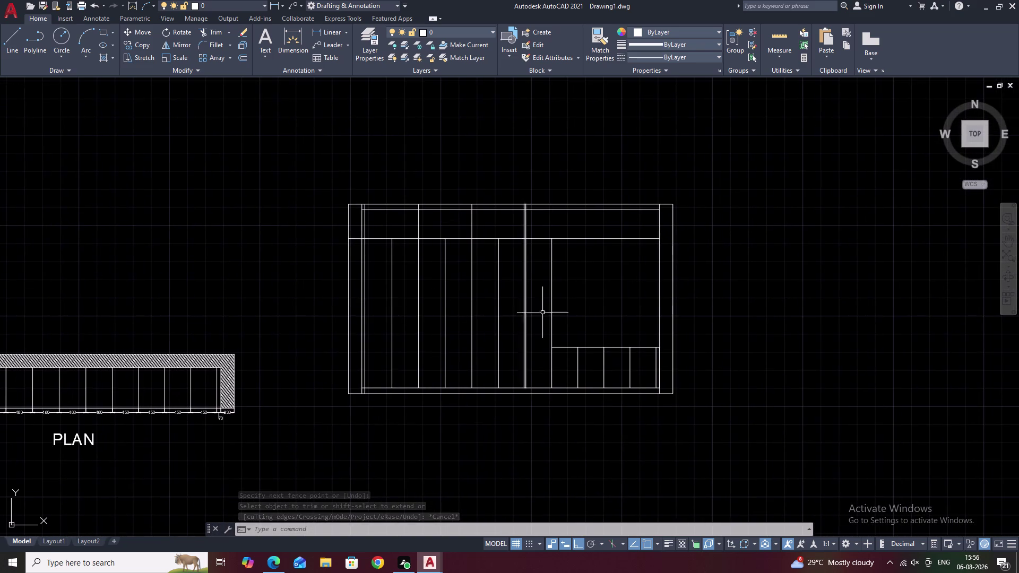
Cancel the trim and a stray line, then pan to the cabinet's bottom-left corner.
key(Escape)
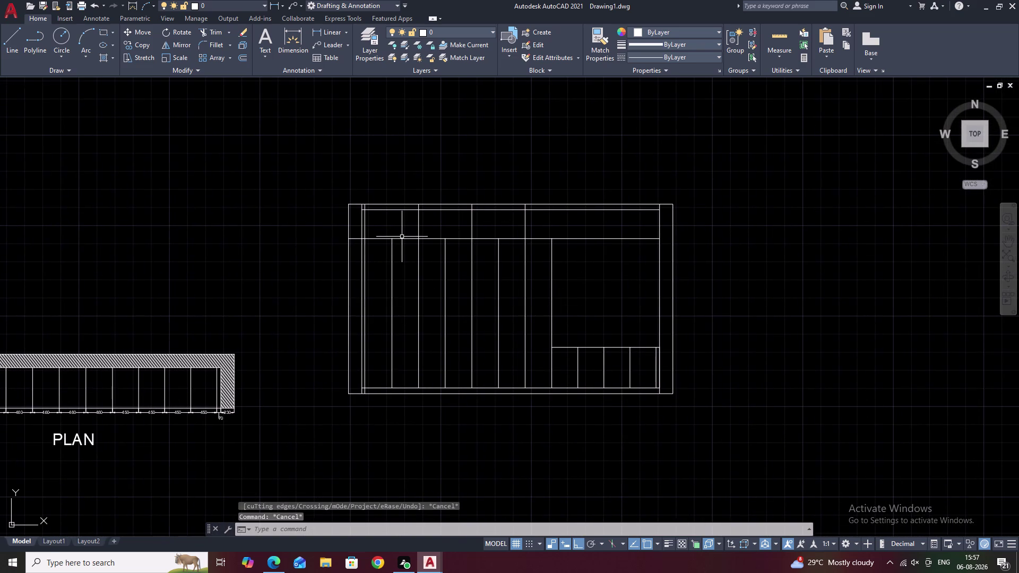
text(L)
key(space)
scroll(up, 3)
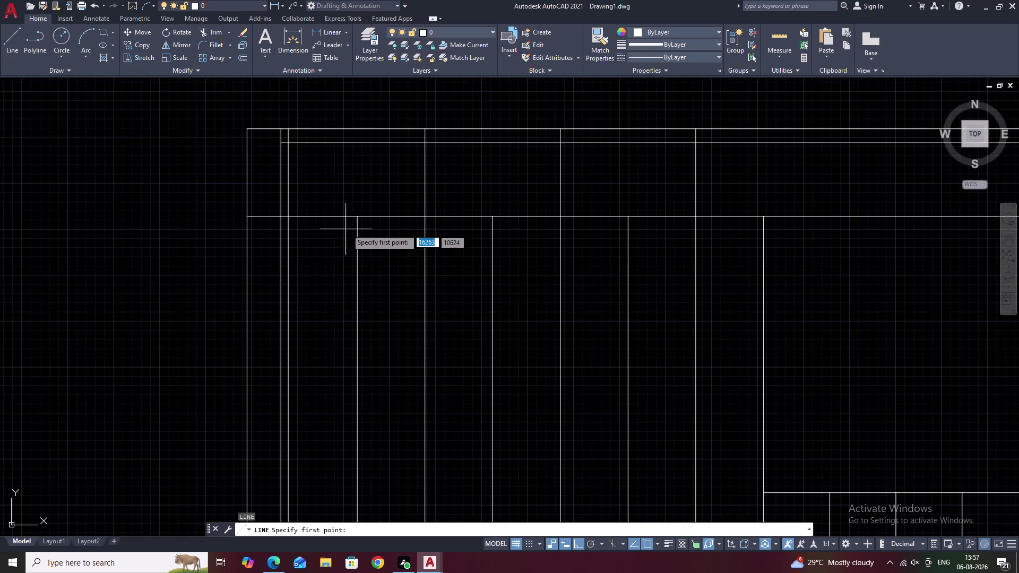
click(356, 220)
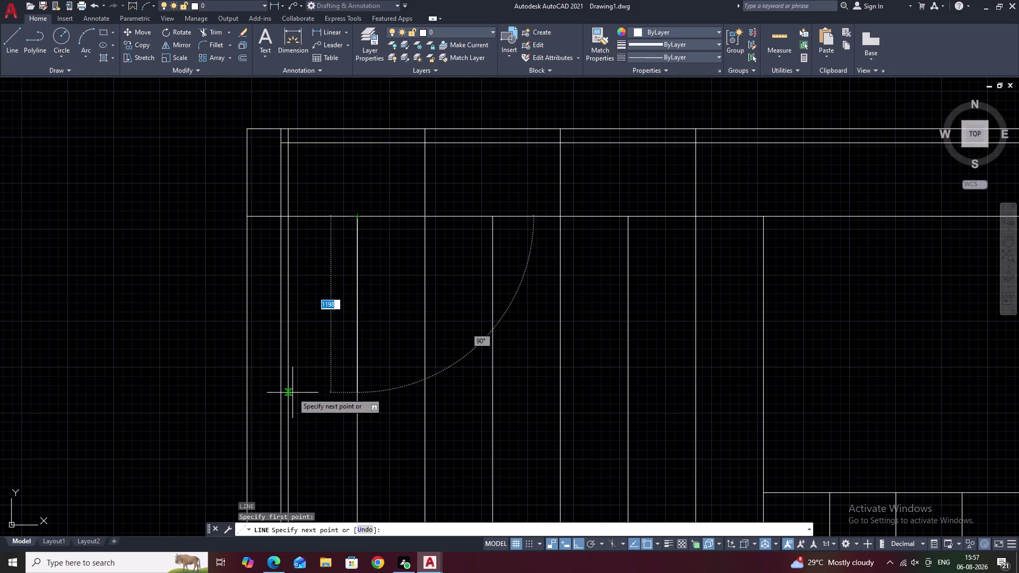
key(Escape)
middle_drag(299, 306, 346, 234)
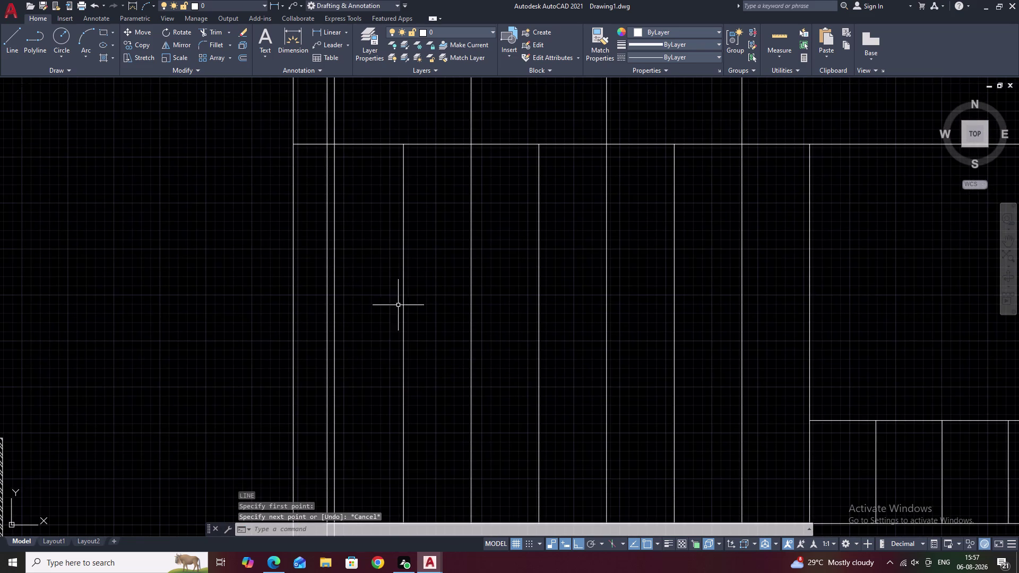
middle_drag(388, 342, 402, 290)
Use BREAKATPOINT (BR) on the first leftmost vertical panel line.
key(n)
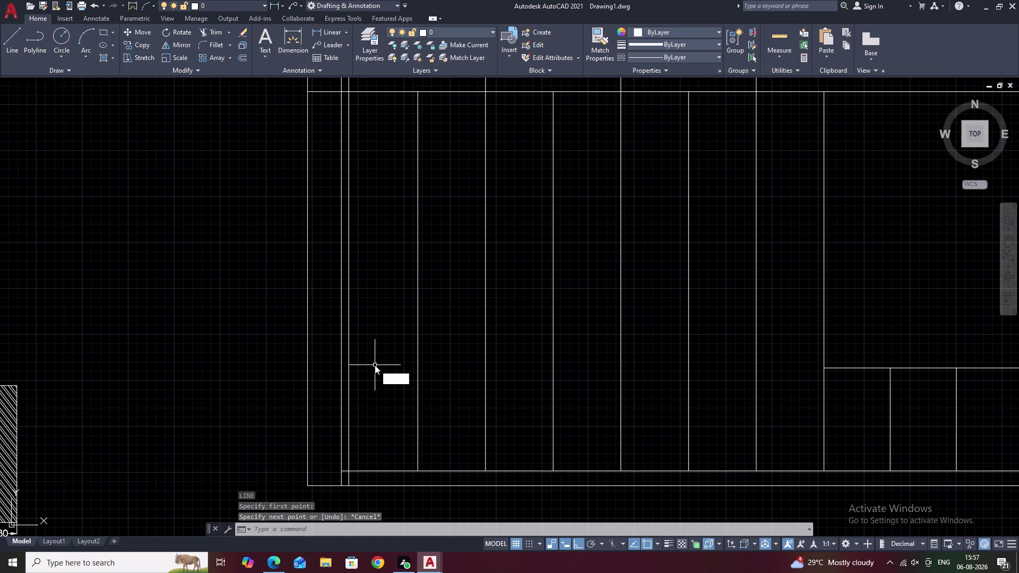
key(BackSpace)
text(B)
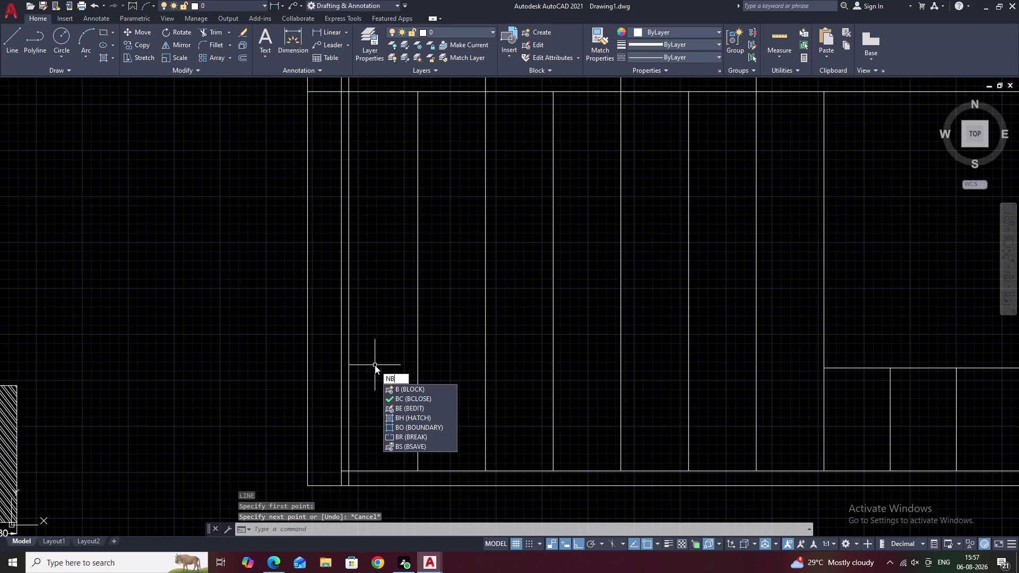
text(R)
key(BackSpace)
key(BackSpace)
key(BackSpace)
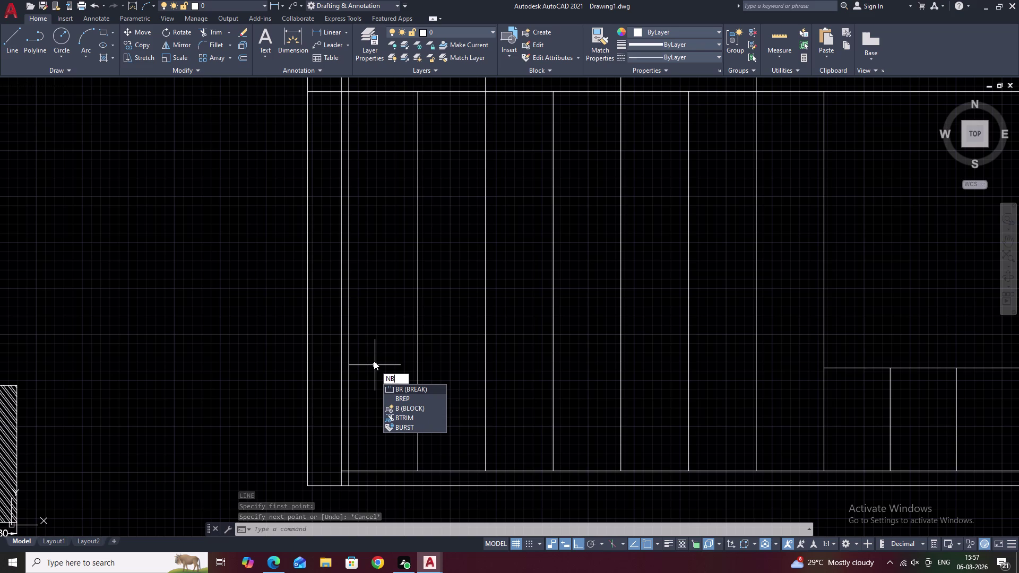
text(BR)
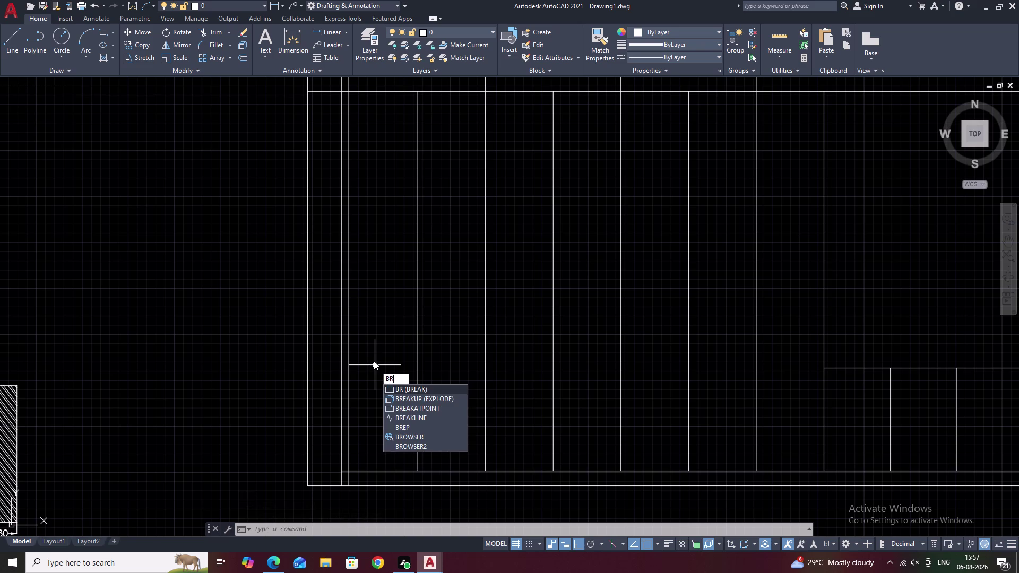
click(401, 407)
click(348, 413)
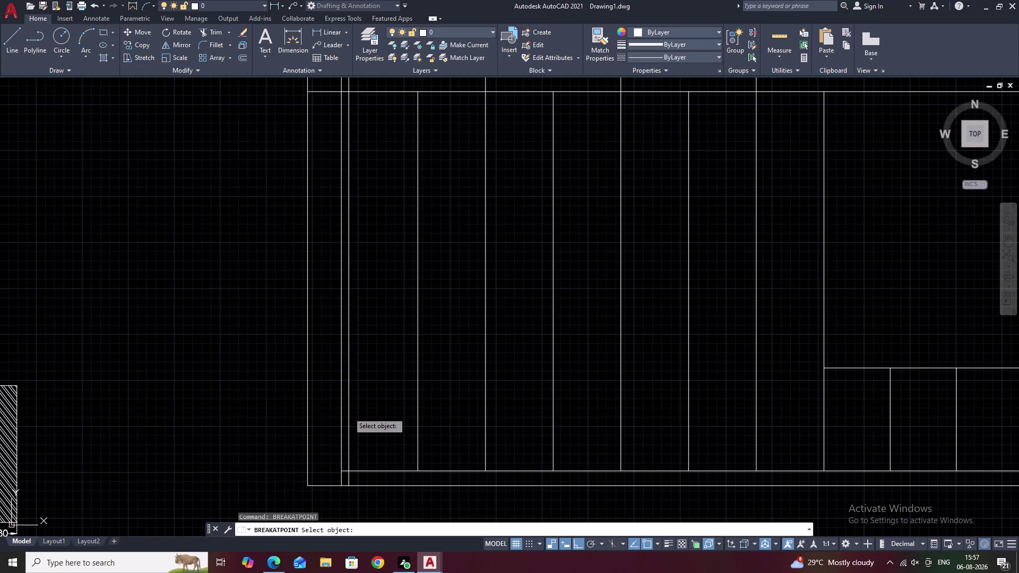
click(348, 92)
key(space)
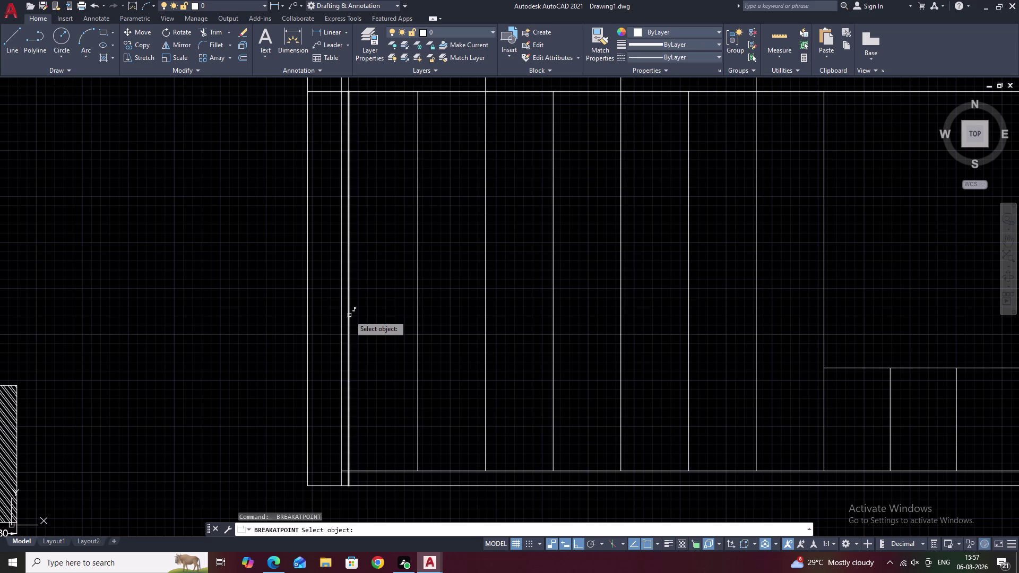
Break the other left vertical line where it meets the bottom rail.
click(349, 317)
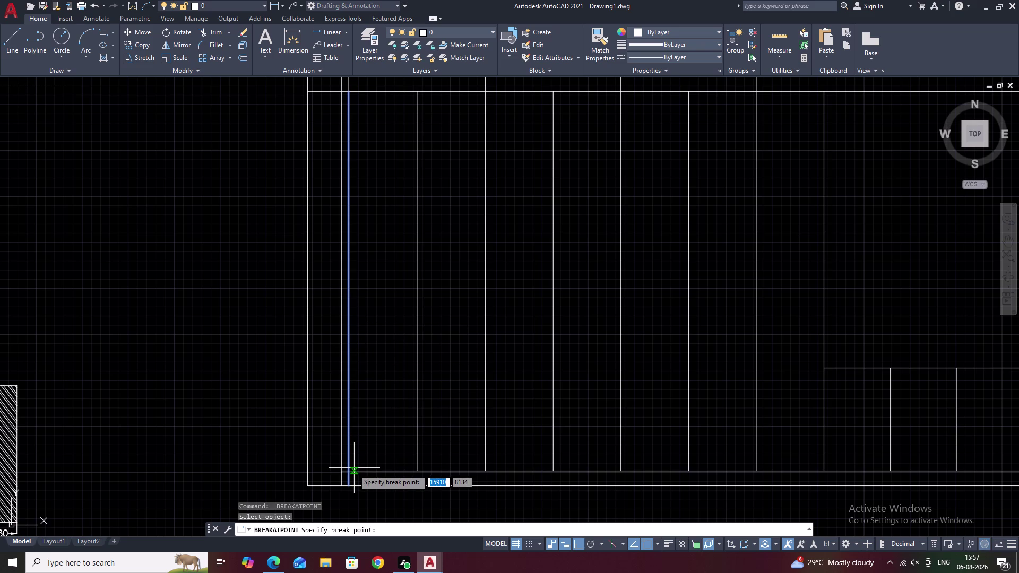
click(351, 470)
key(space)
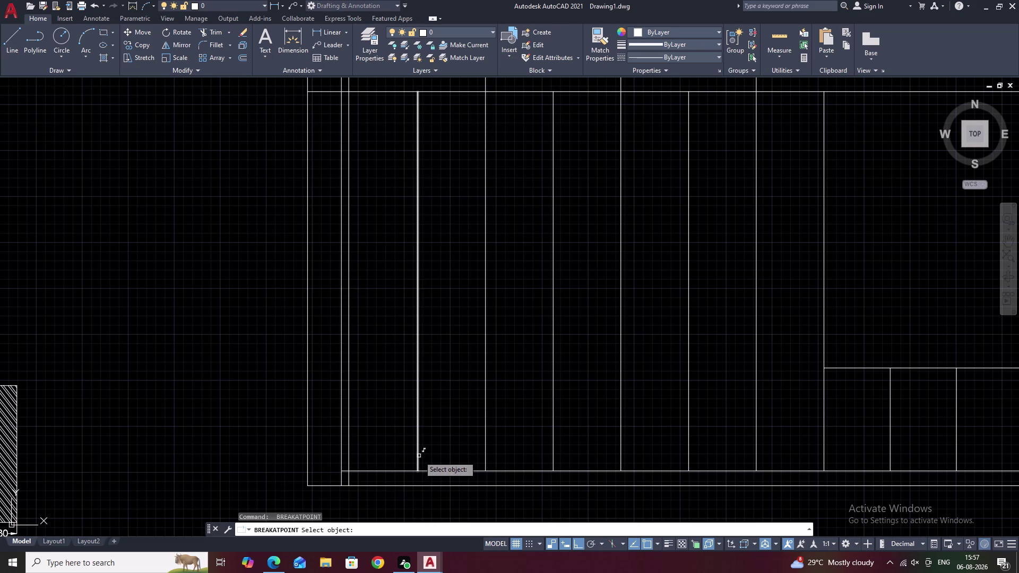
key(Escape)
key(o)
key(space)
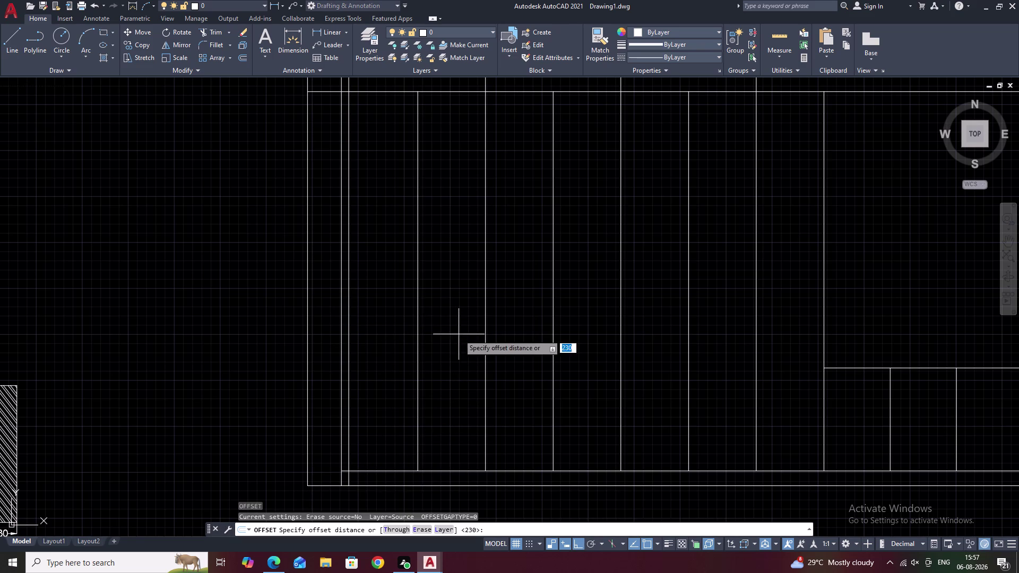
key(Escape)
key(Escape)
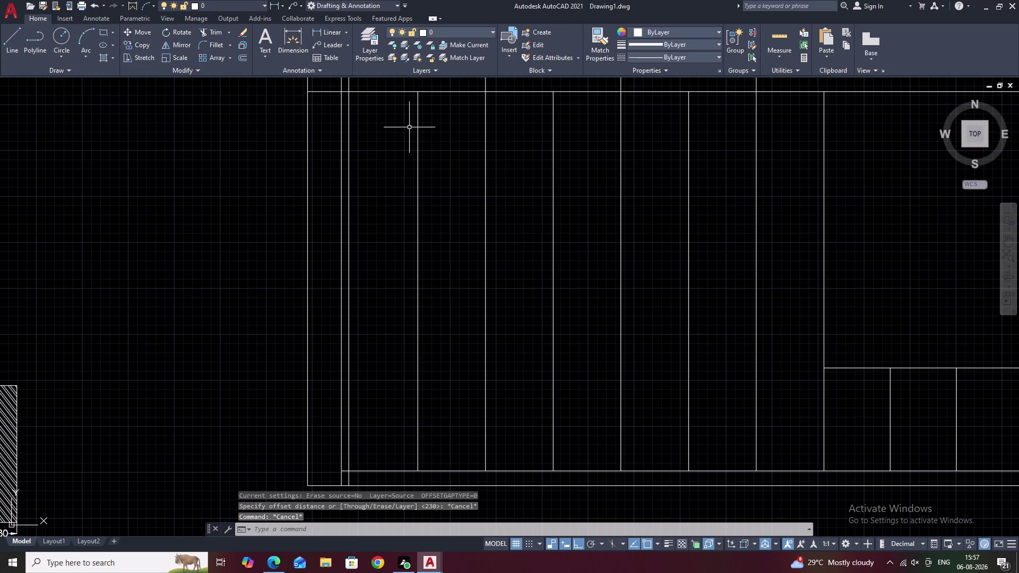
key(l)
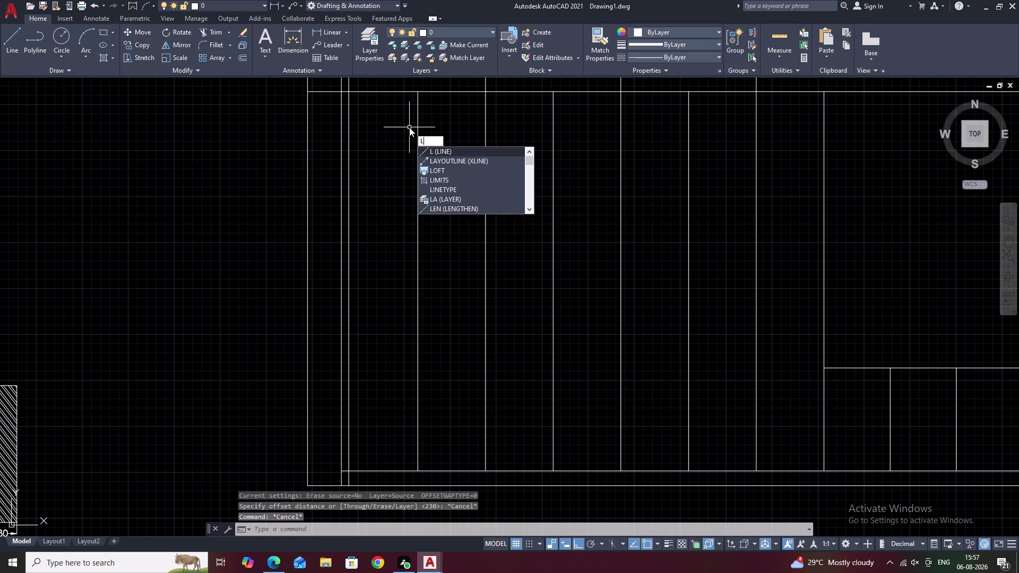
key(space)
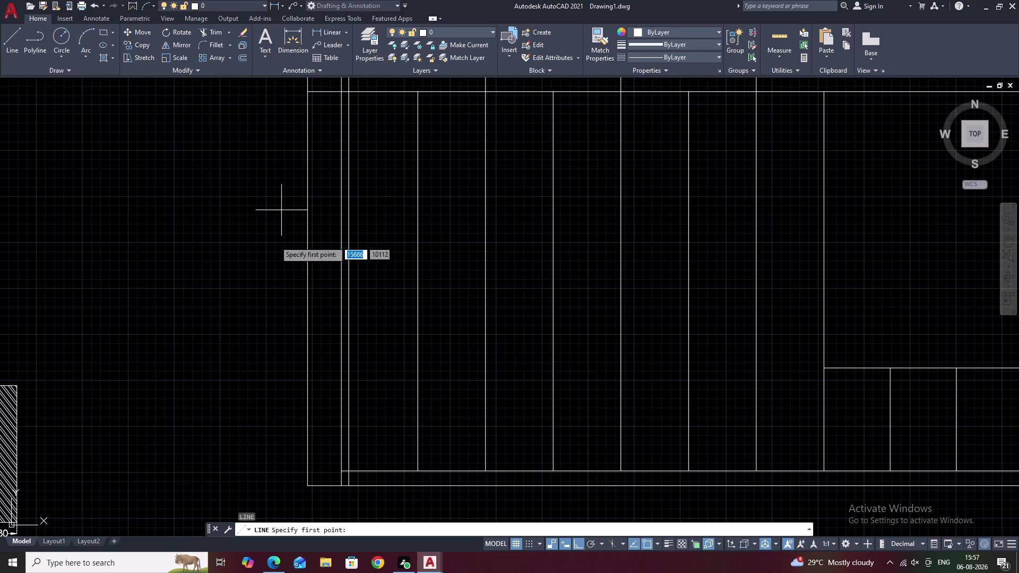
middle_drag(558, 322, 606, 322)
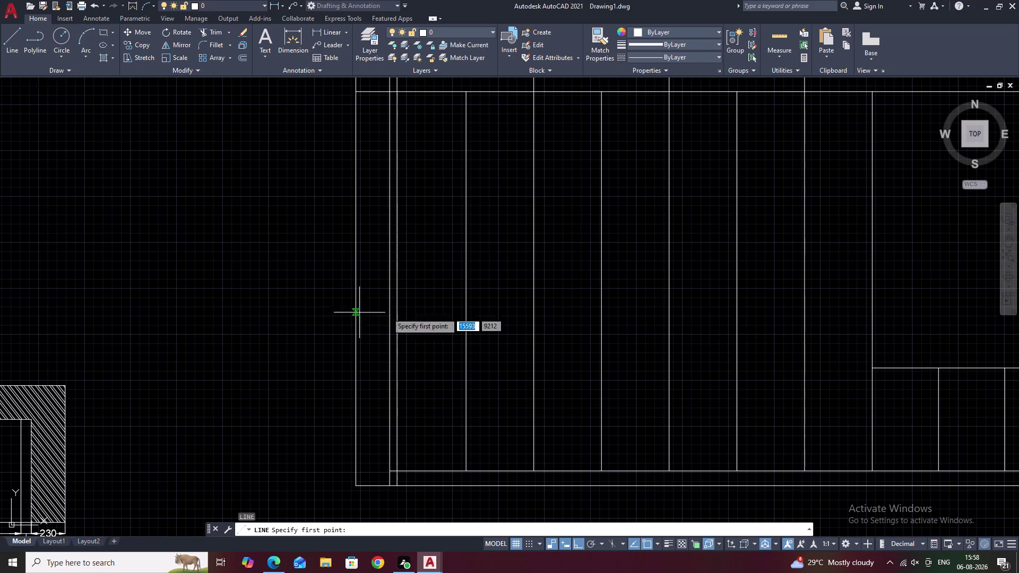
scroll(down, 3)
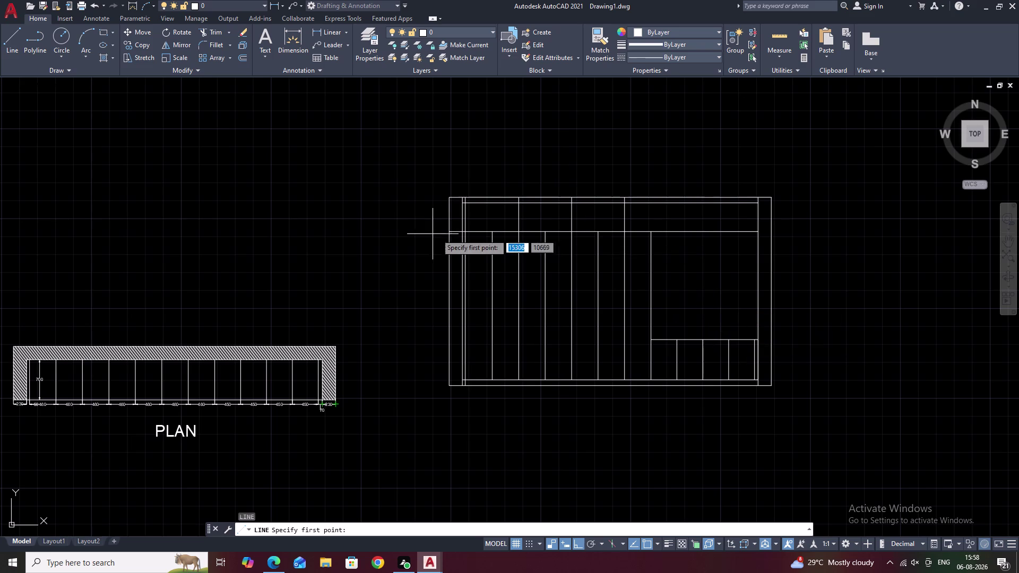
scroll(up, 3)
middle_drag(491, 281, 512, 263)
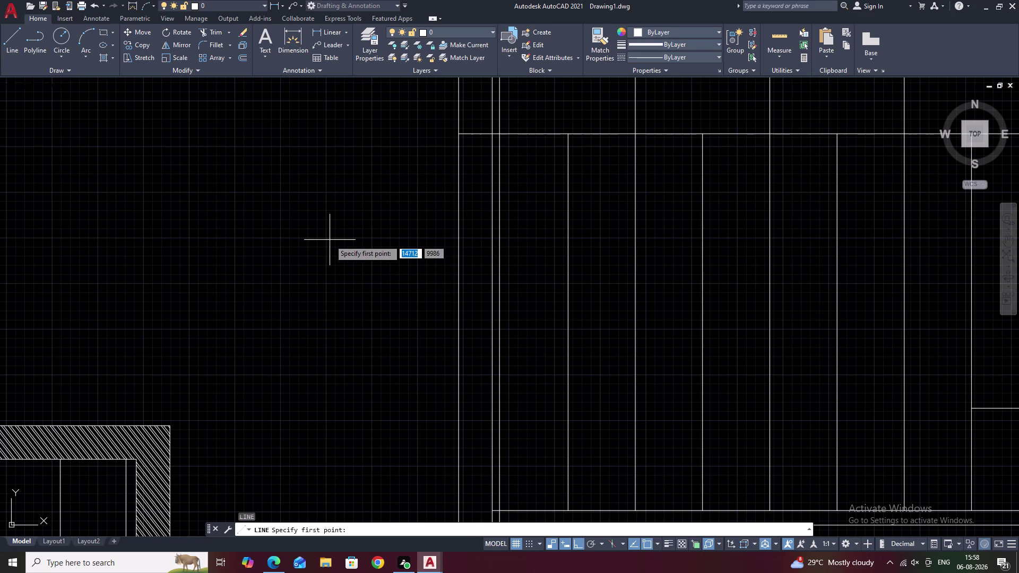
With Ortho off, draw diagonals from the shutter's top corner to the left-edge midpoint to the bottom corner.
text(L)
key(space)
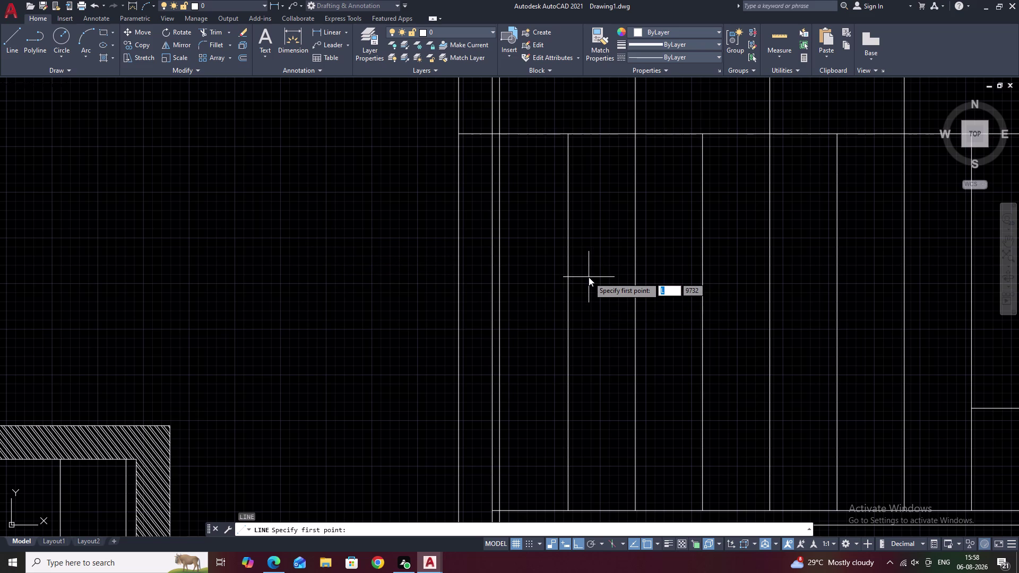
key(Escape)
key(Escape)
text(L)
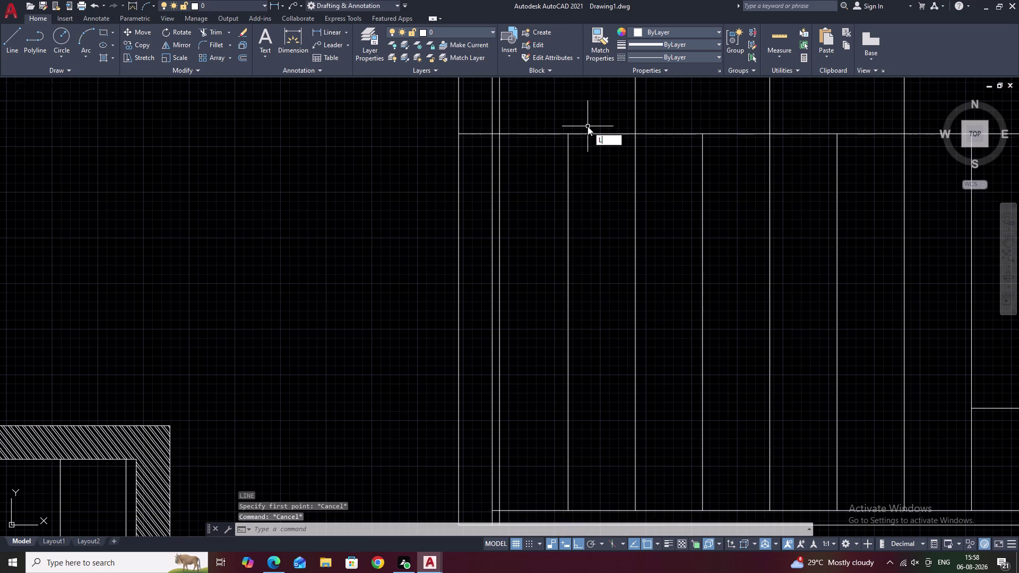
key(space)
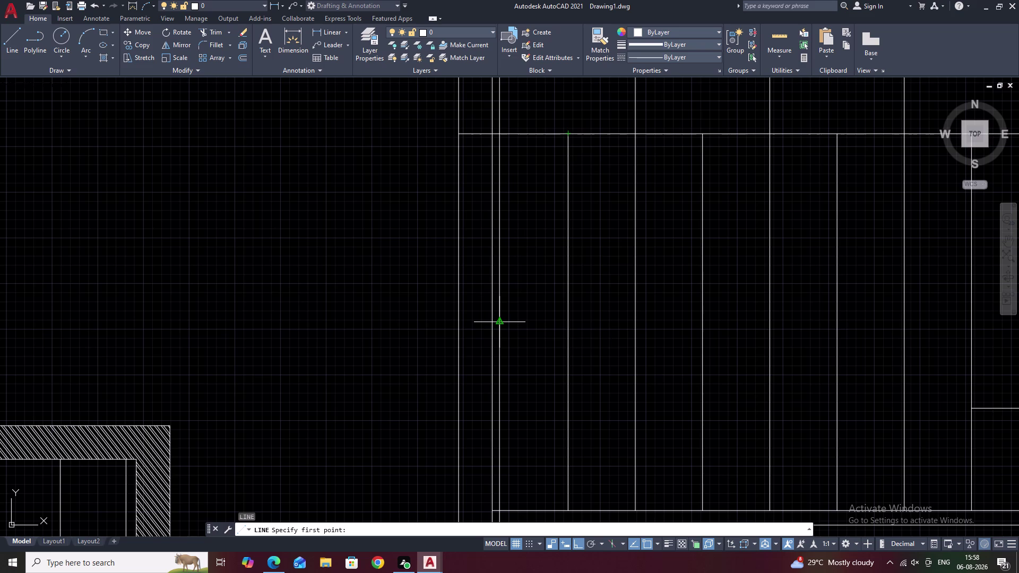
click(570, 131)
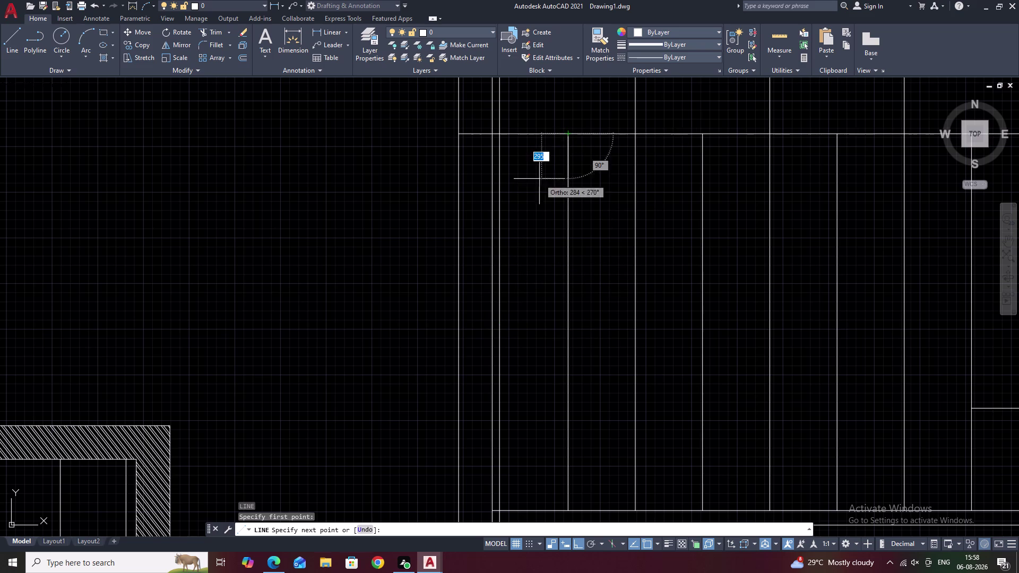
key(F8)
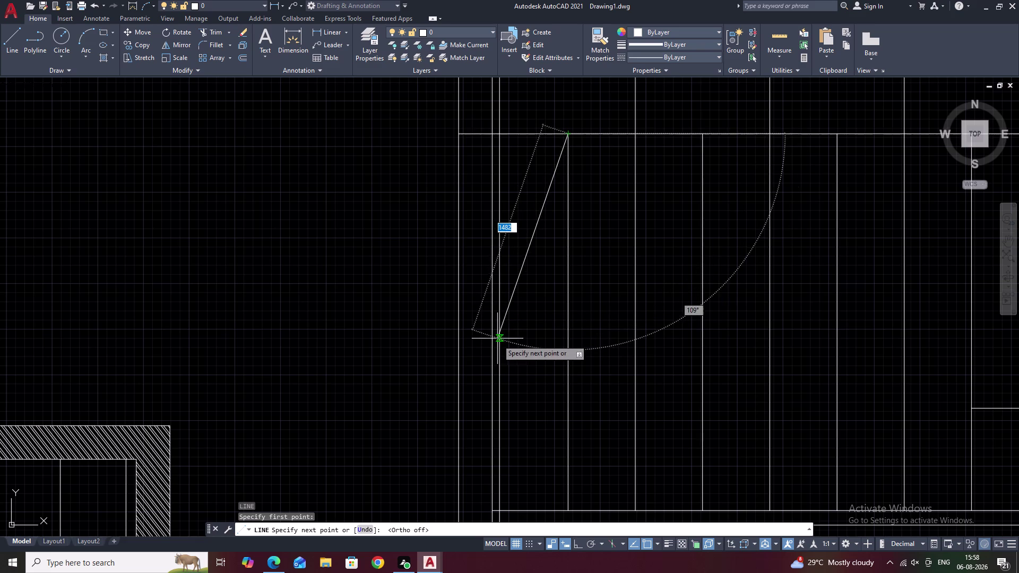
click(497, 321)
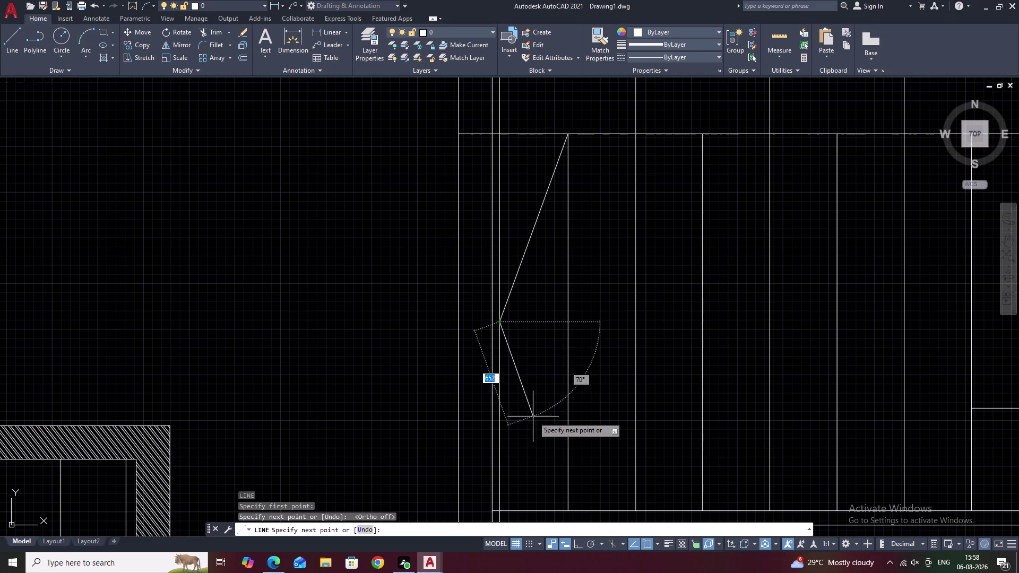
click(566, 513)
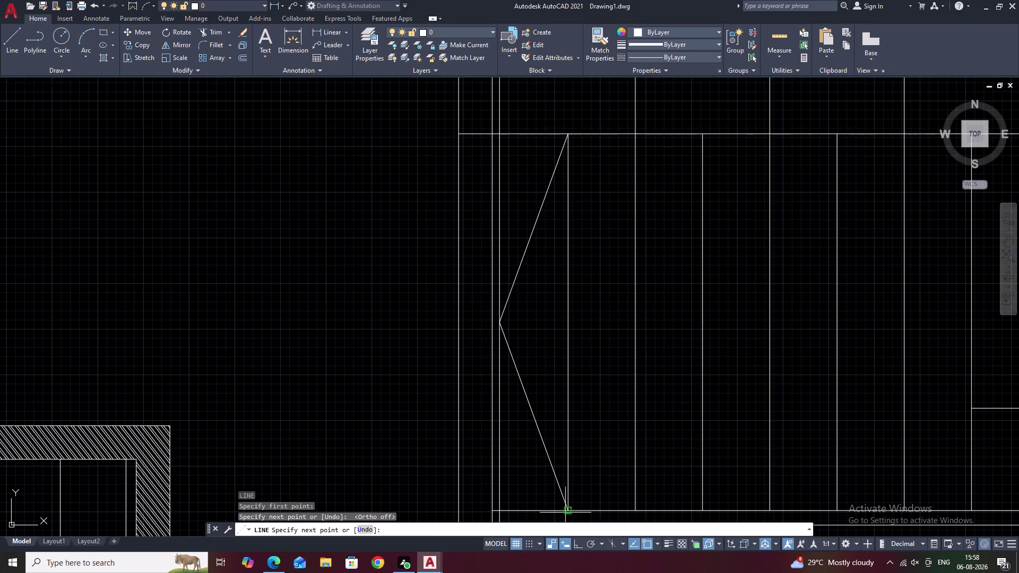
key(grave)
key(grave)
key(Escape)
key(Escape)
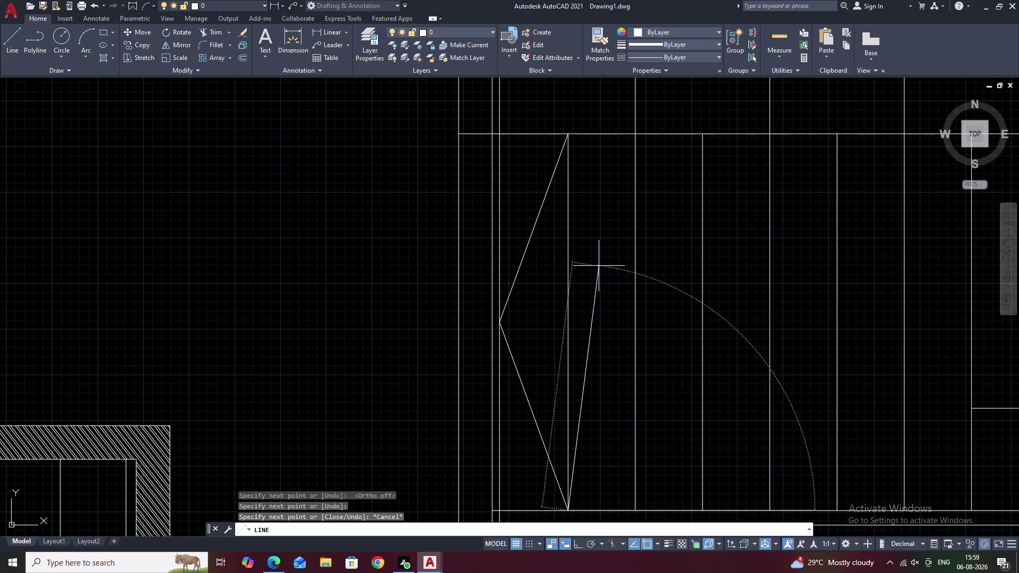
key(Escape)
Mirror the two diagonals about a vertical axis on the shutter edge.
click(520, 376)
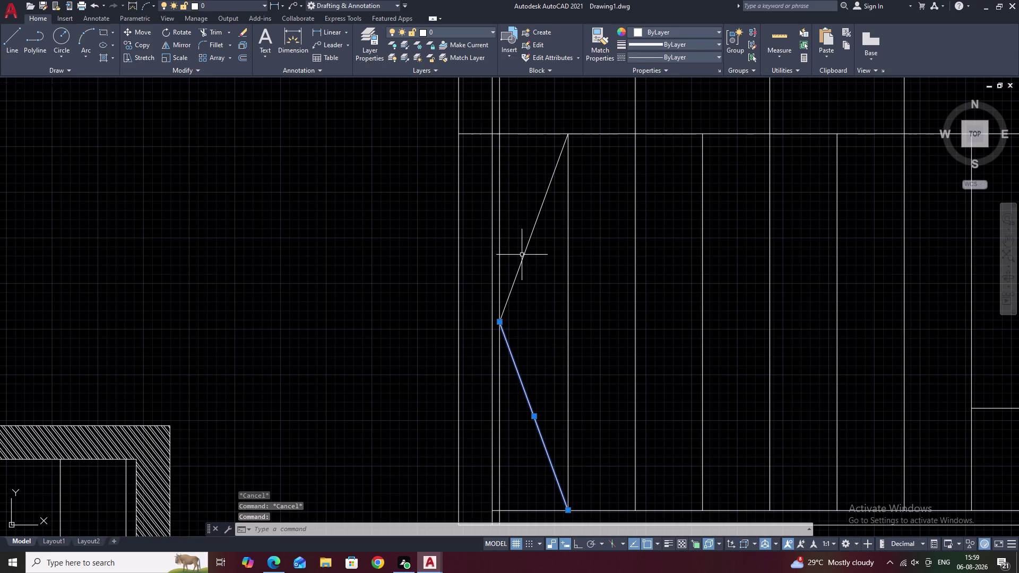
click(523, 254)
text(MI)
key(space)
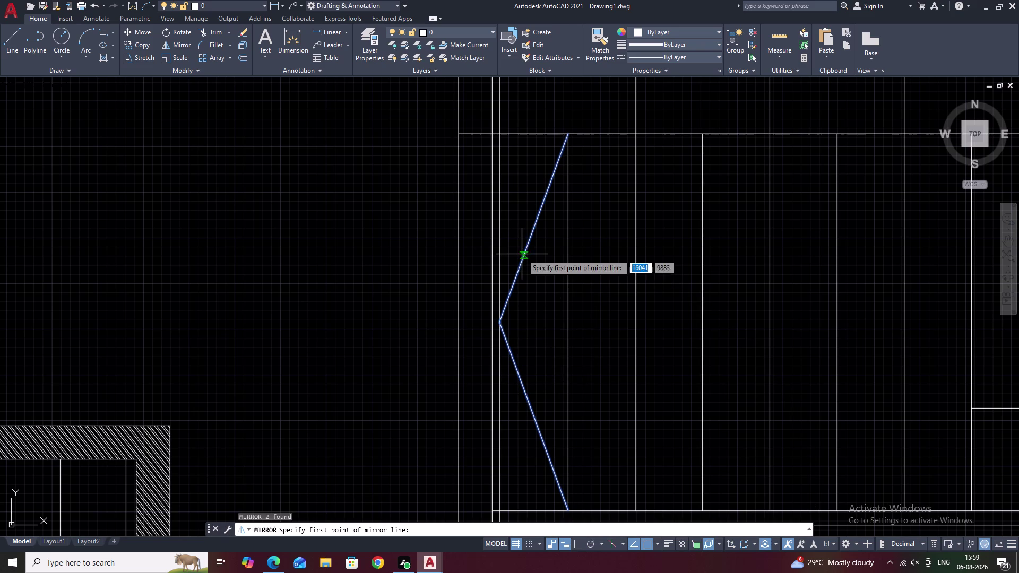
click(566, 324)
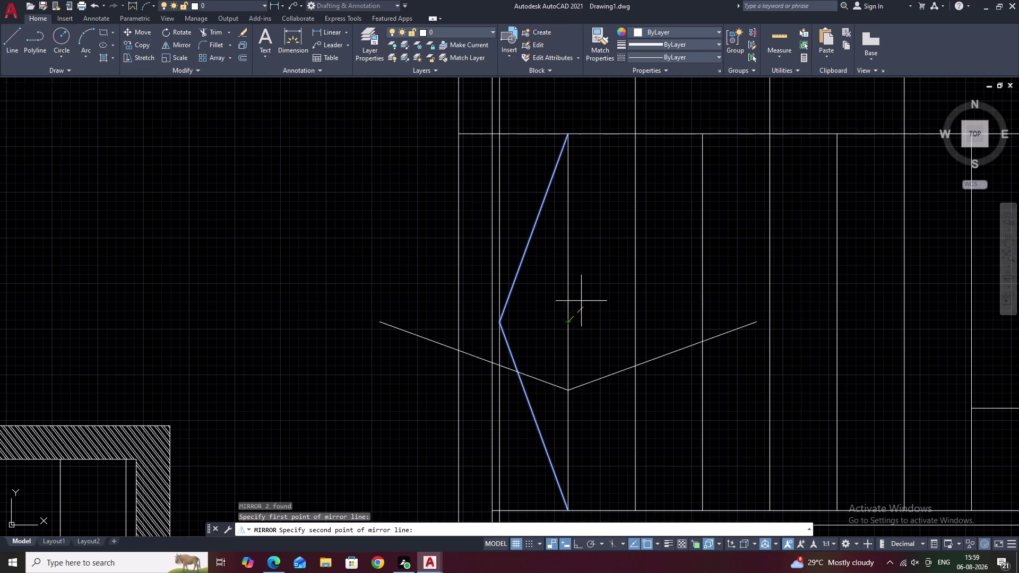
key(F8)
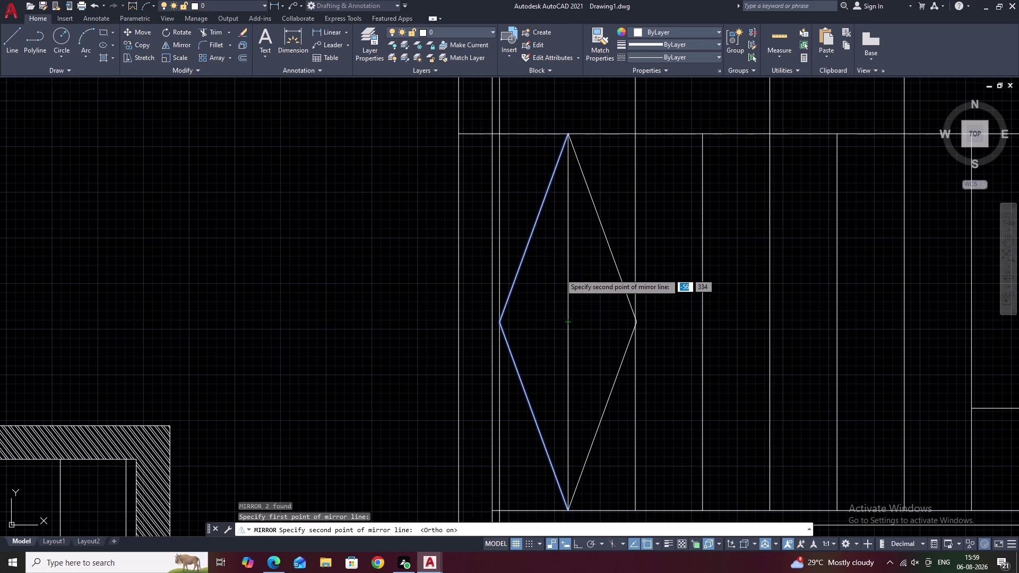
click(569, 239)
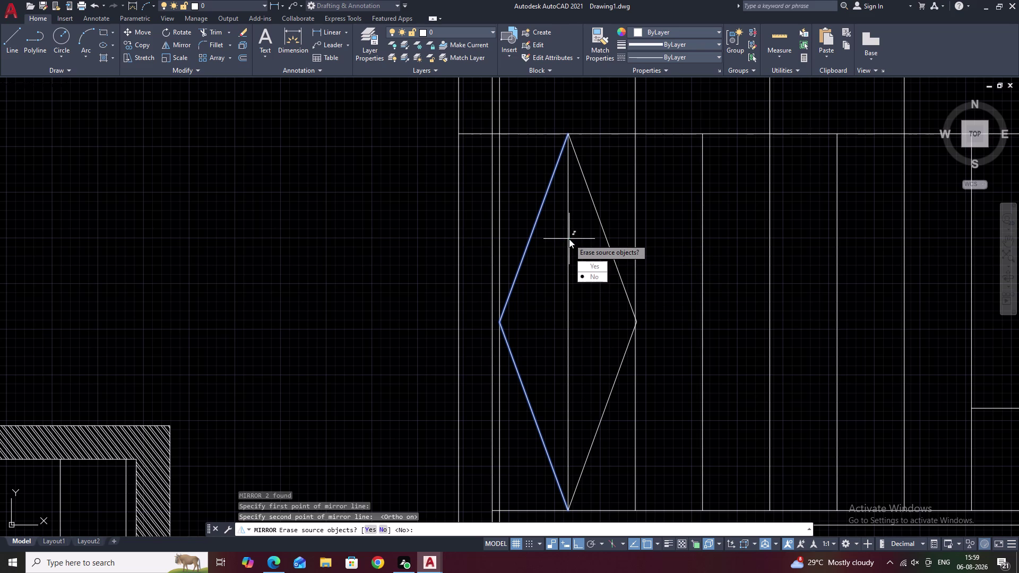
drag(597, 275, 569, 239)
middle_drag(617, 243, 444, 237)
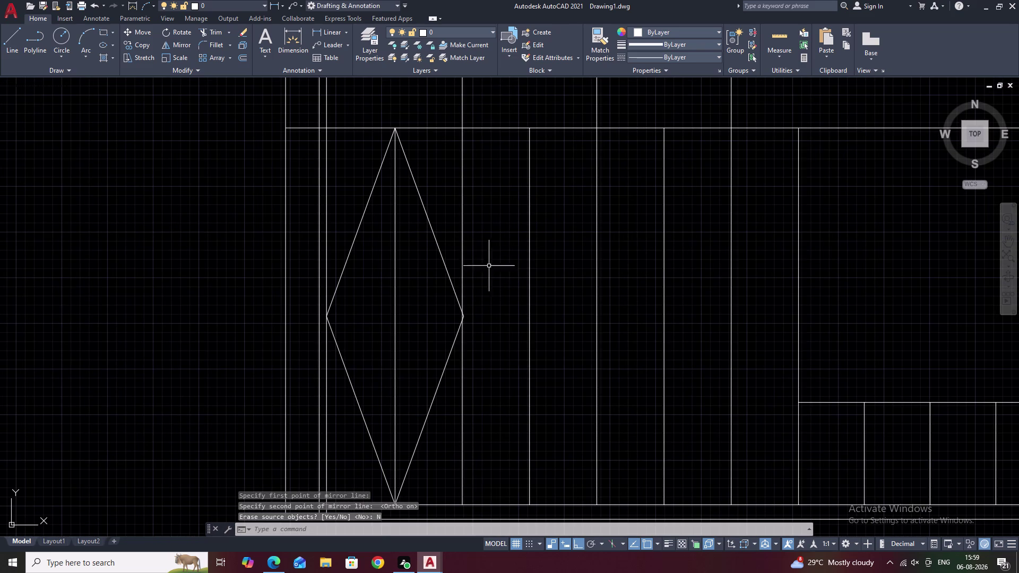
key(Escape)
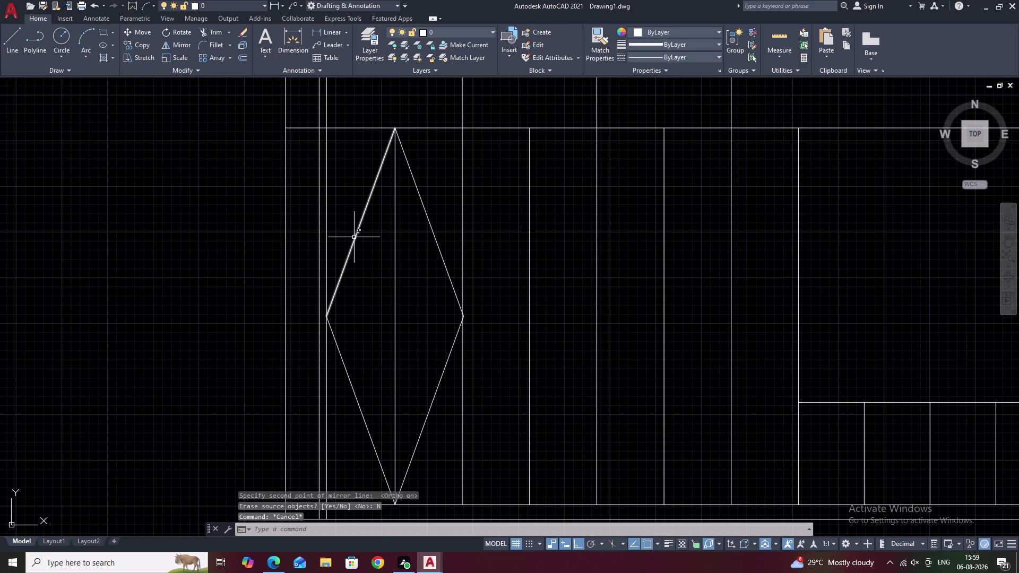
Copy the left half from its bottom tip, then undo the misplaced copy.
click(354, 237)
click(338, 350)
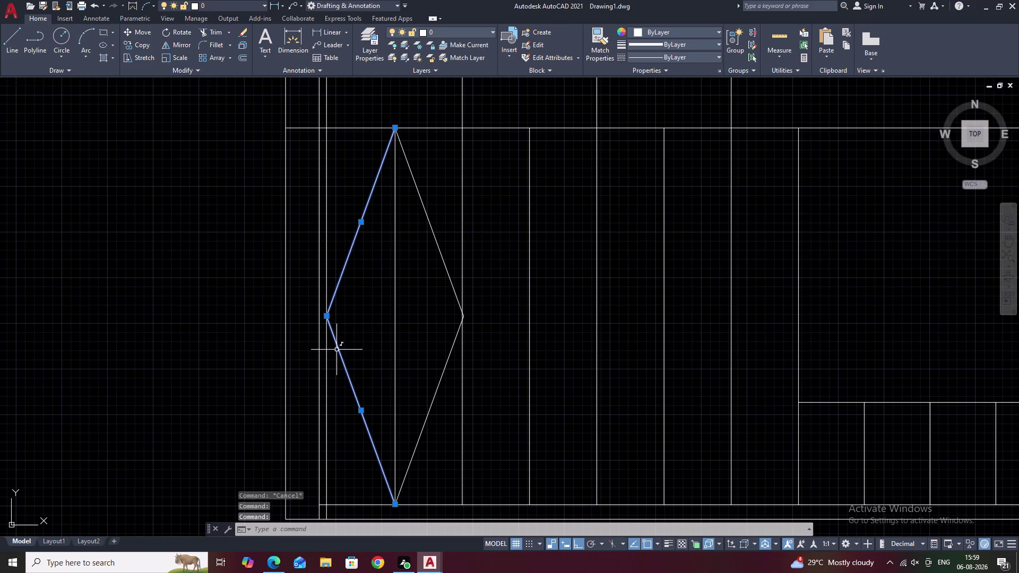
text(CO)
key(space)
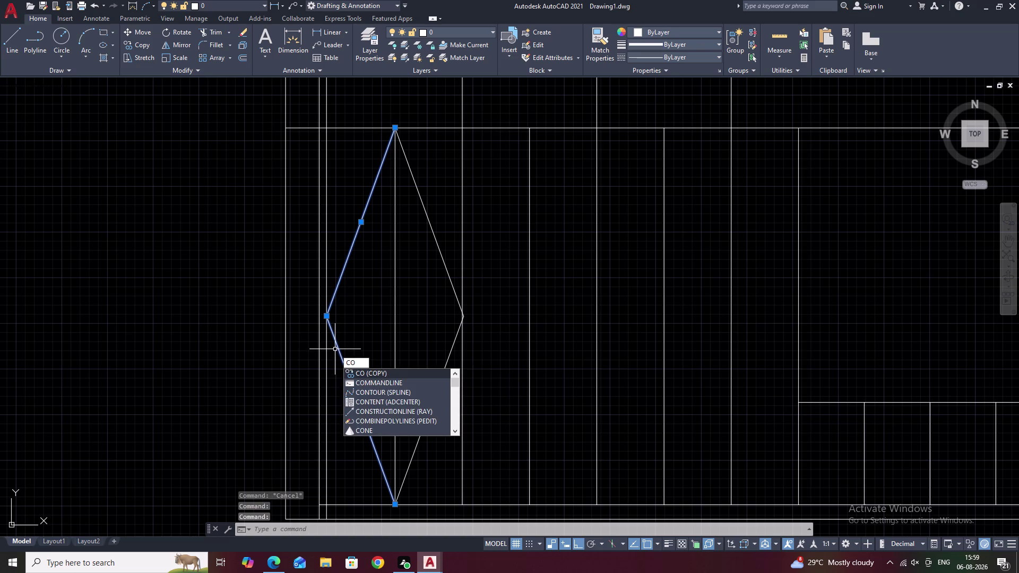
click(393, 502)
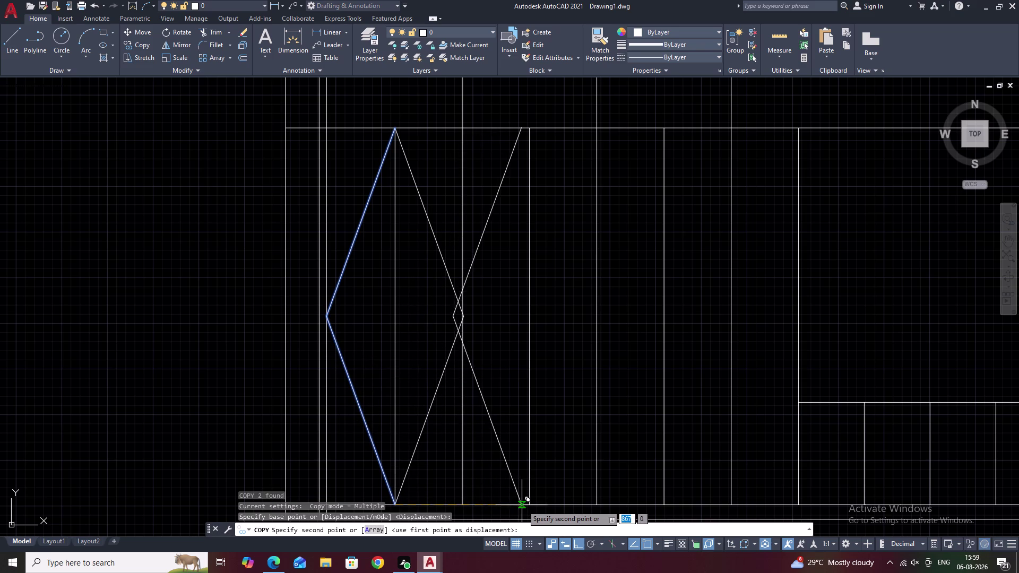
click(527, 506)
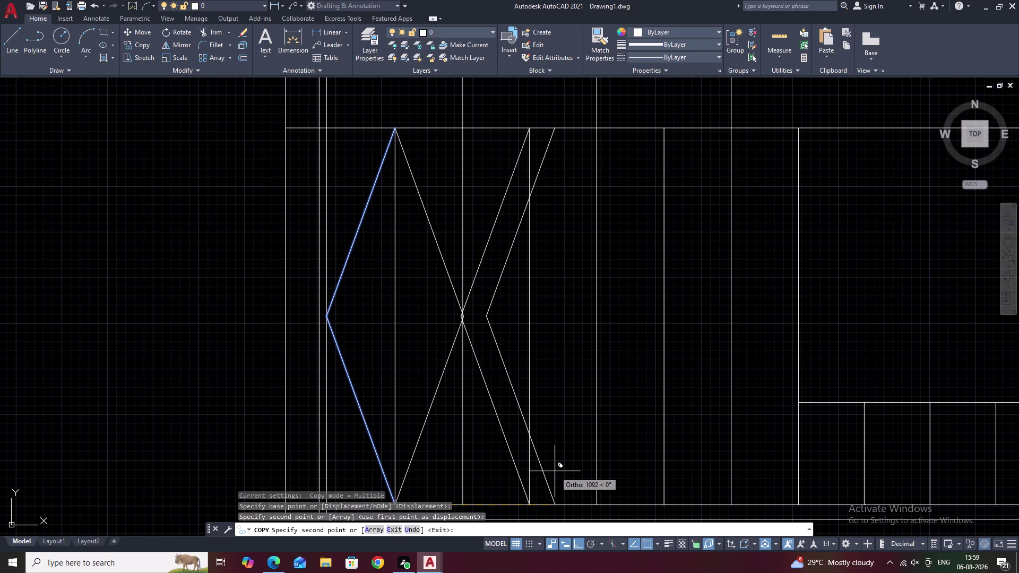
key(ctrl+z)
key(Escape)
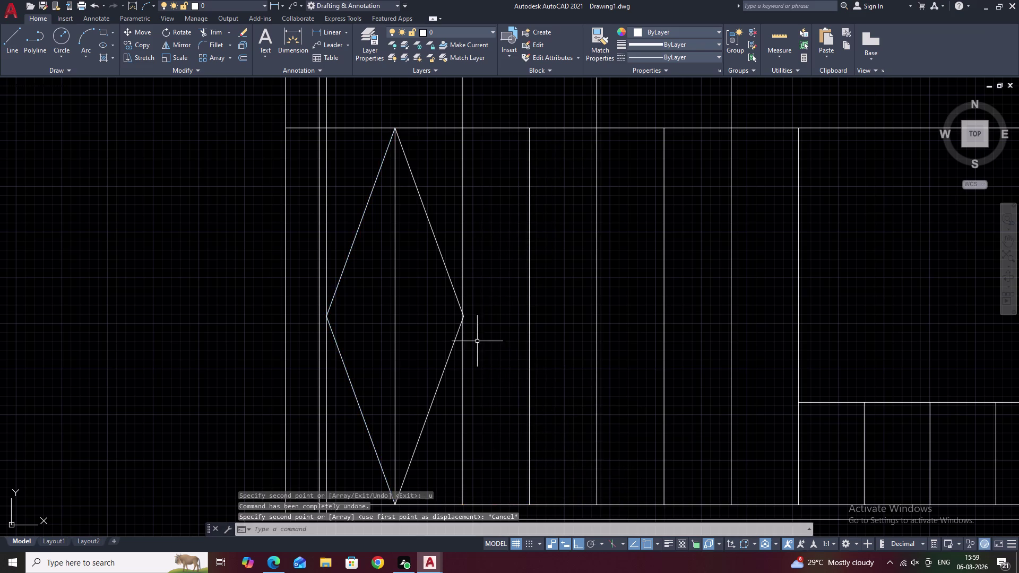
Erase the two mirrored right-half lines.
scroll(up, 3)
click(413, 261)
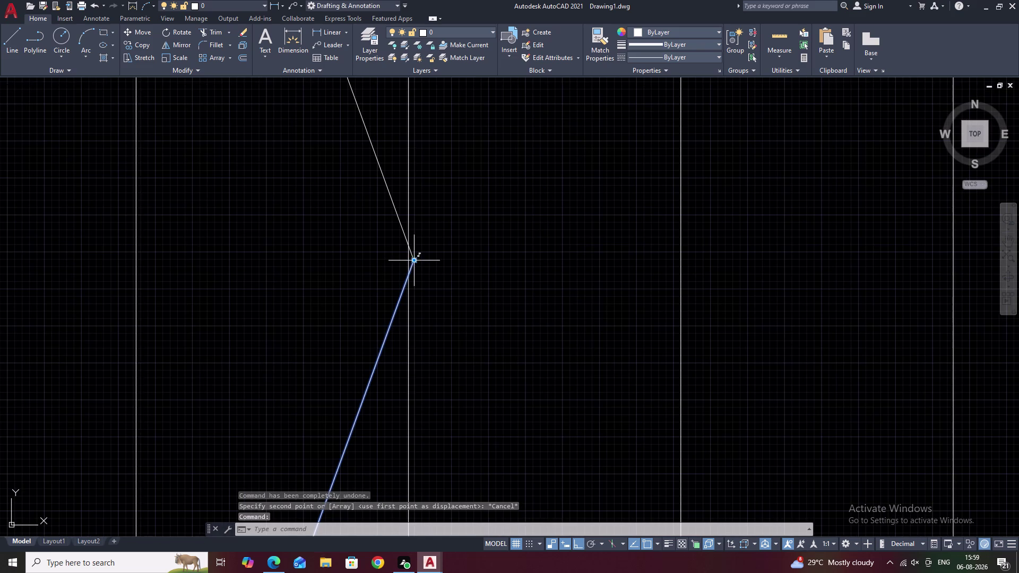
click(414, 256)
text(E)
key(space)
scroll(down, 3)
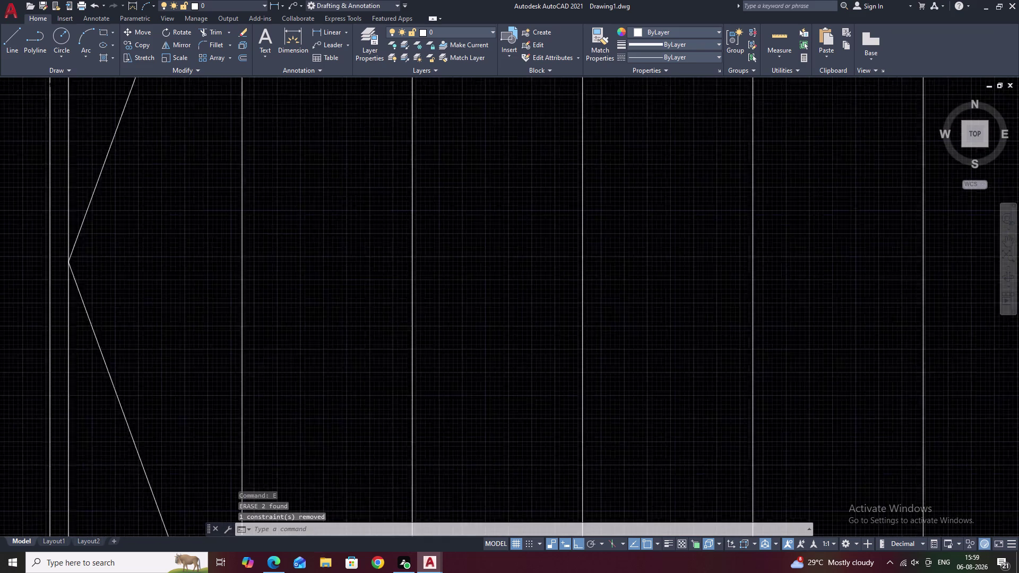
middle_drag(327, 262, 438, 278)
scroll(up, 3)
scroll(down, 3)
middle_drag(445, 283, 449, 275)
key(Escape)
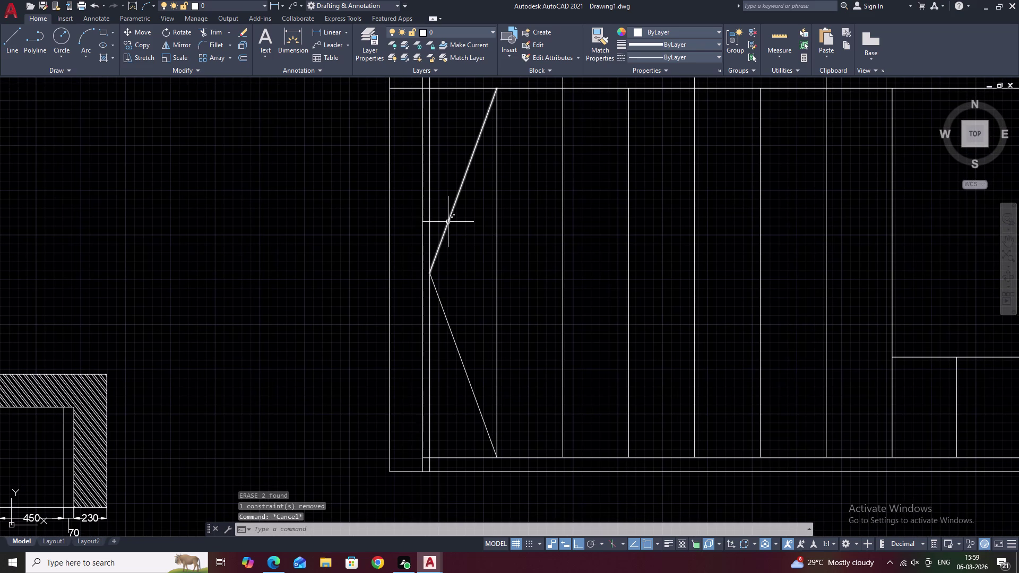
Join the upper and lower left lines into a single polyline.
click(448, 223)
right_click(448, 223)
key(Escape)
click(441, 306)
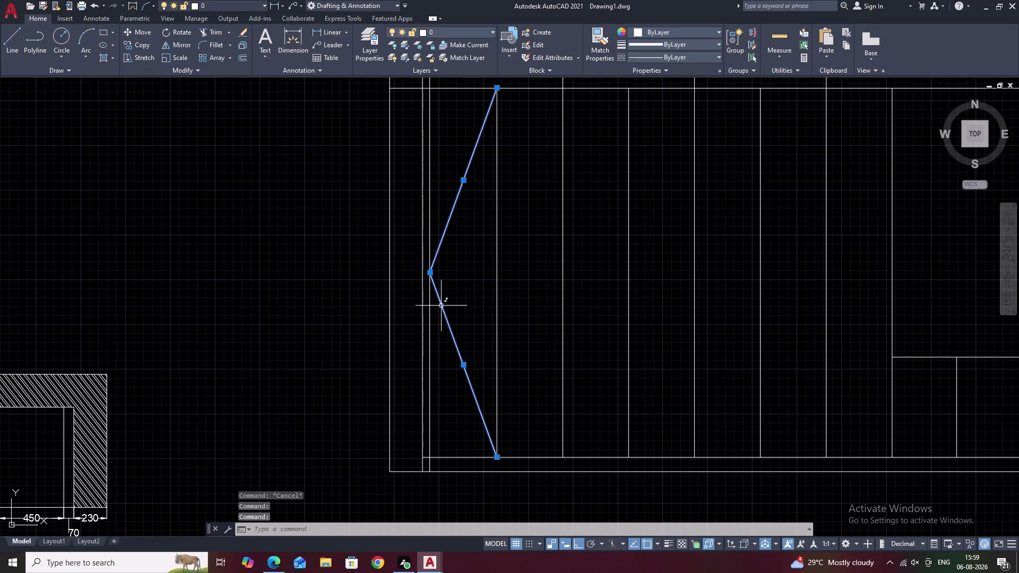
text(J)
key(space)
click(442, 307)
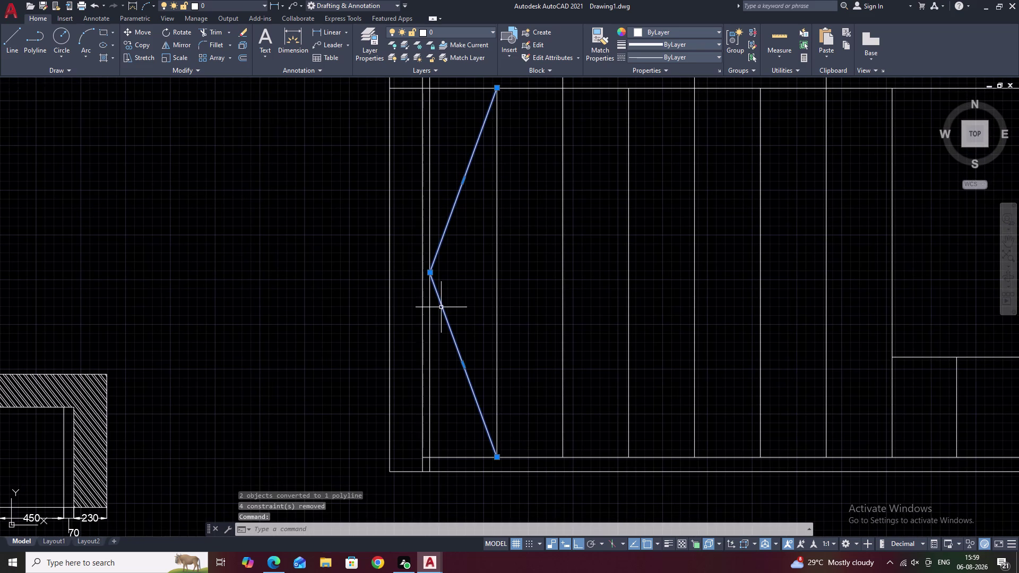
key(n)
key(BackSpace)
Mirror the joined polyline about its top and bottom tips, keeping the original.
text(M)
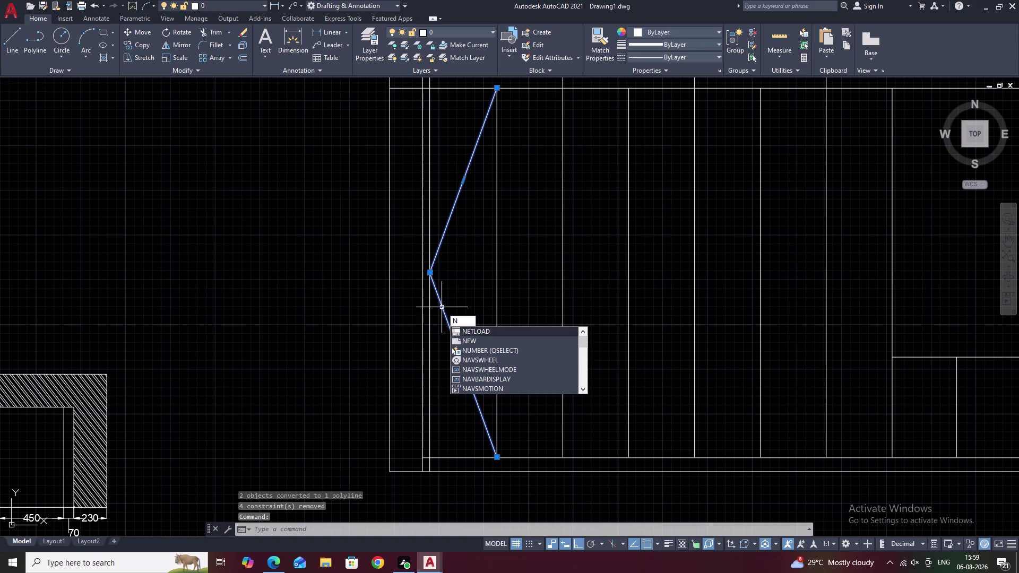
text(I)
key(space)
click(498, 458)
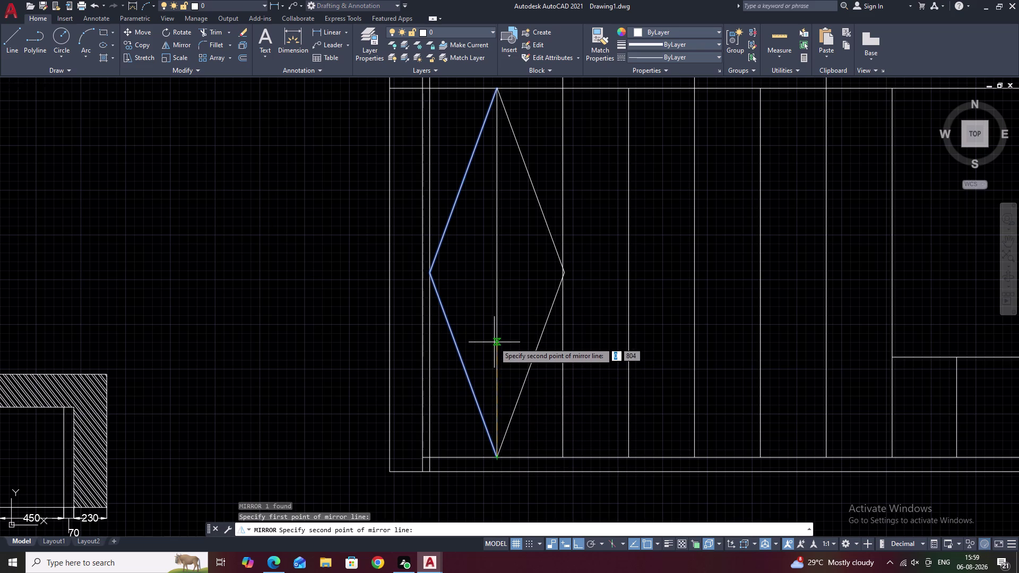
click(493, 319)
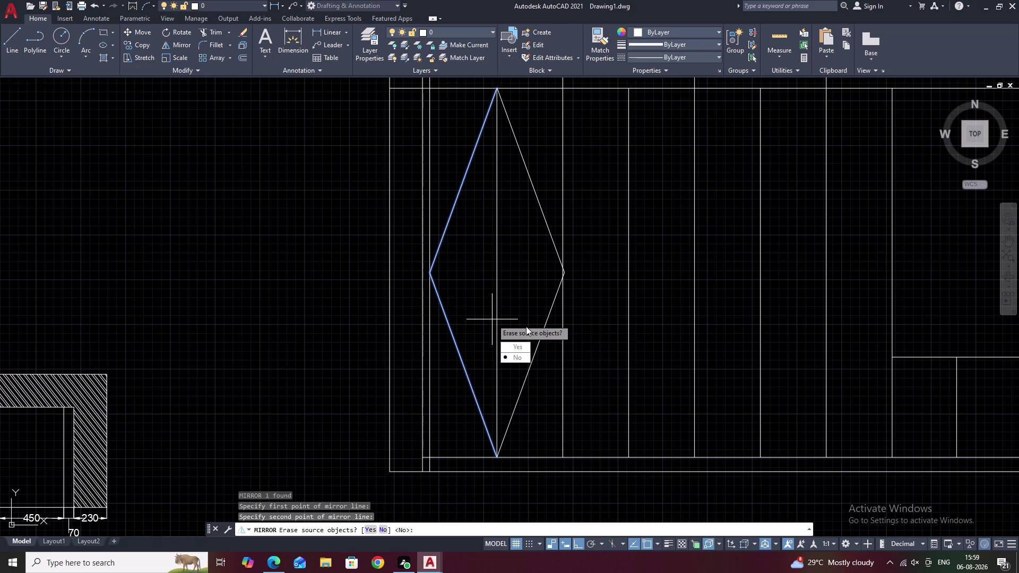
click(508, 299)
Zoom in on the diamond and select its right half.
scroll(down, 3)
middle_drag(509, 299, 460, 318)
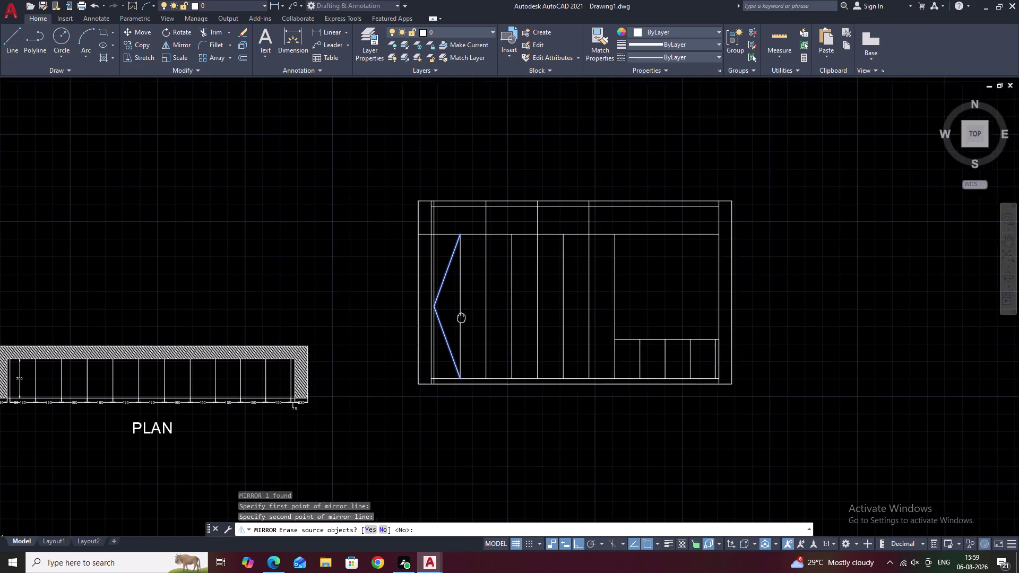
middle_drag(459, 319, 457, 319)
right_click(462, 309)
double_click(463, 309)
click(481, 315)
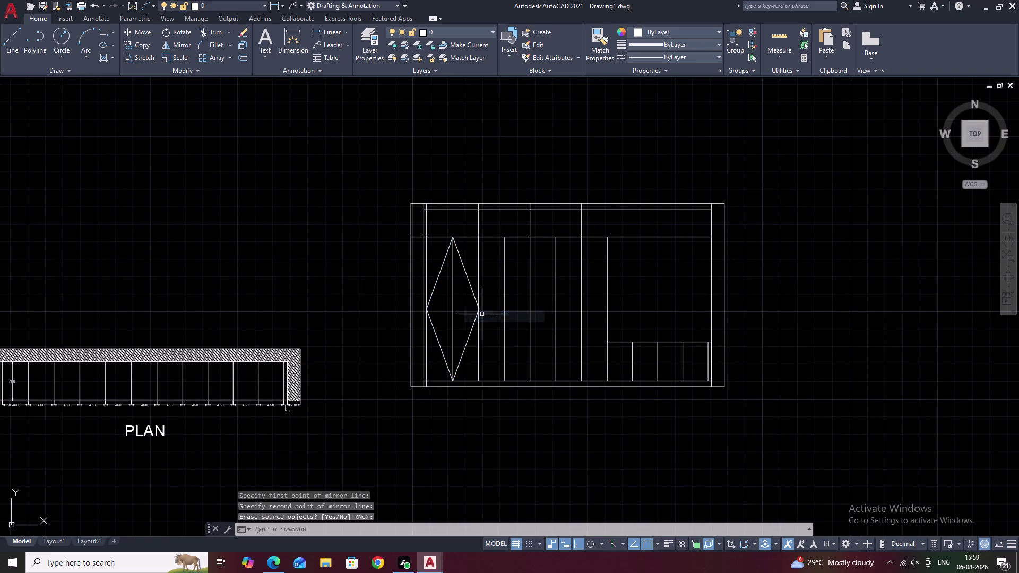
middle_drag(487, 314, 452, 324)
scroll(up, 3)
scroll(up, 3)
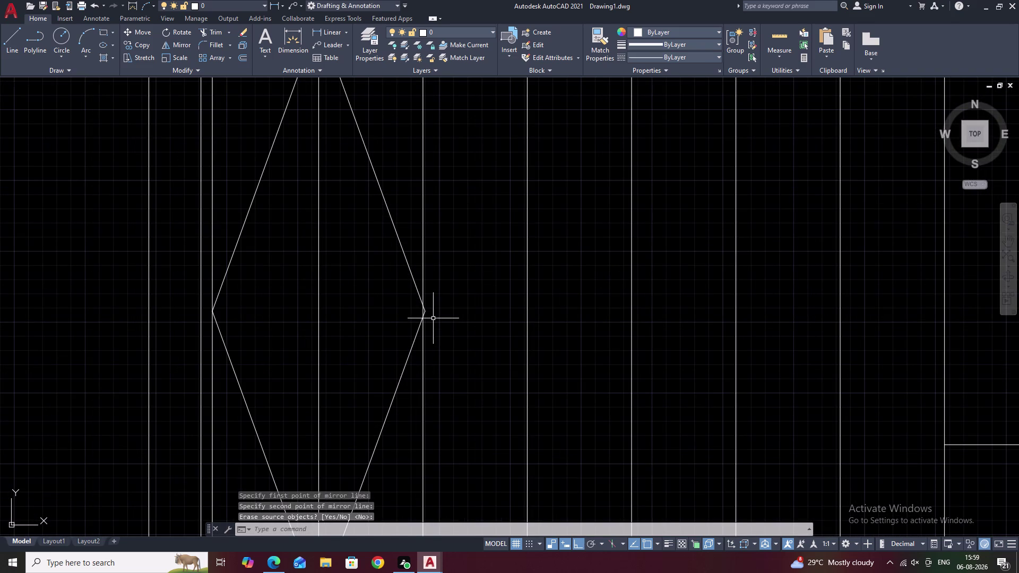
scroll(up, 3)
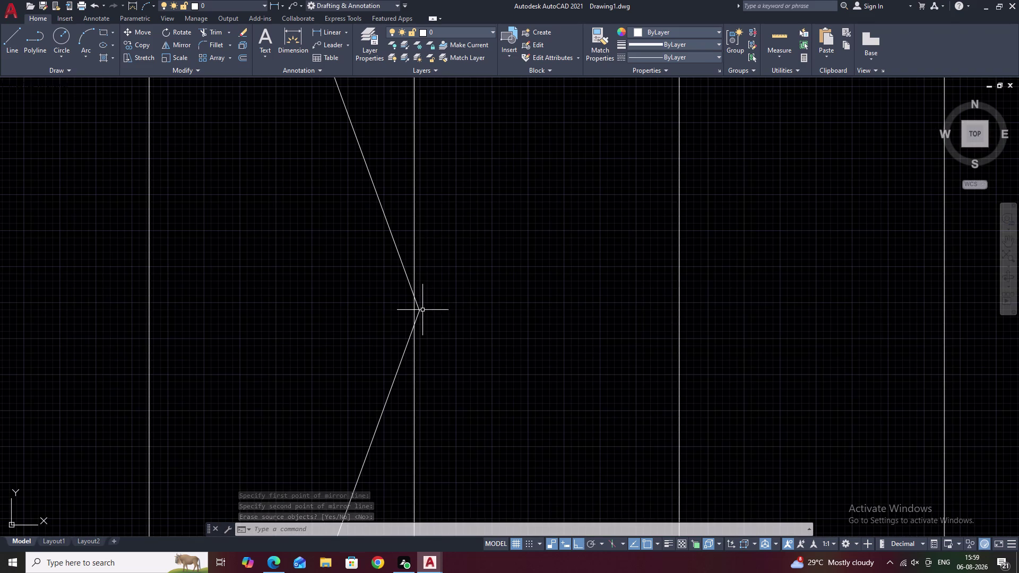
click(419, 312)
Close the diamond's right half with the PEDIT Close option.
click(420, 313)
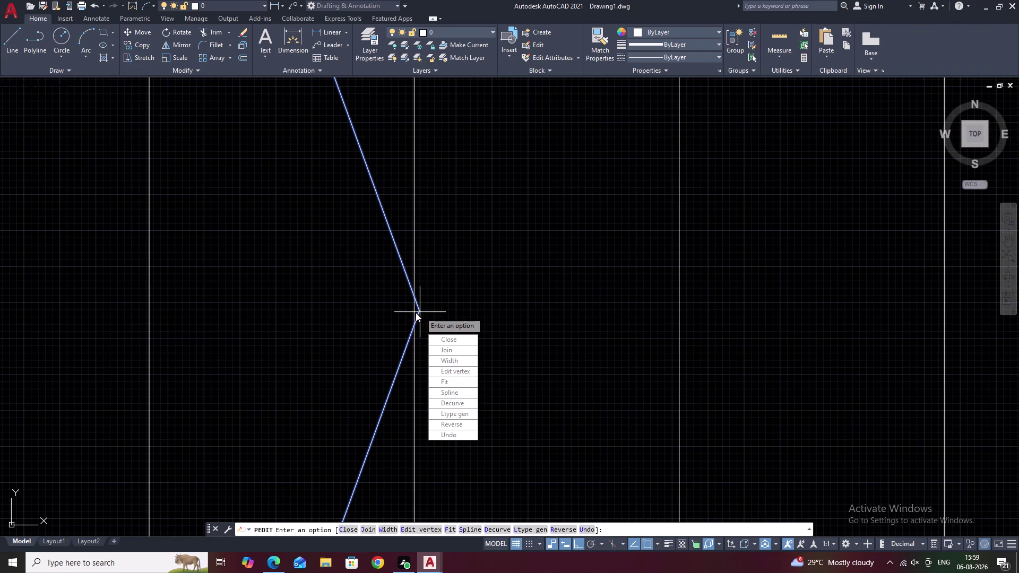
drag(438, 339, 416, 312)
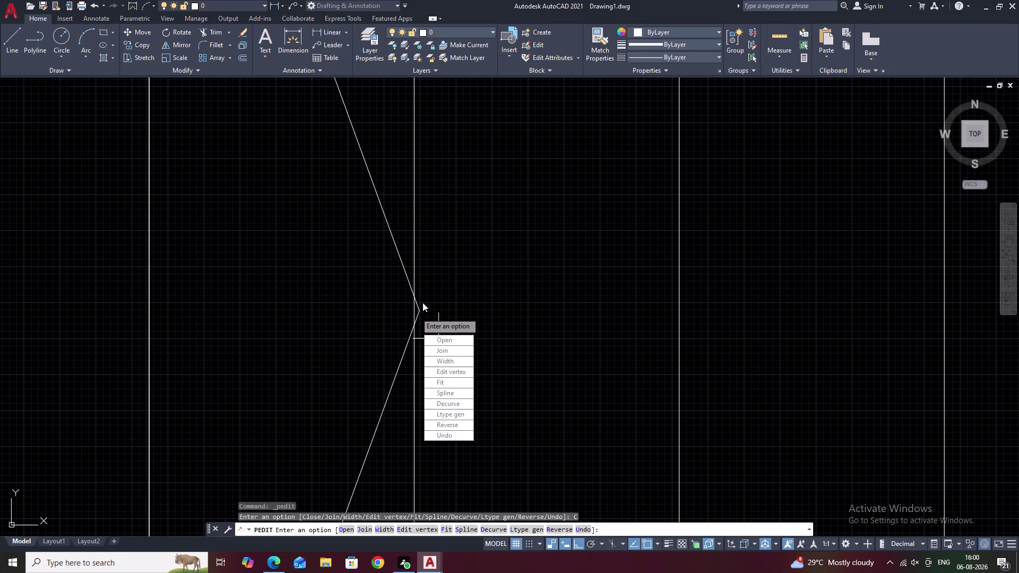
click(419, 306)
key(Escape)
Reselect the right half, grab its tip vertex, then cancel the stretch.
click(419, 309)
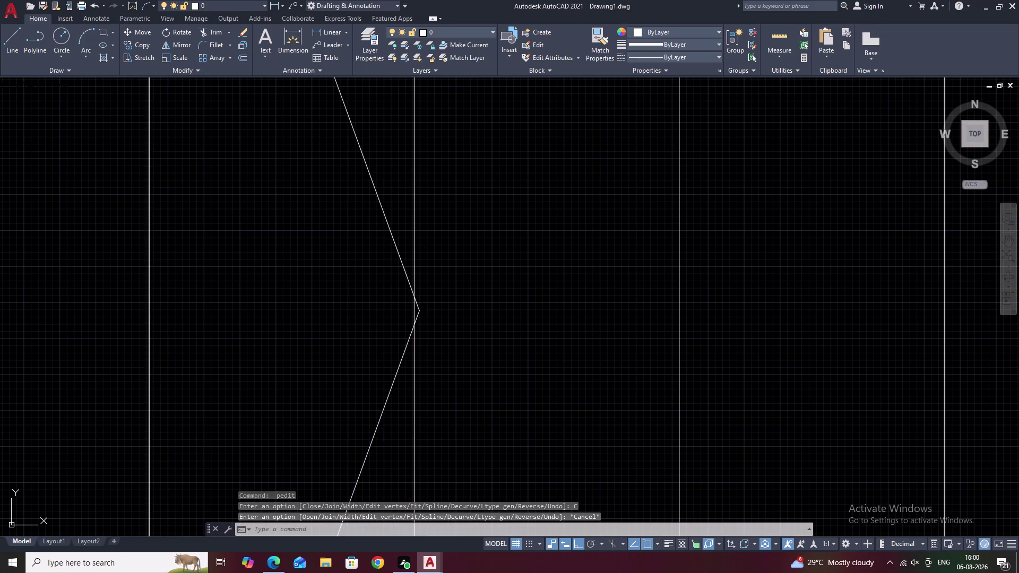
drag(418, 309, 413, 311)
click(413, 310)
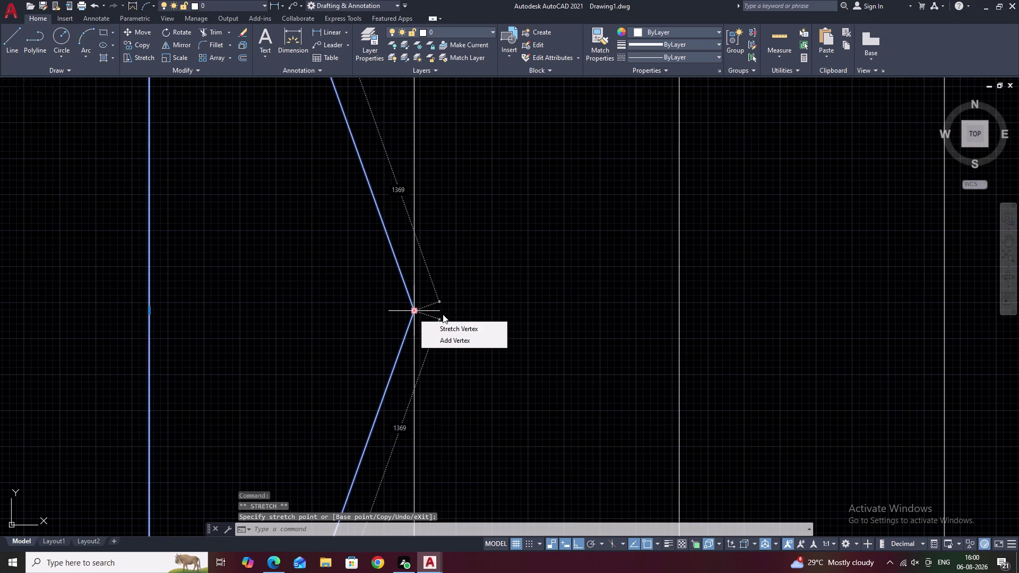
scroll(down, 3)
key(Escape)
scroll(down, 3)
scroll(down, 3)
middle_drag(467, 315, 434, 334)
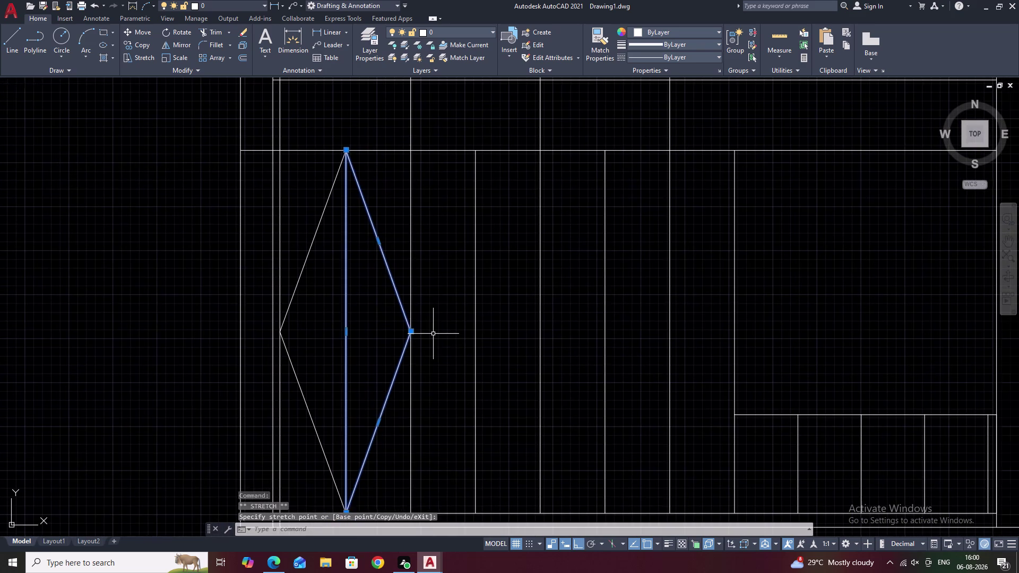
key(Escape)
text(L)
key(space)
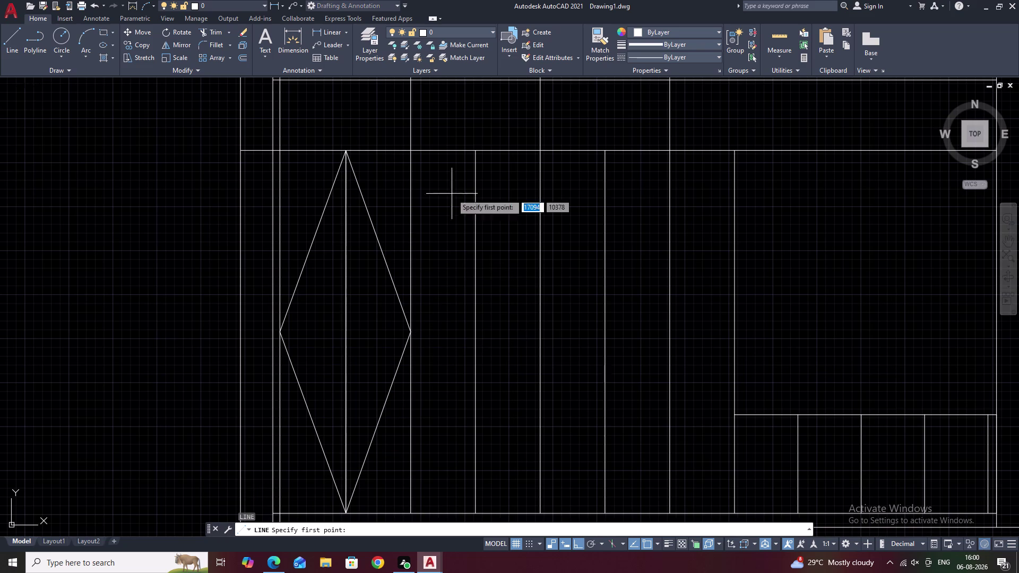
Draw a diagonal from the diamond's right tip down to the next panel's bottom.
click(478, 152)
click(408, 331)
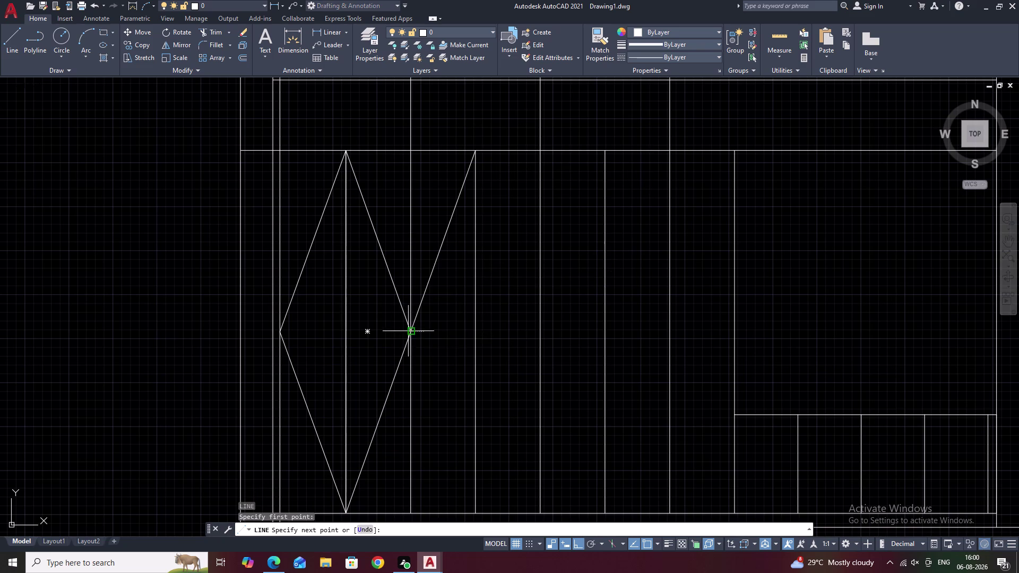
middle_drag(462, 457, 451, 340)
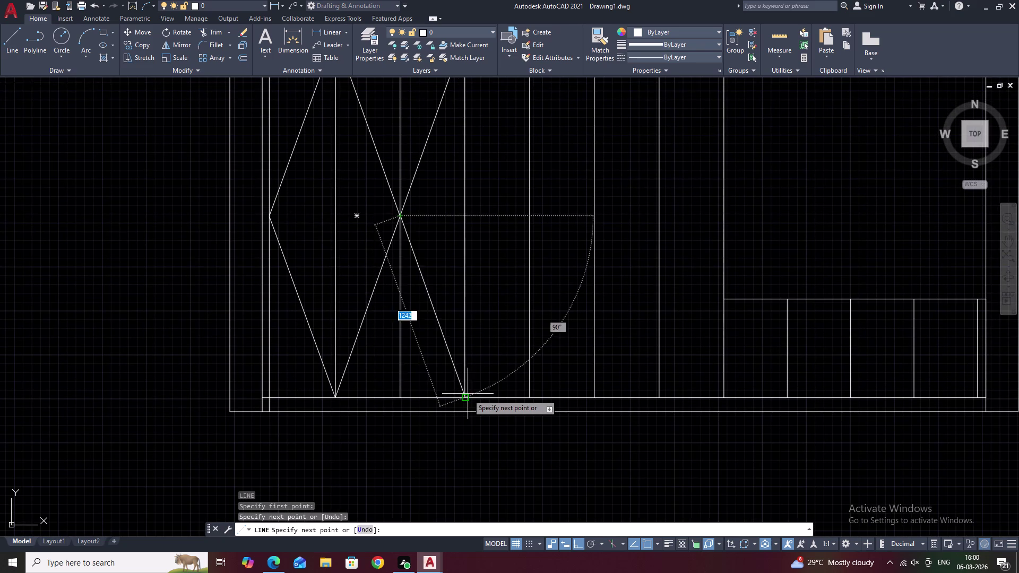
click(468, 400)
right_click(468, 400)
key(Escape)
key(Escape)
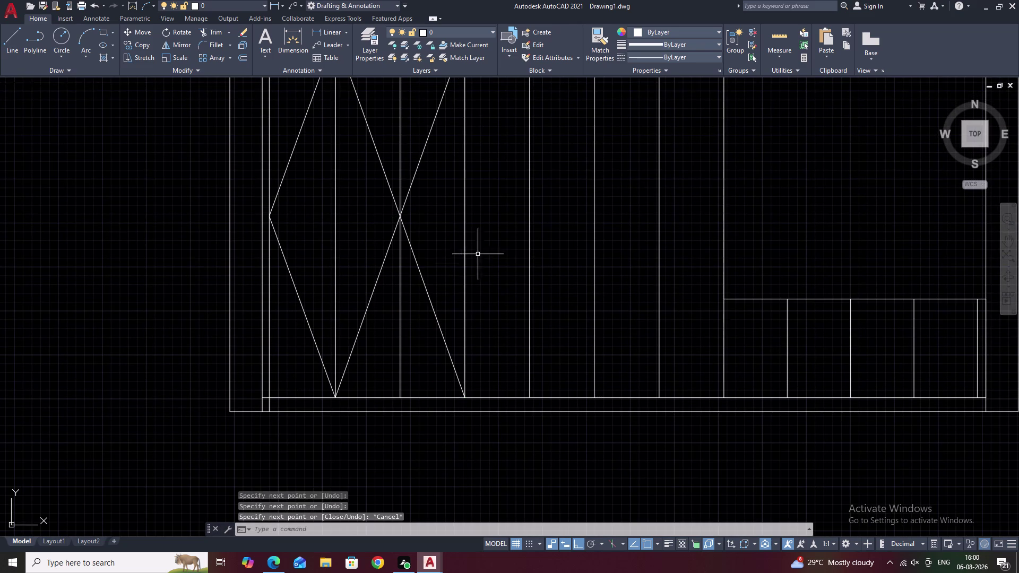
Join the new diagonal and the adjoining lines into one polyline.
click(433, 298)
click(428, 302)
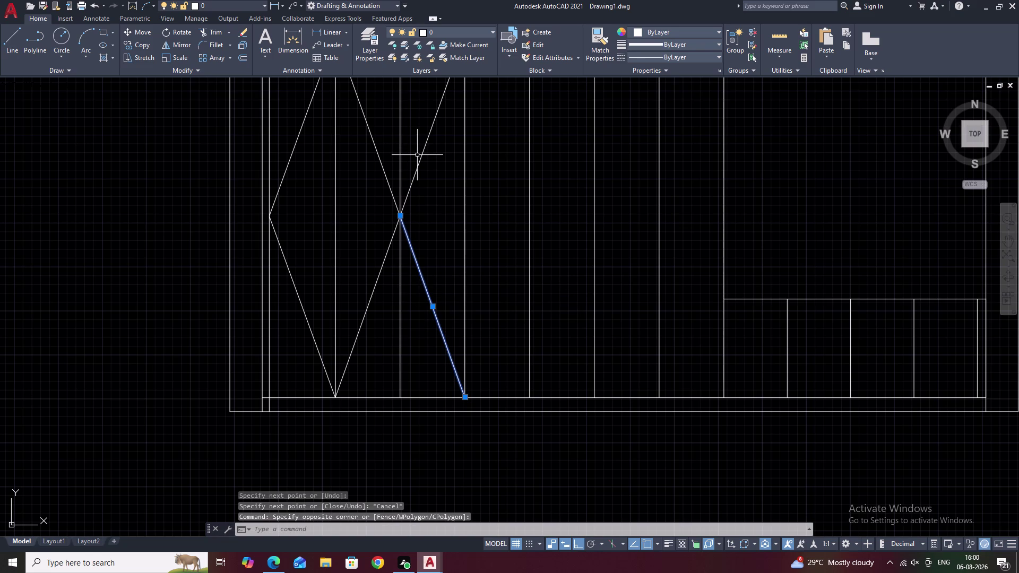
click(422, 158)
text(J)
key(space)
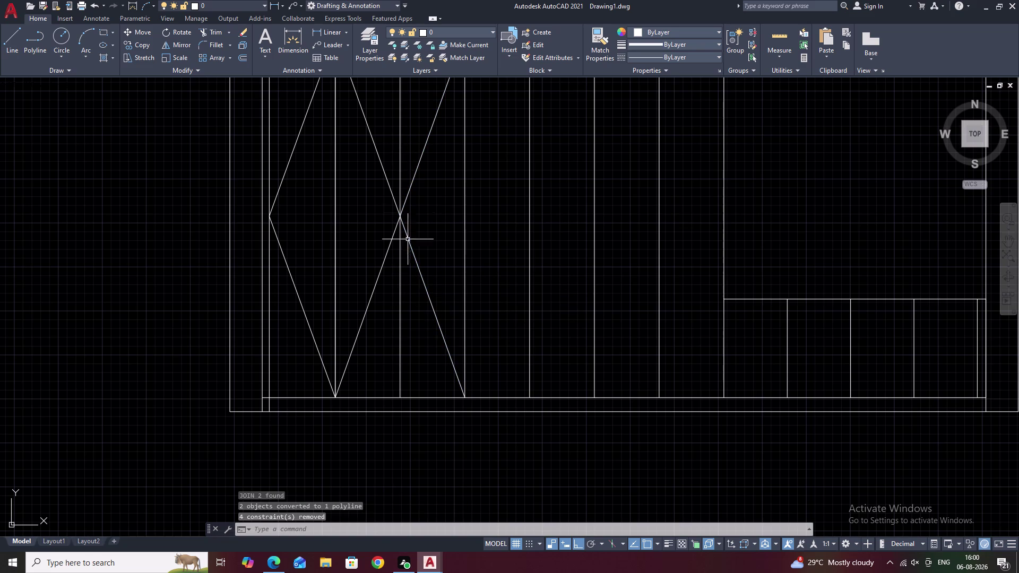
Window-select the bent polyline, cancel an accidental move, and begin mirroring it.
click(416, 267)
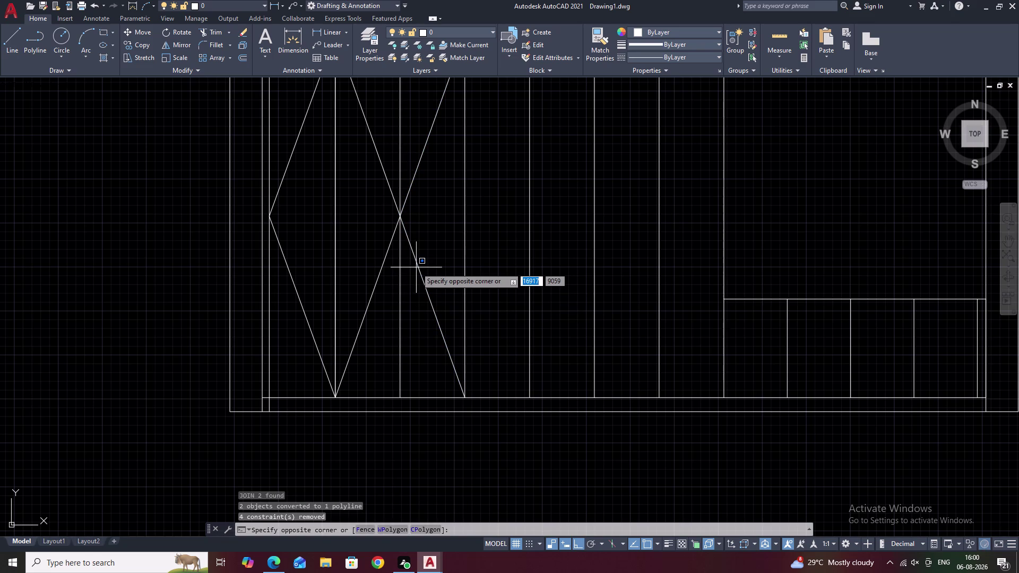
click(417, 268)
click(417, 267)
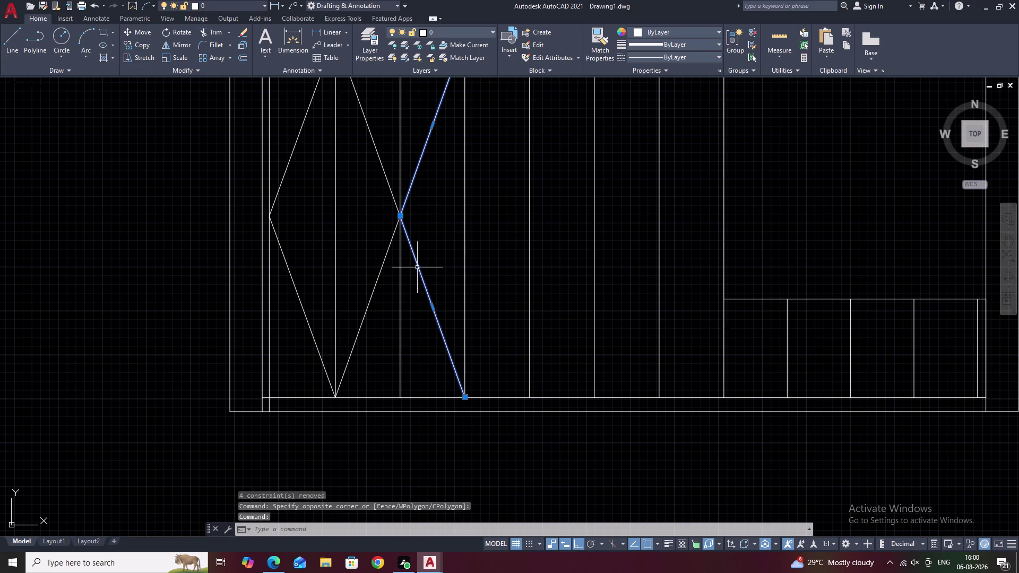
text(M)
key(space)
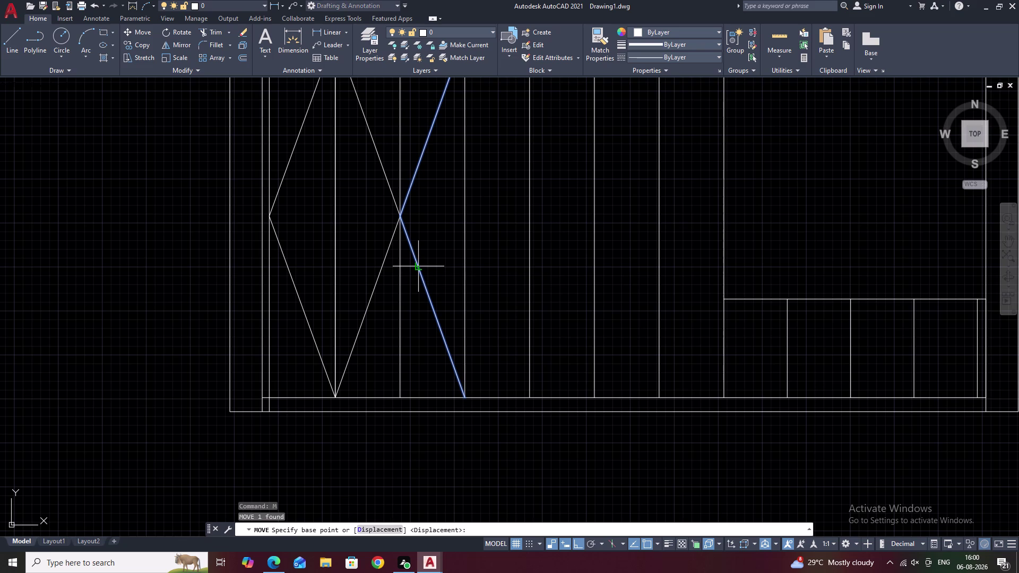
text(MI)
key(space)
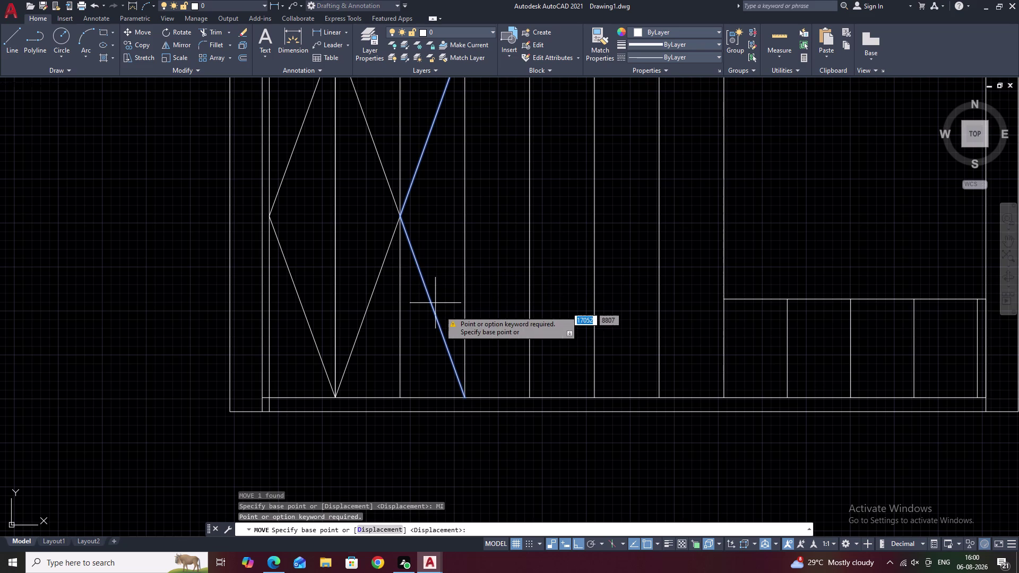
click(464, 395)
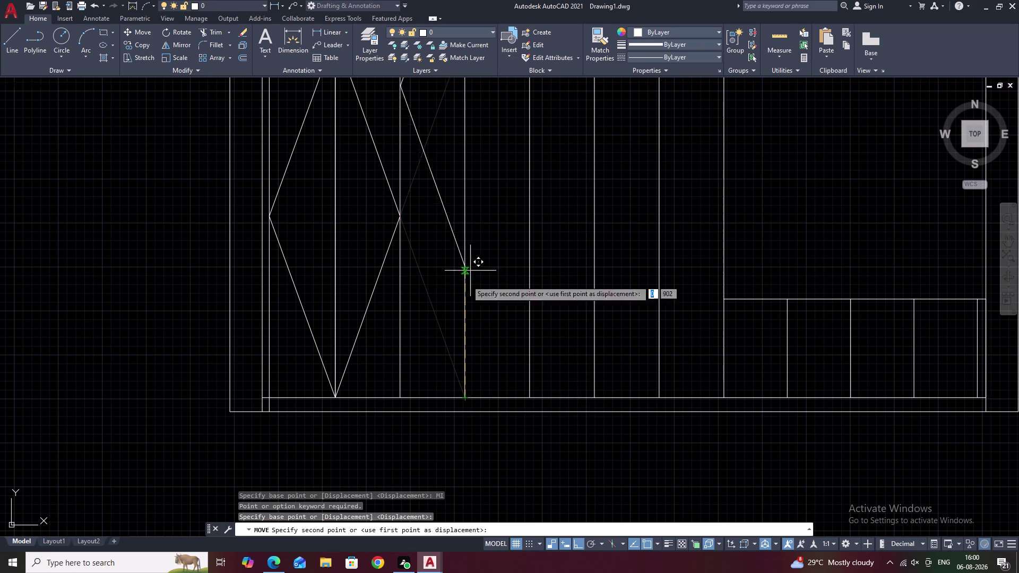
key(Escape)
click(447, 344)
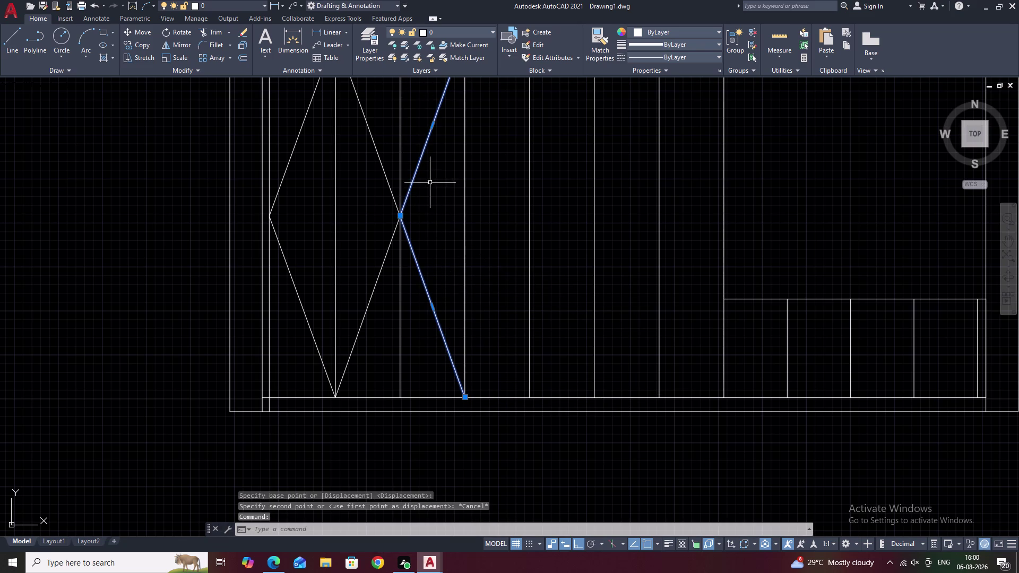
text(MI)
key(space)
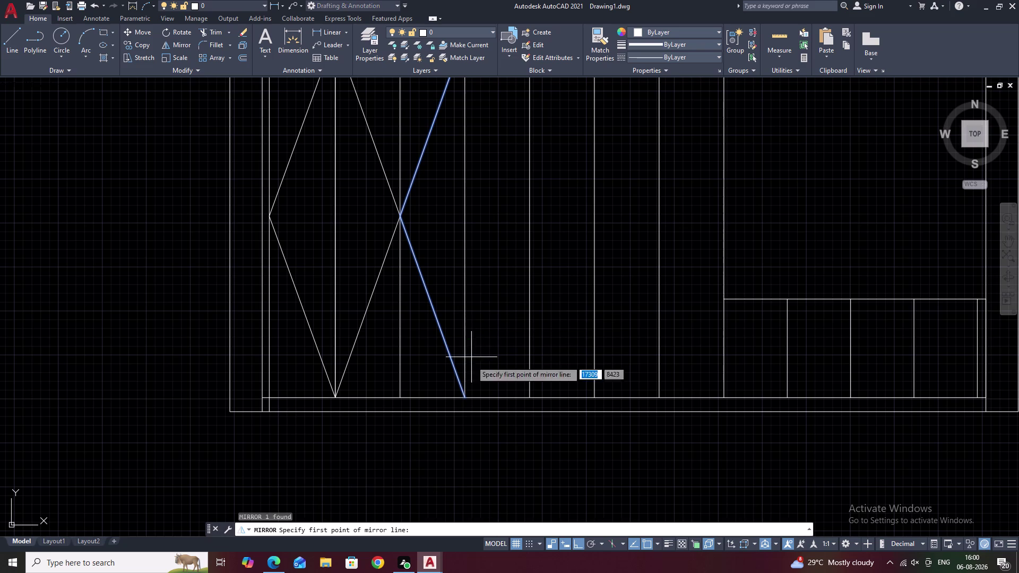
Mirror the bent line about the vertical divide, keeping the original, to finish the second diamond.
click(466, 395)
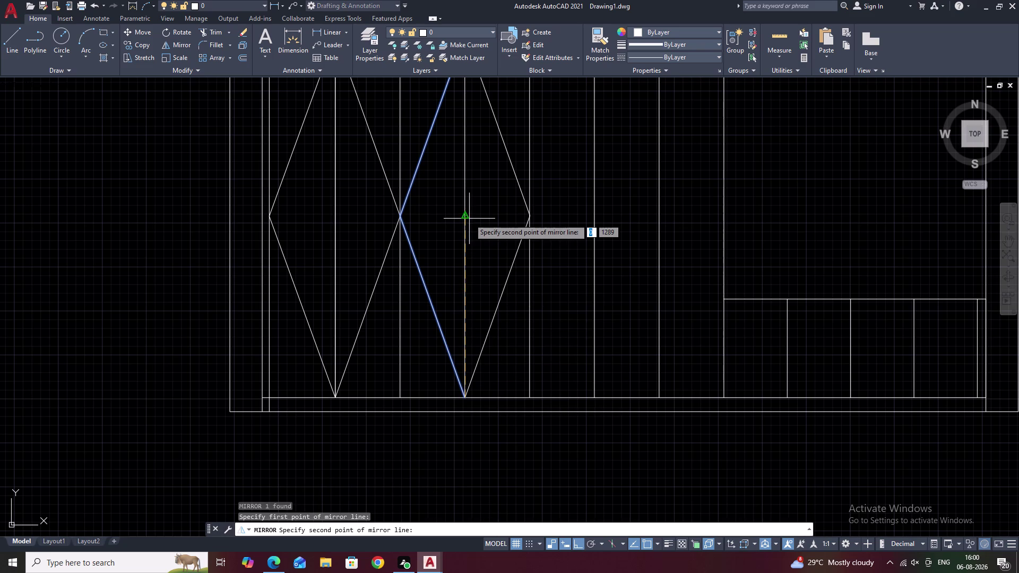
click(469, 219)
drag(491, 257, 469, 218)
middle_drag(510, 230, 366, 260)
key(Escape)
scroll(down, 3)
middle_drag(421, 266, 378, 300)
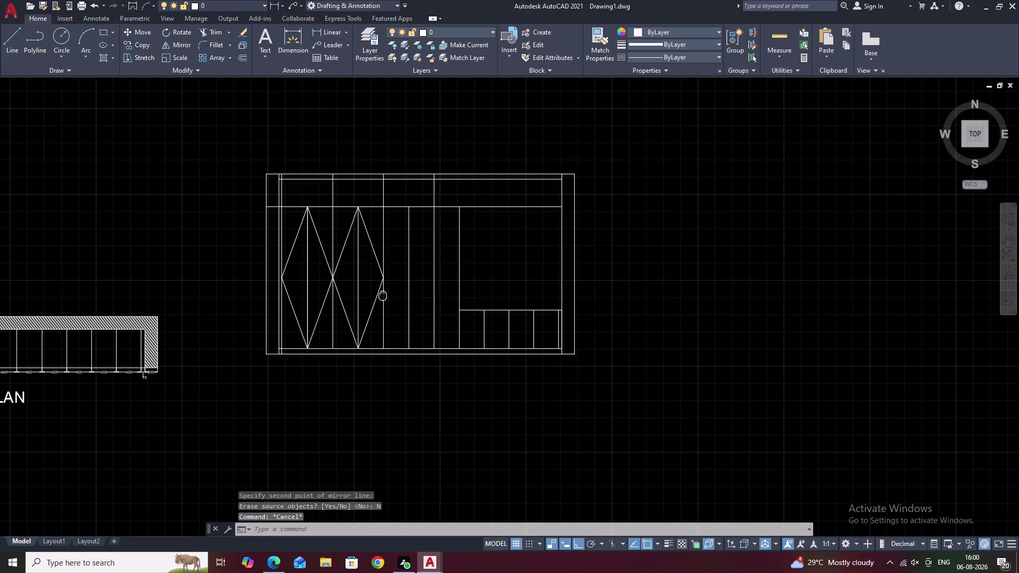
scroll(up, 3)
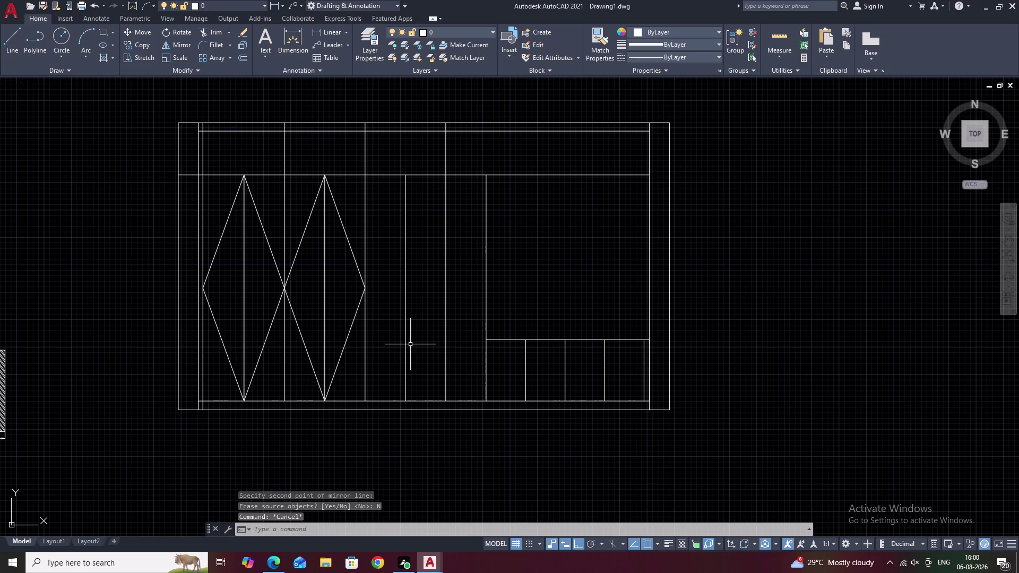
Abandon an offset and turn orthogonal mode off.
text(O)
key(space)
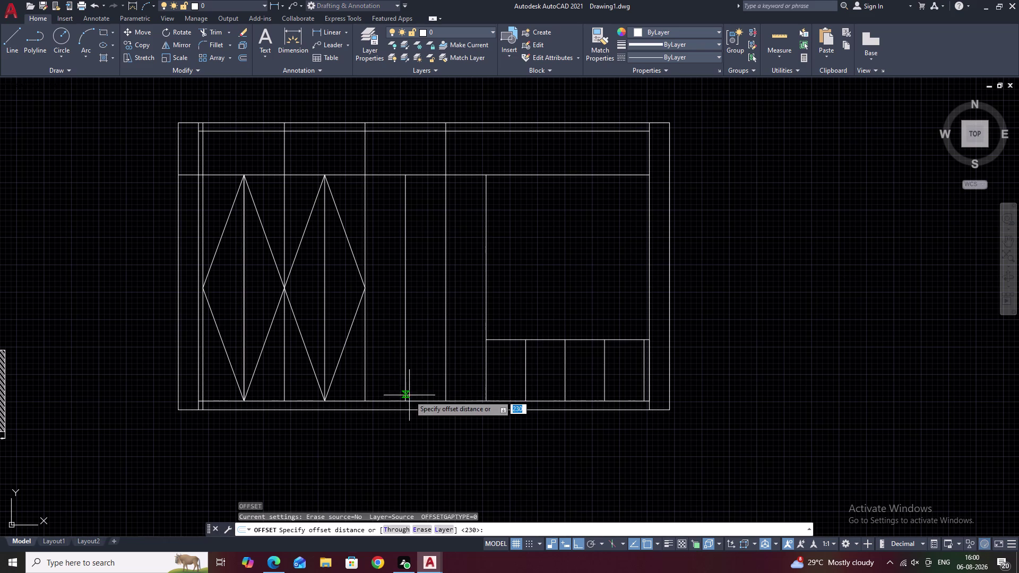
click(405, 401)
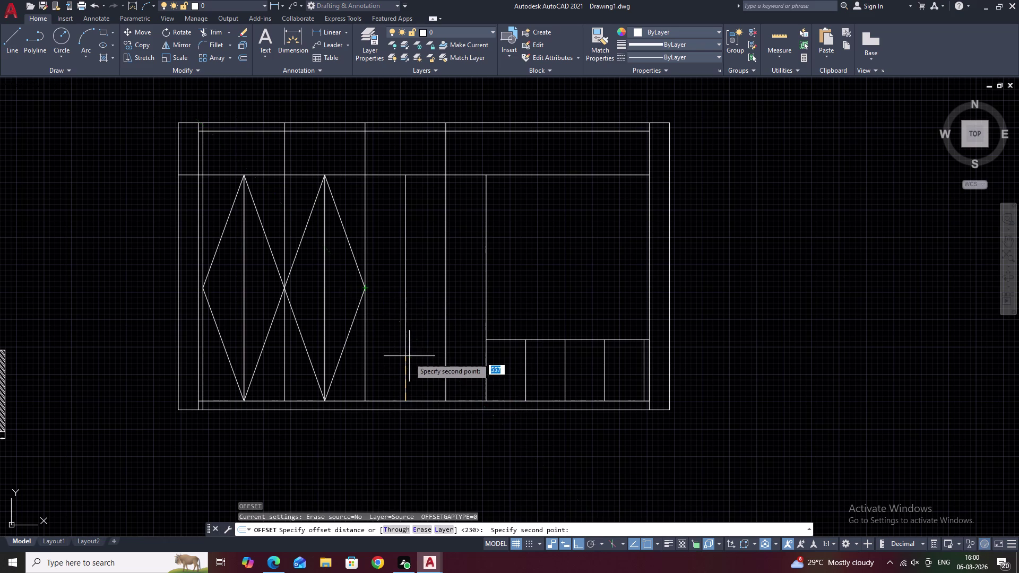
key(F8)
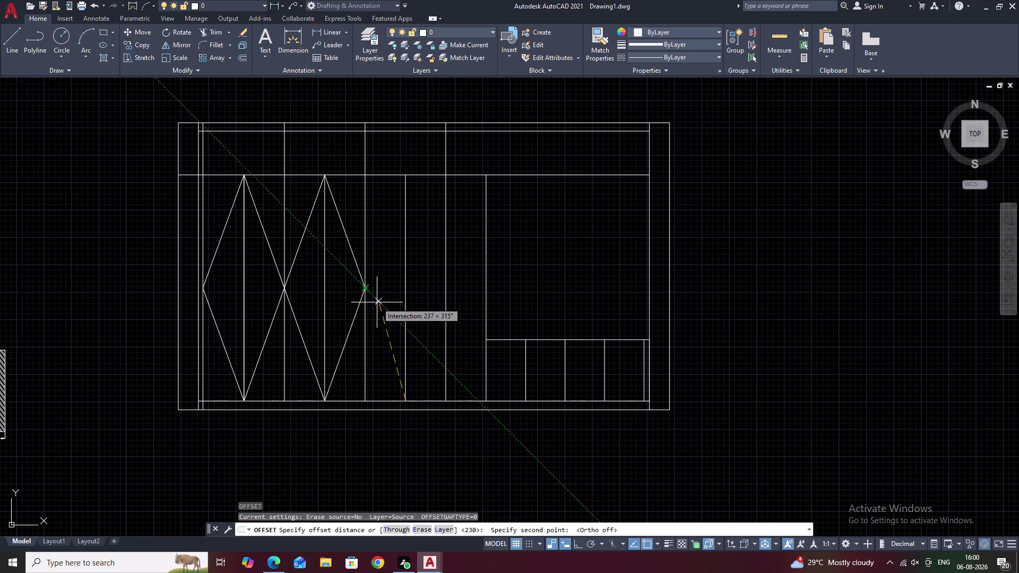
key(Escape)
Draw a bent line from the third panel's bottom corner to the diamond's right point and top corner.
text(L)
key(space)
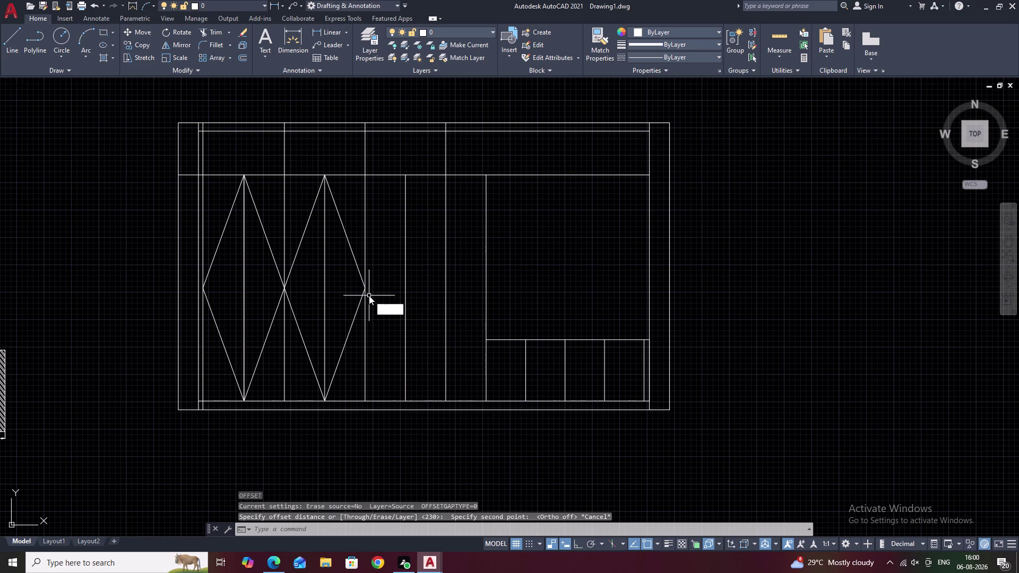
click(406, 401)
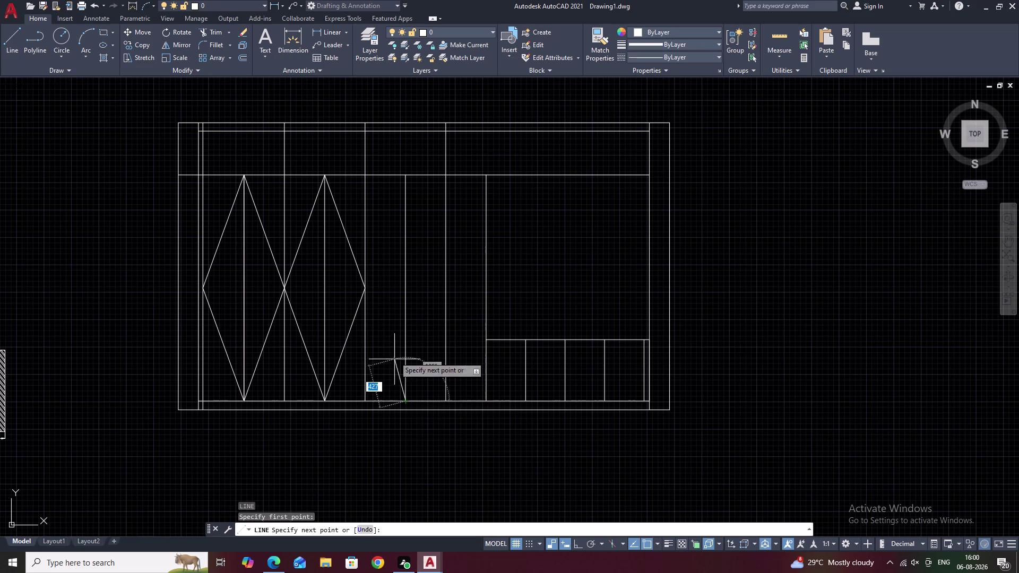
click(367, 289)
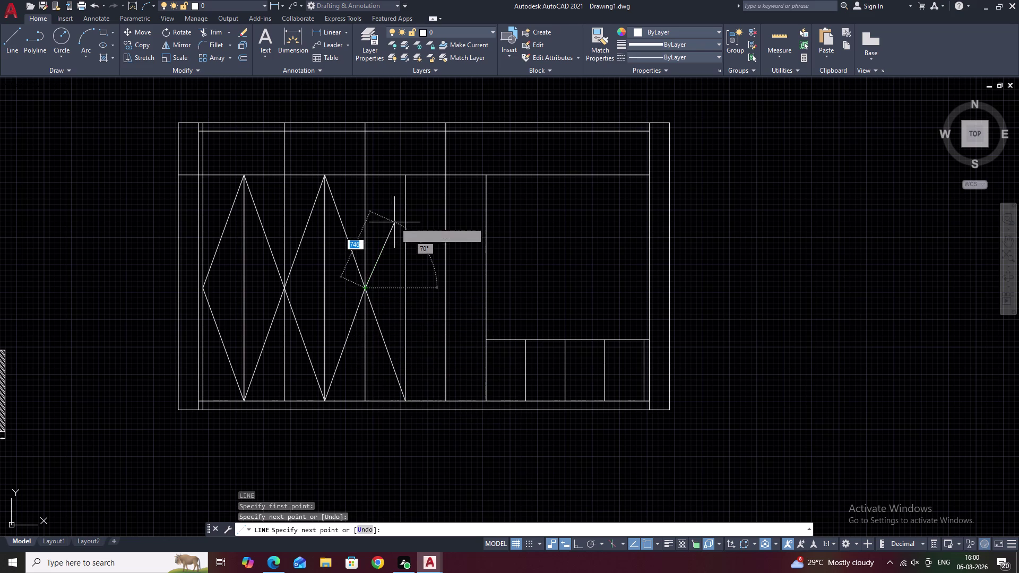
click(405, 178)
key(Escape)
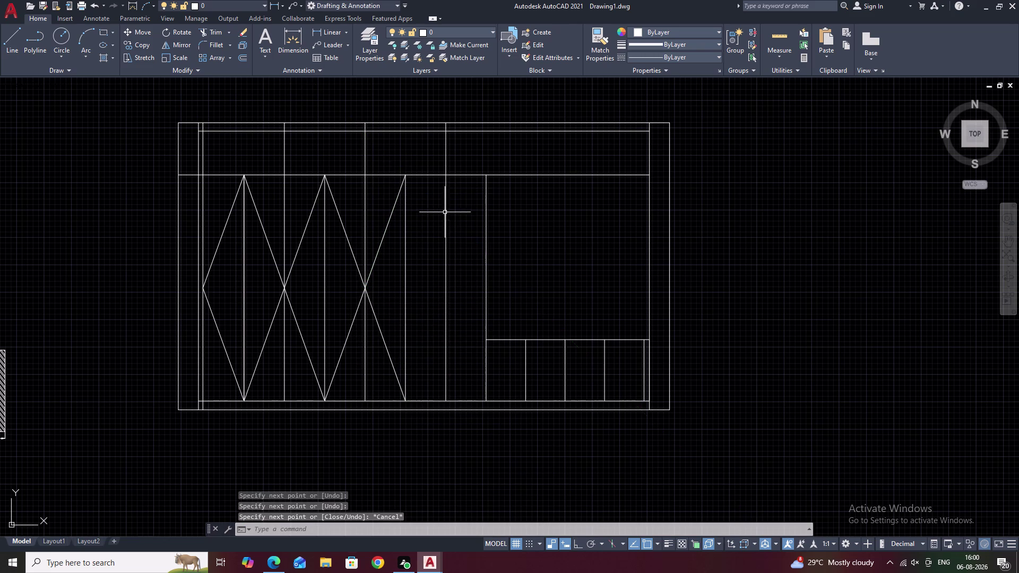
Join the two diagonal lines into one V-shaped polyline.
click(378, 330)
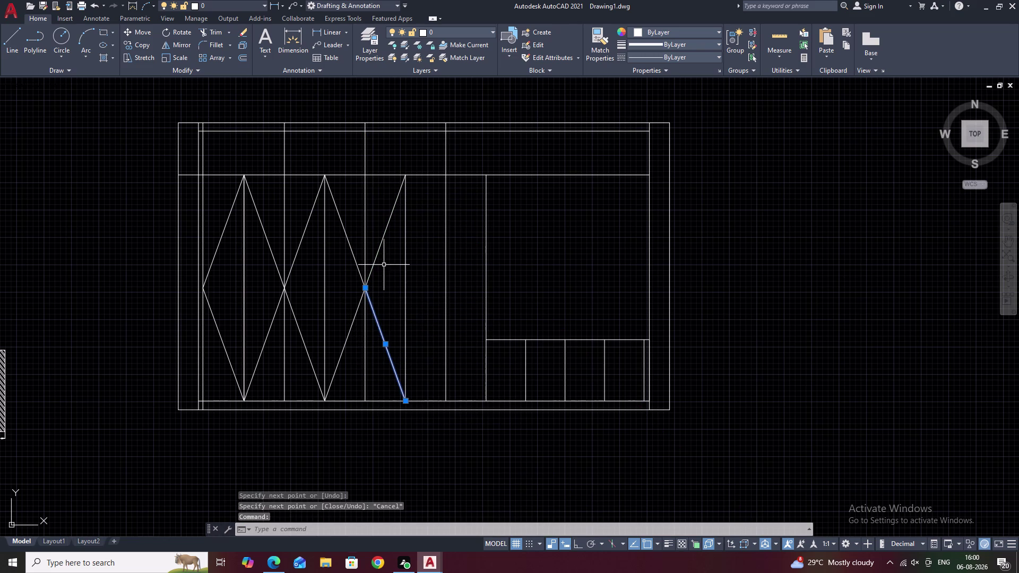
click(380, 244)
text(J)
key(space)
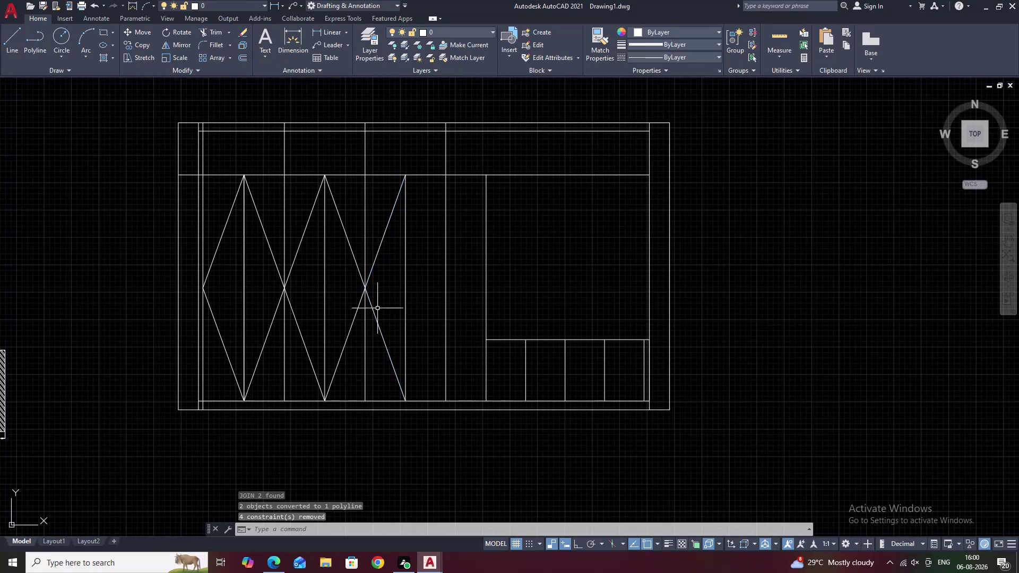
click(377, 323)
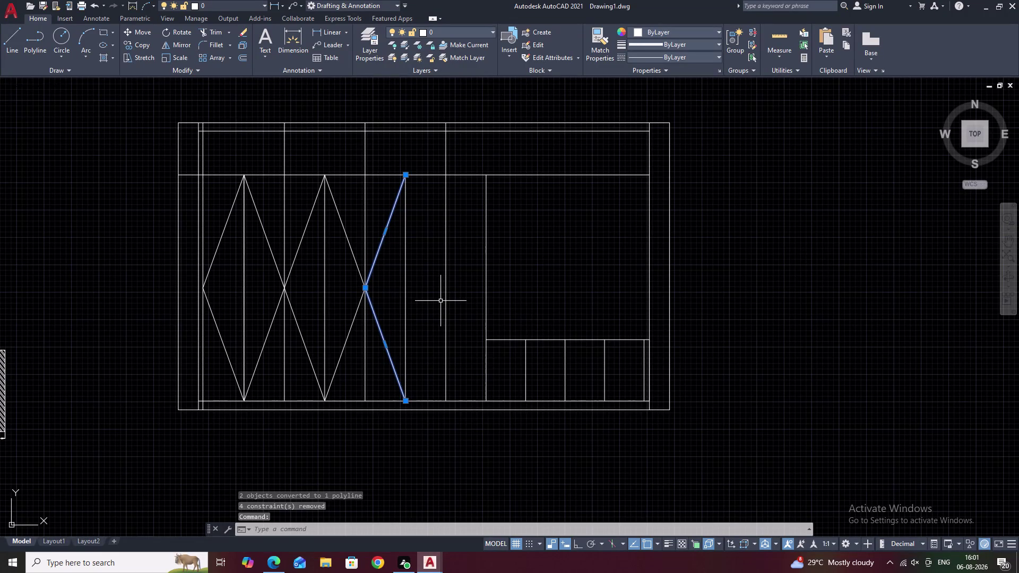
Abandon a copy, then reselect the V-shaped polyline and start mirroring it.
text(CO)
key(space)
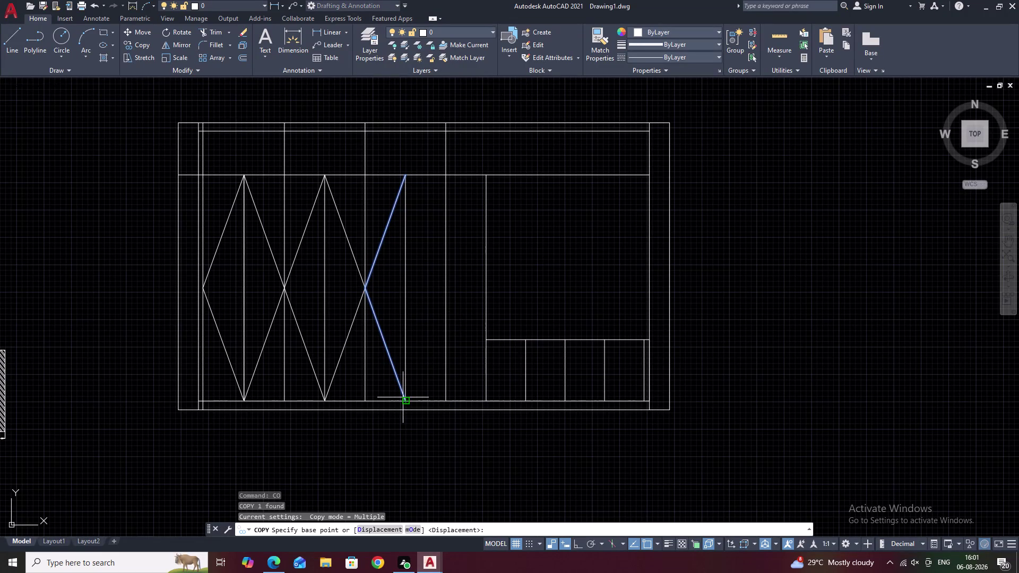
key(Escape)
click(376, 329)
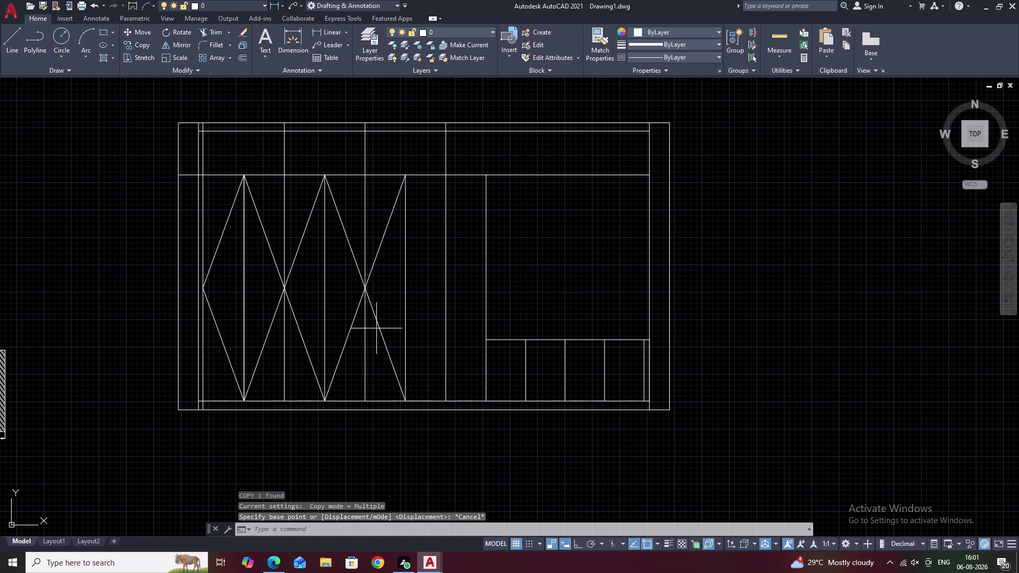
click(380, 234)
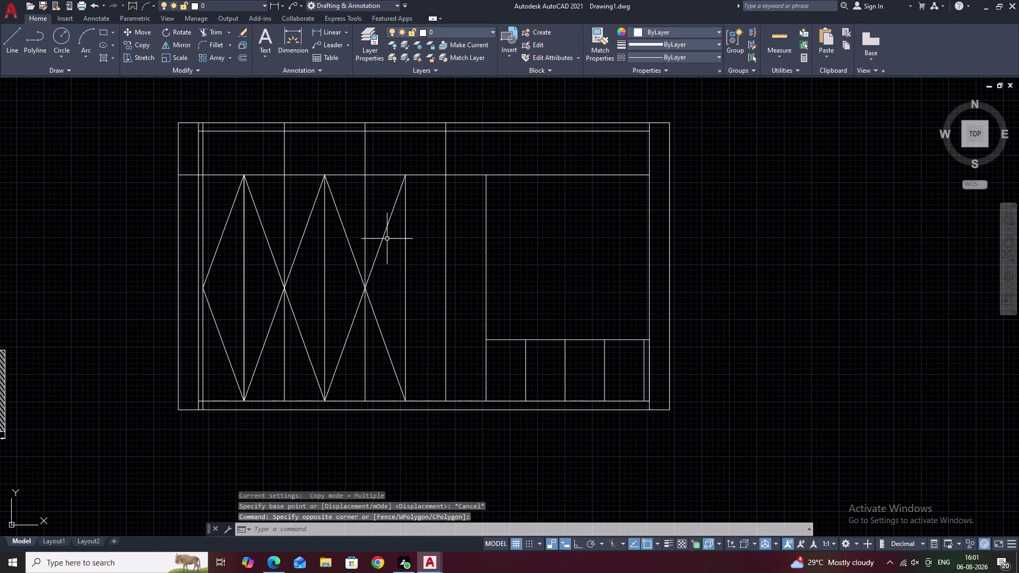
click(384, 238)
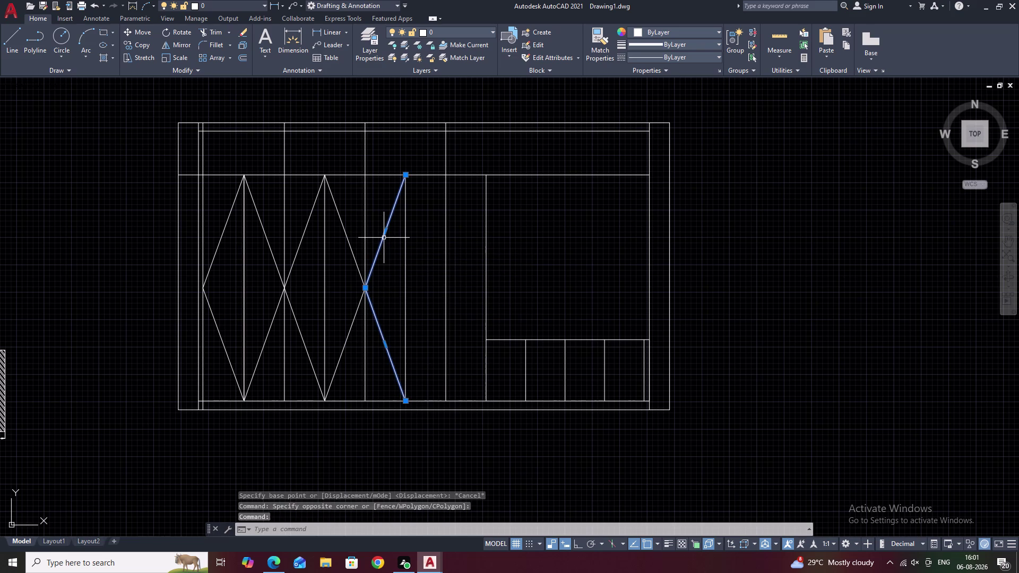
text(MI)
key(space)
Mirror the V polyline about the vertical divide, keeping the source, to complete the third diamond.
click(405, 399)
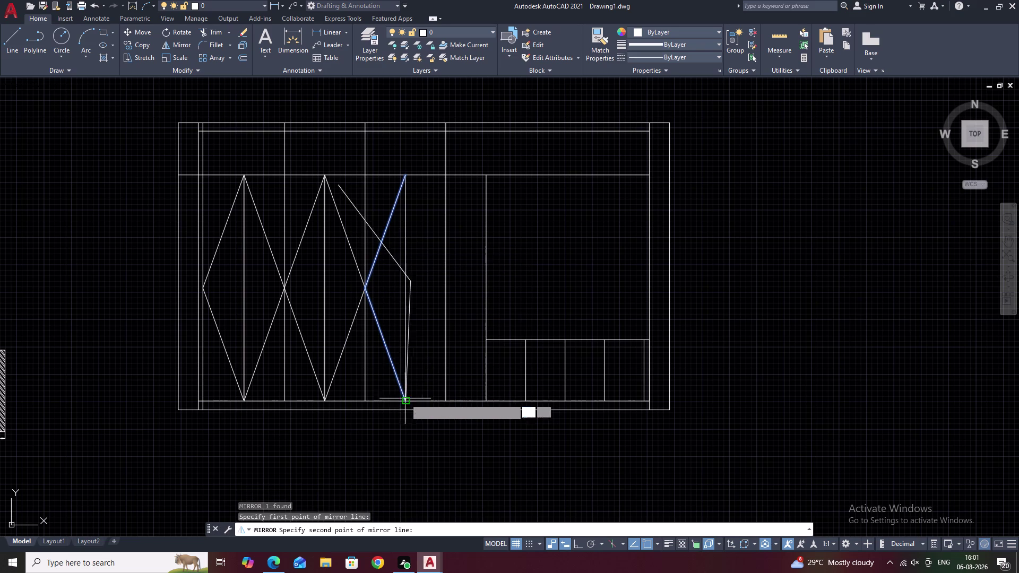
click(405, 274)
drag(423, 311, 406, 274)
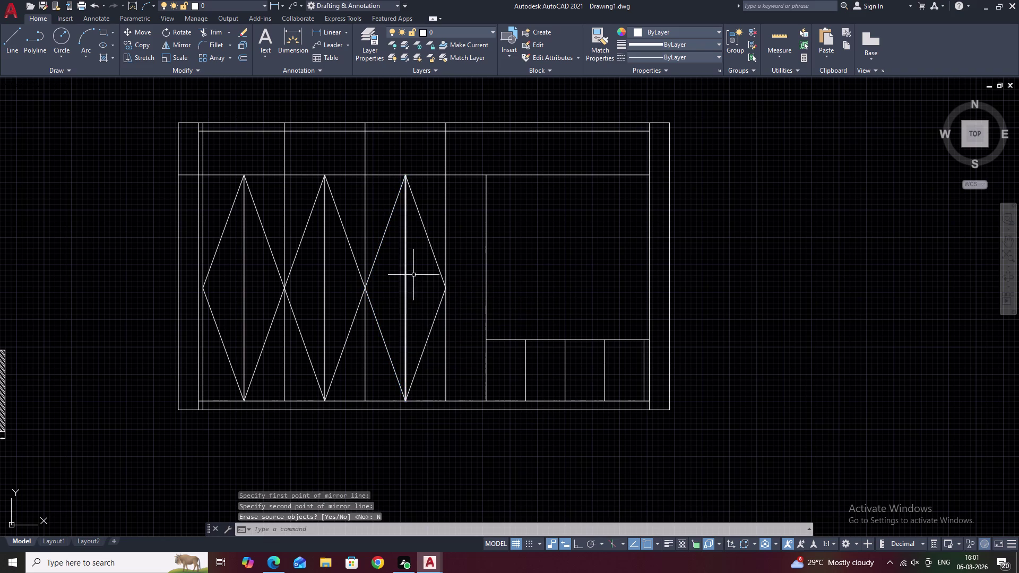
click(437, 312)
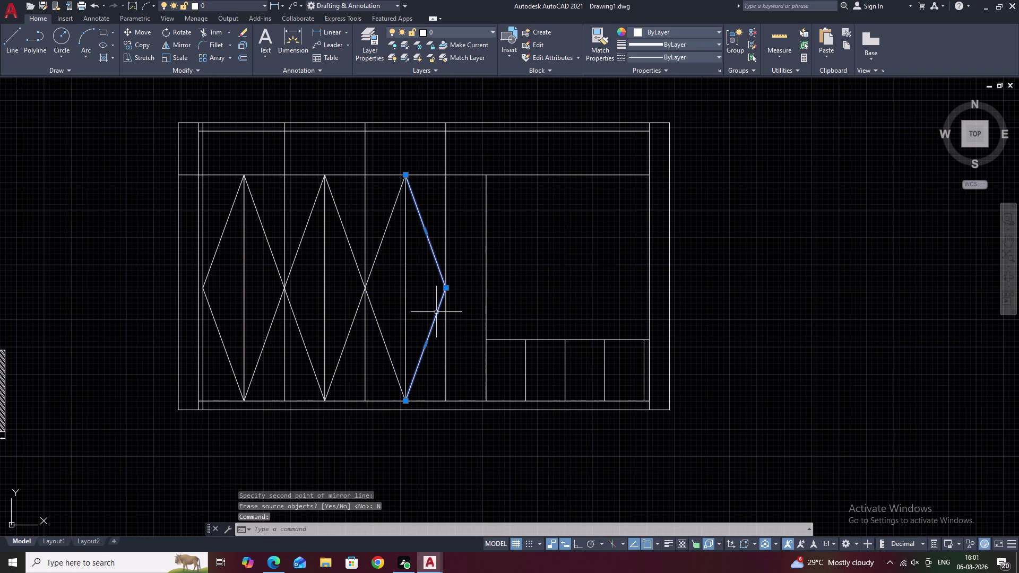
text(M)
key(space)
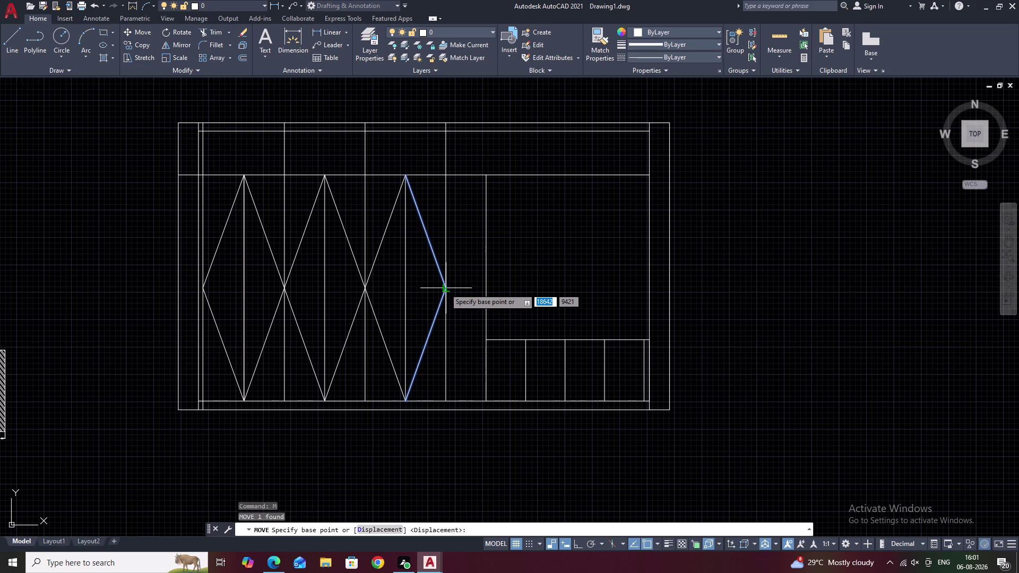
key(Escape)
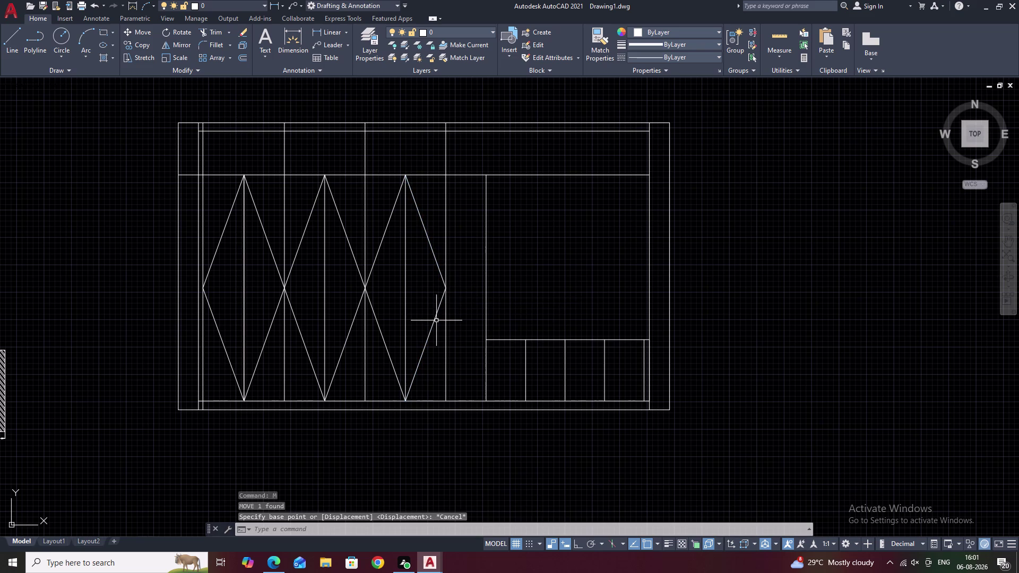
Copy the diamond's right half from its right point to the next divide in the fourth shutter.
click(434, 323)
text(CO)
key(space)
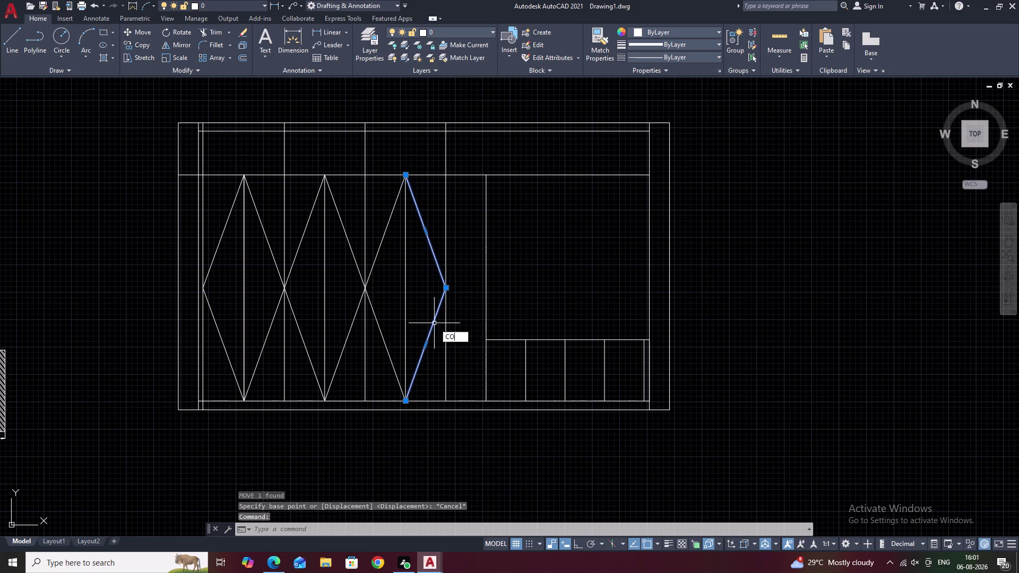
click(445, 286)
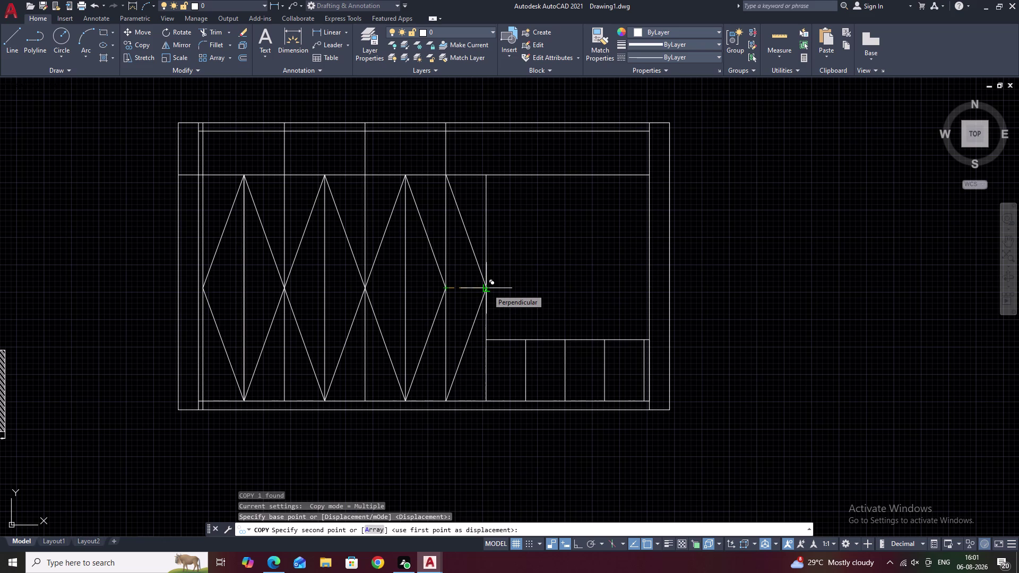
click(487, 289)
key(Escape)
scroll(down, 3)
middle_drag(539, 285, 505, 314)
middle_drag(500, 310, 574, 300)
scroll(up, 3)
scroll(down, 3)
middle_drag(570, 300, 581, 334)
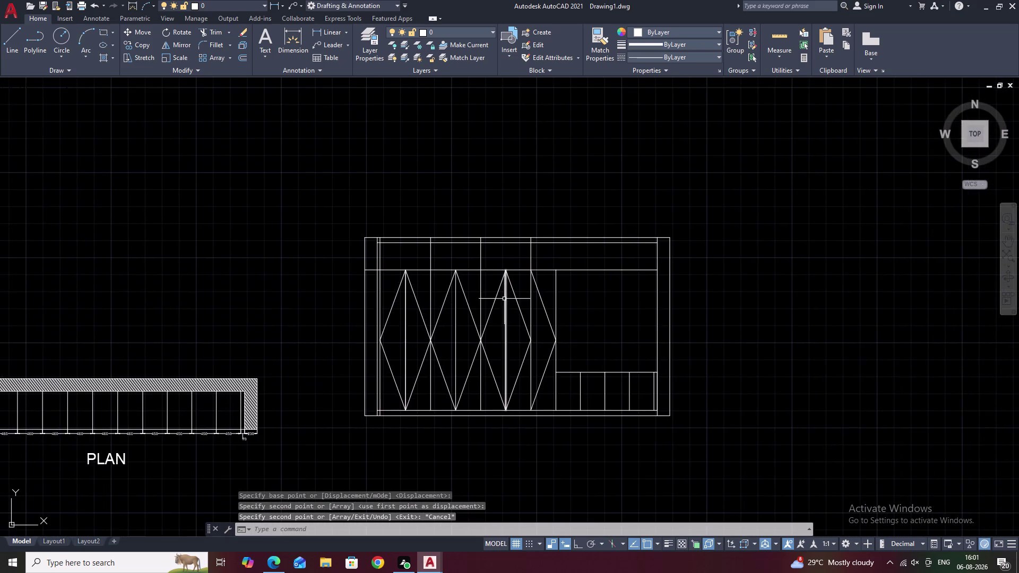
Pan over the upper panels and clear a mistyped line command.
middle_drag(494, 294, 529, 322)
key(Escape)
scroll(up, 3)
middle_drag(600, 305, 477, 310)
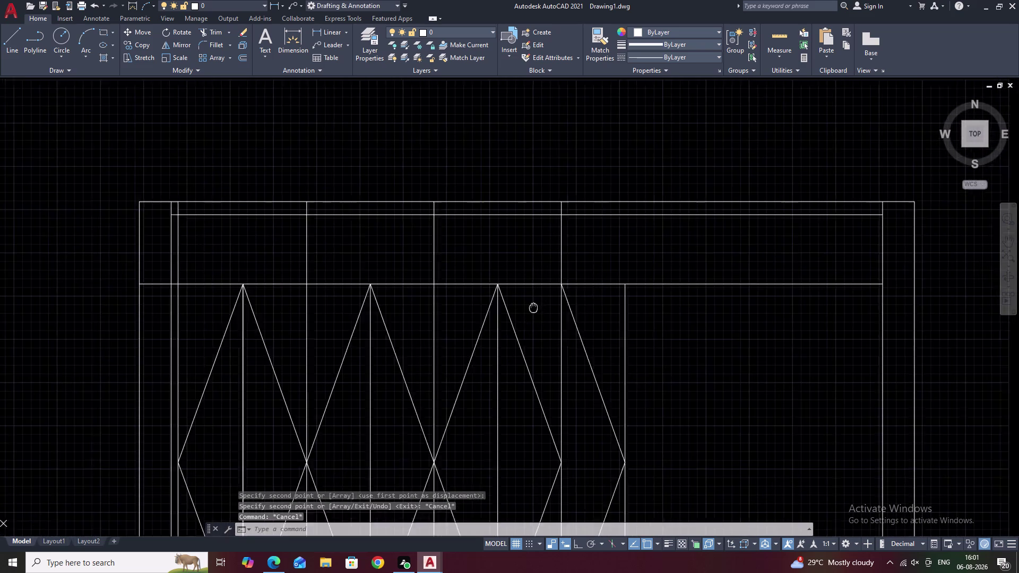
middle_drag(476, 310, 467, 309)
text(L)
key(space)
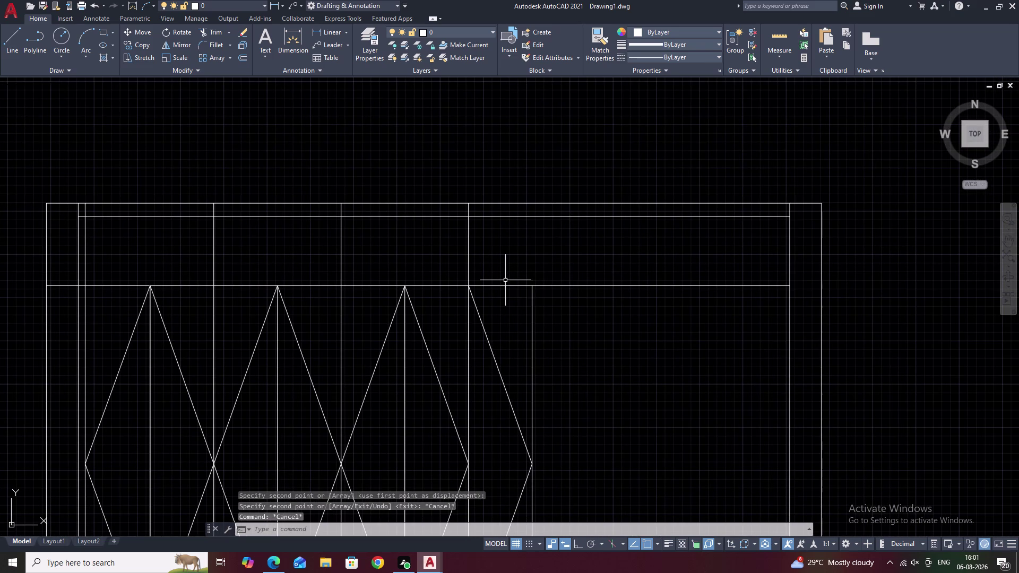
key(m)
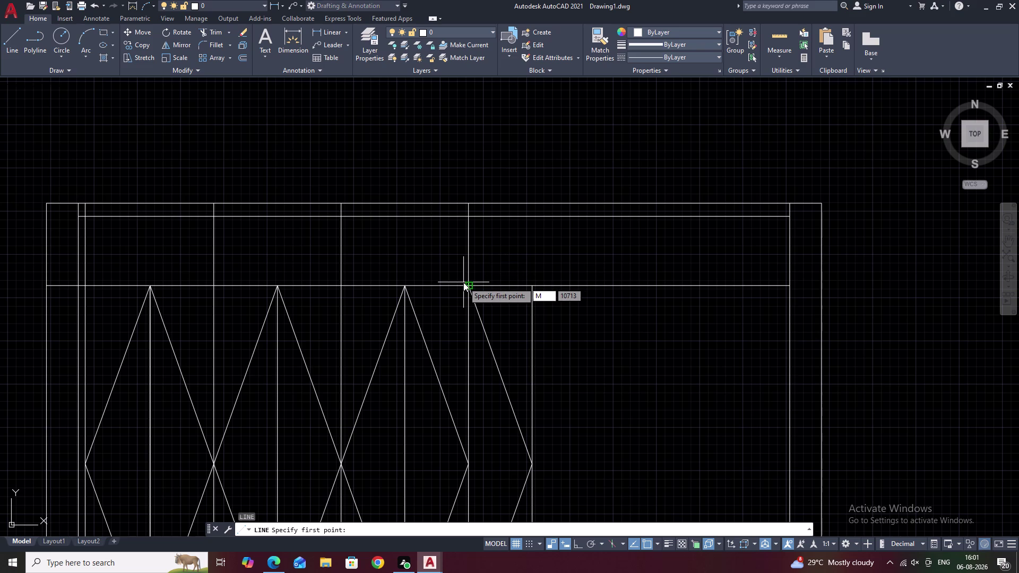
text(EP)
key(space)
key(Escape)
key(Escape)
text(L)
key(space)
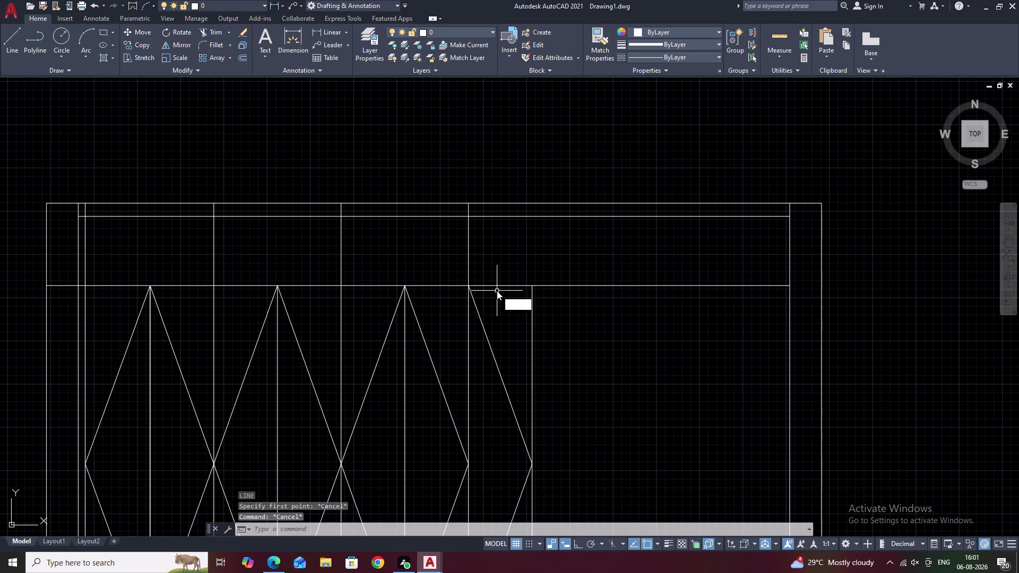
Draw a vertical divider from the midpoint of the panel's bottom corners up to the inner top rail.
text(M)
text(2P)
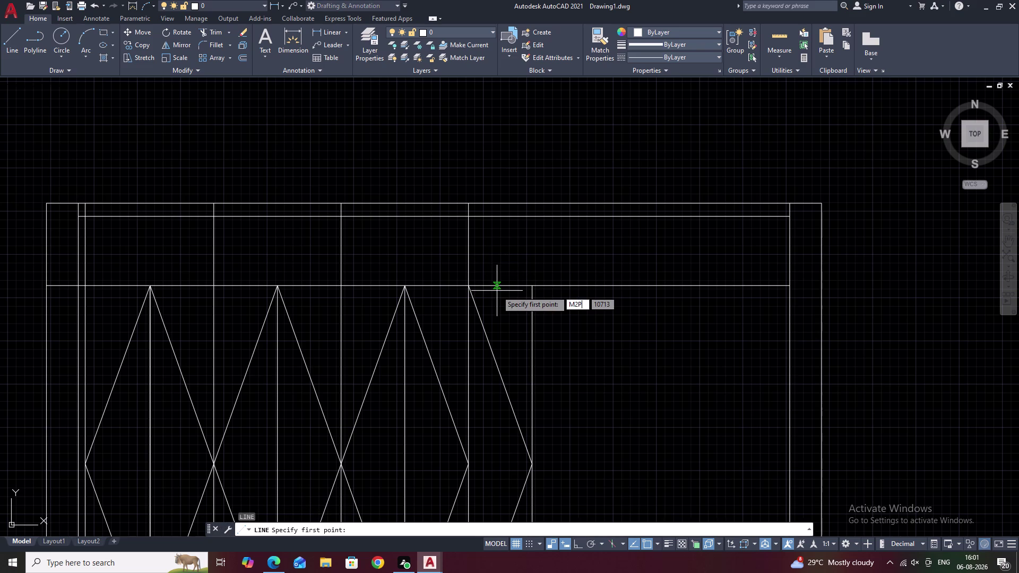
key(space)
click(469, 286)
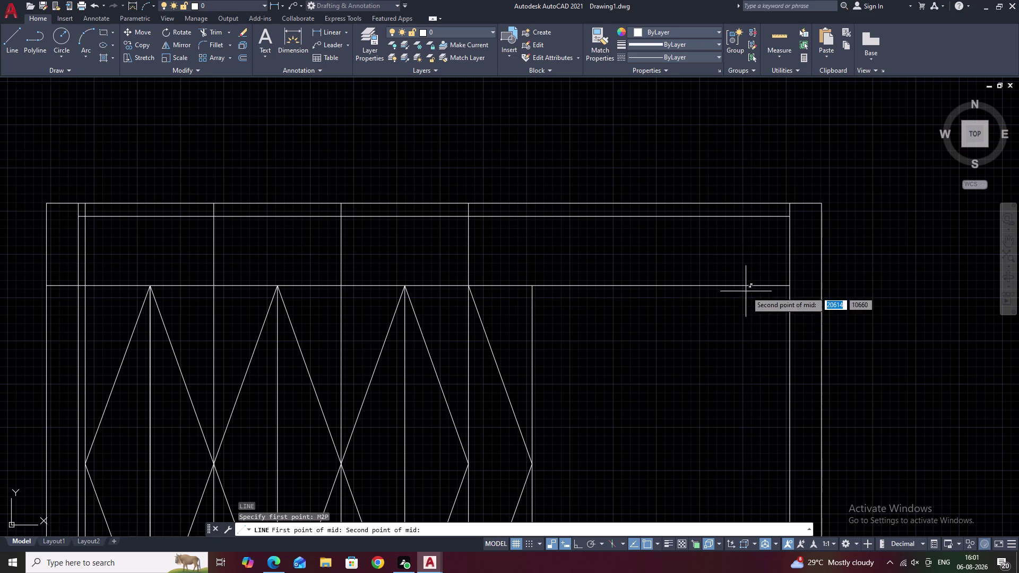
click(792, 287)
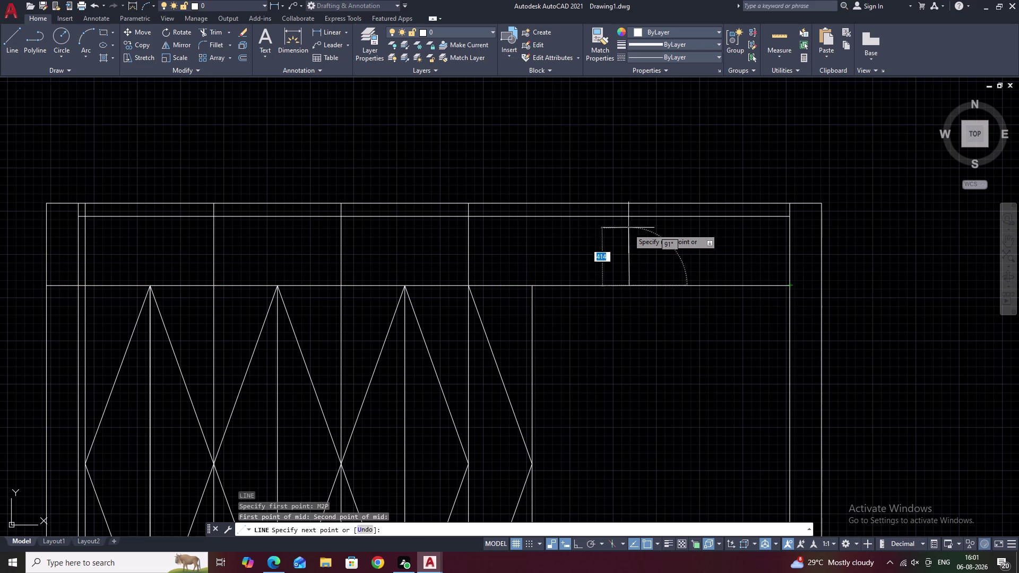
click(630, 219)
key(Escape)
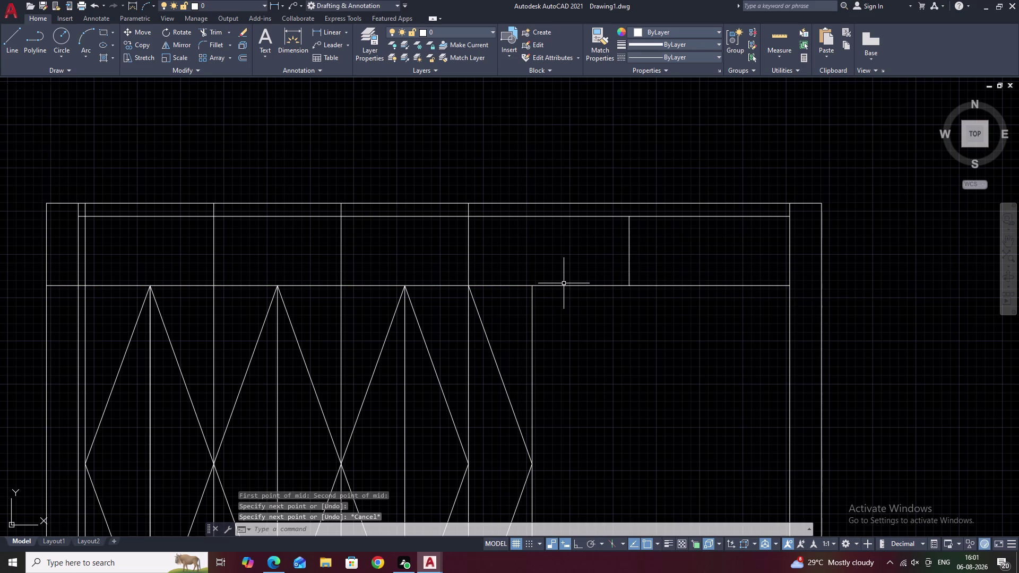
Start and cancel a diagonal line, then select and deselect the inner top rail.
text(L)
key(space)
click(471, 288)
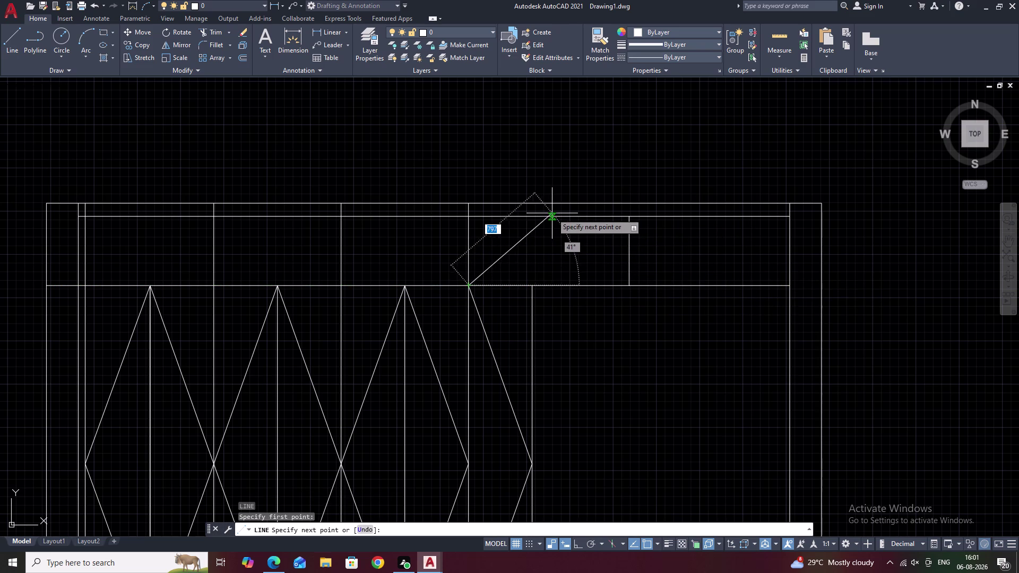
key(Escape)
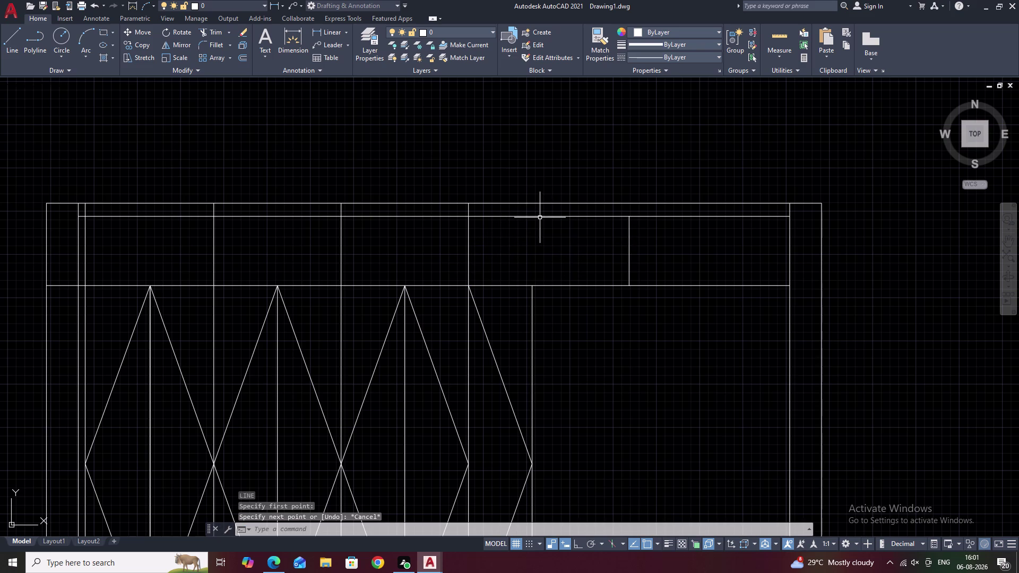
click(542, 216)
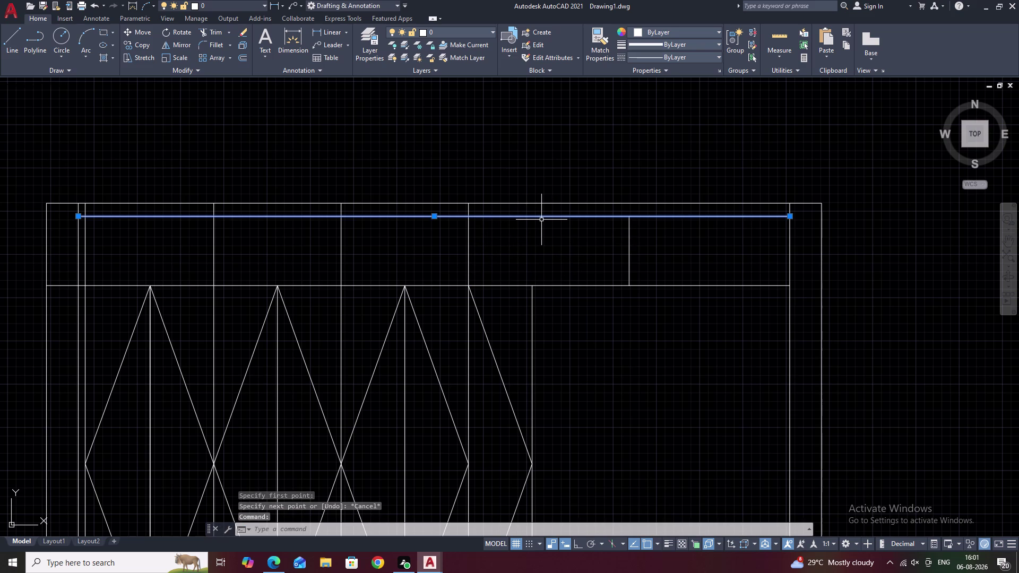
key(Escape)
Break the inner top rail at the divider point with Break at Point.
text(BR)
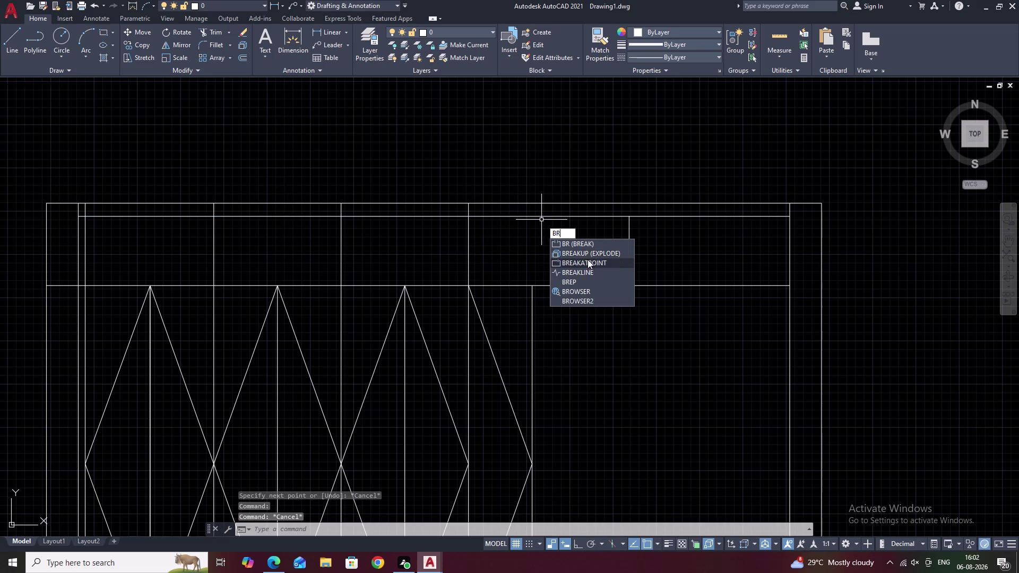
click(589, 263)
click(577, 216)
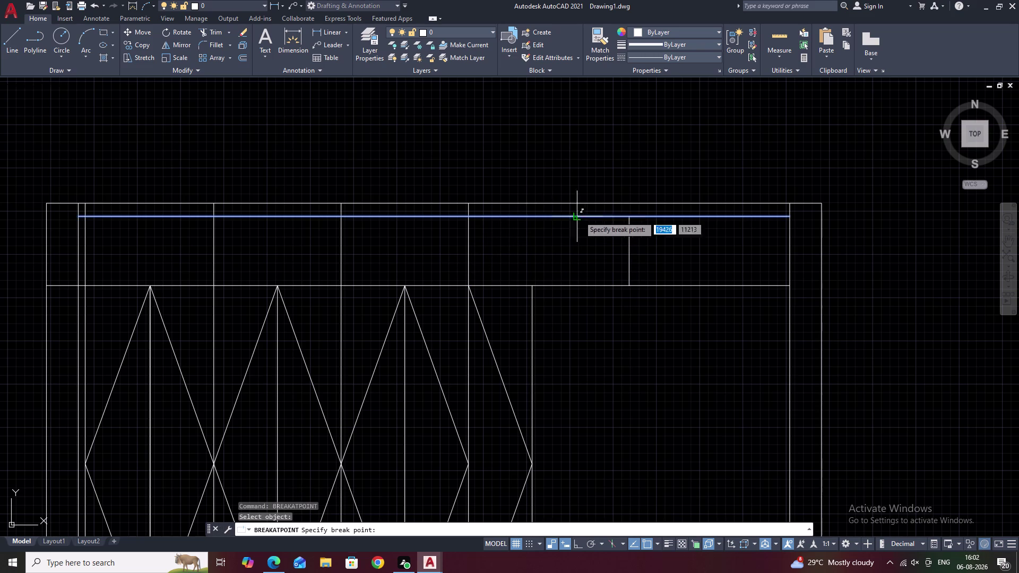
click(631, 217)
key(space)
click(534, 215)
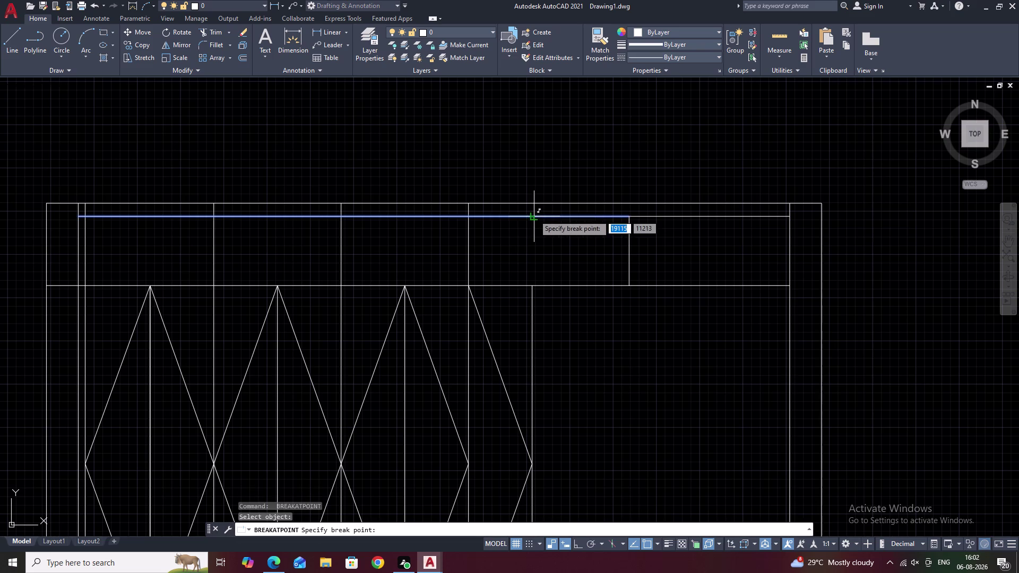
click(469, 219)
key(space)
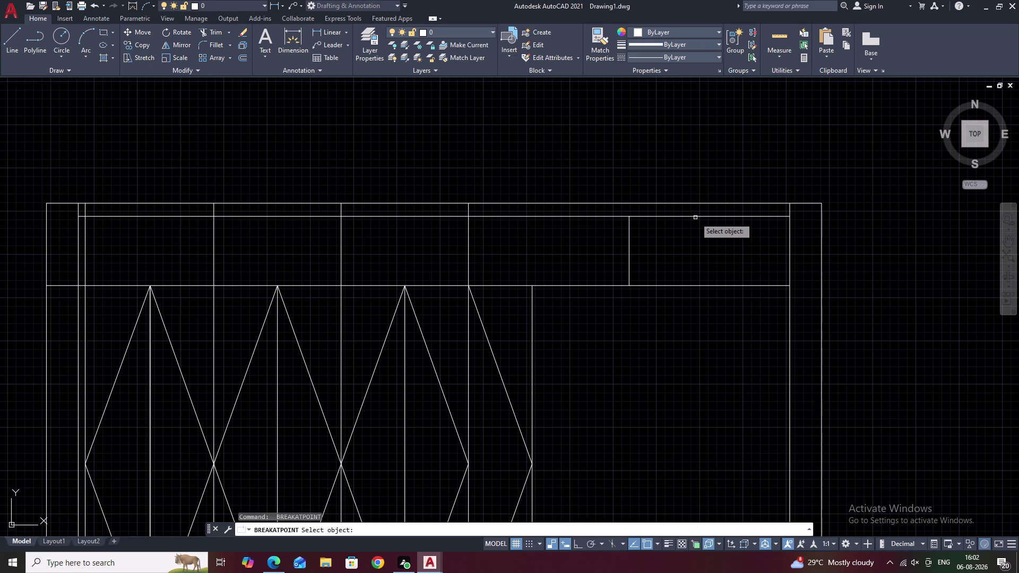
key(Escape)
Draw an inverted V from the panel's lower left corner to the top rail and the divider foot.
text(L)
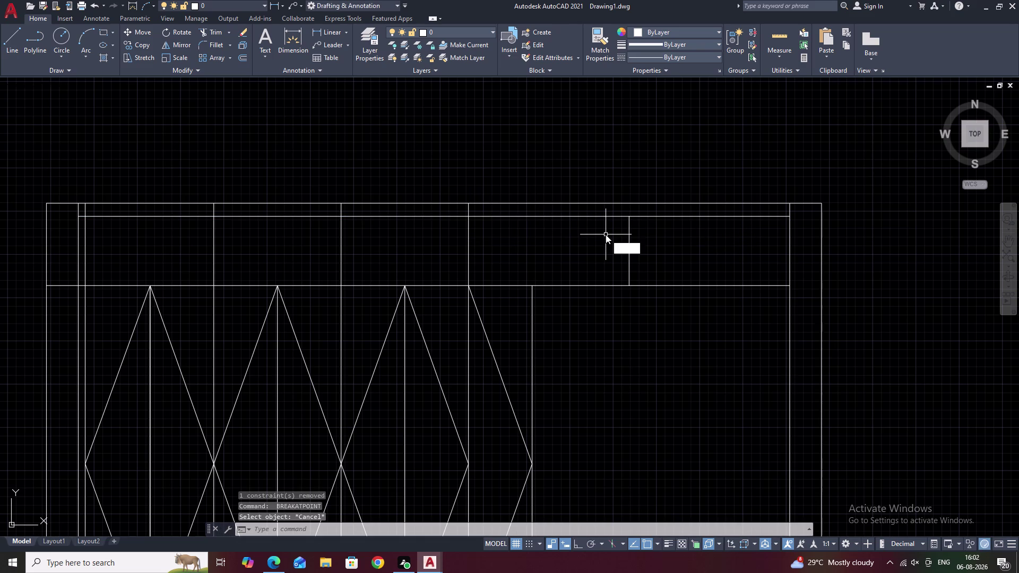
key(space)
click(469, 284)
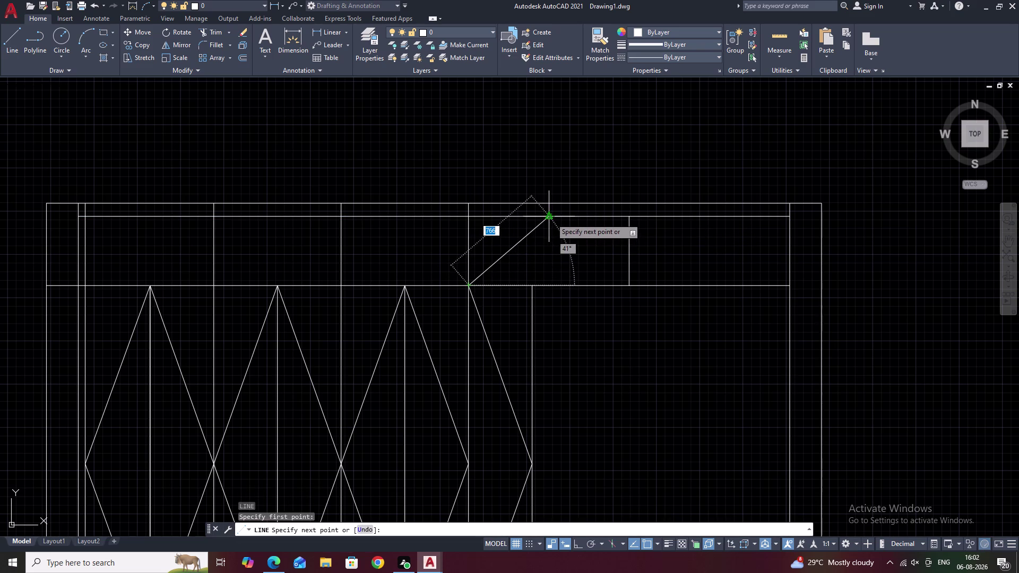
click(550, 218)
click(629, 287)
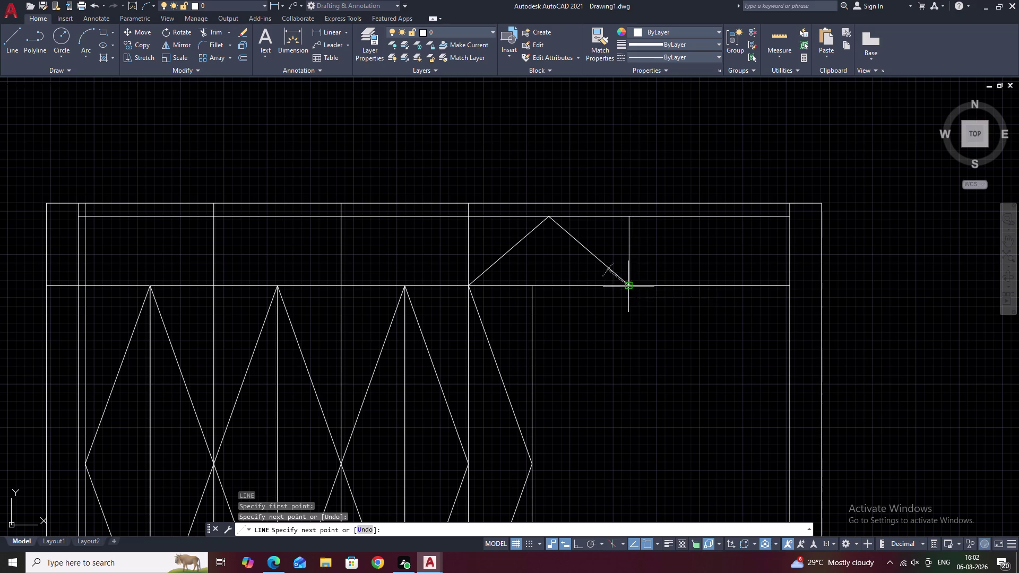
key(space)
Copy the inverted V from its left foot into the panel's right half.
click(597, 255)
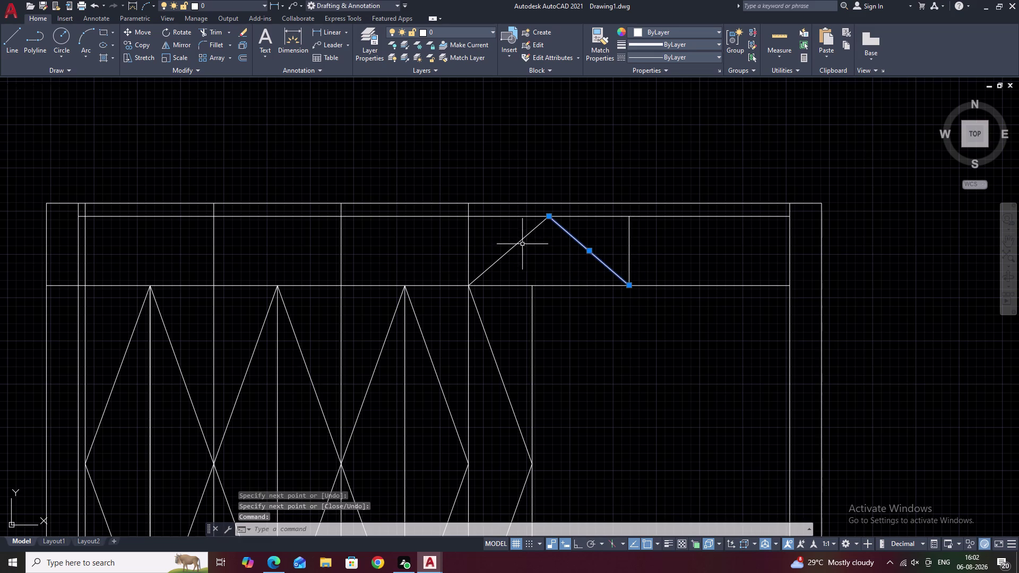
click(518, 244)
text(C)
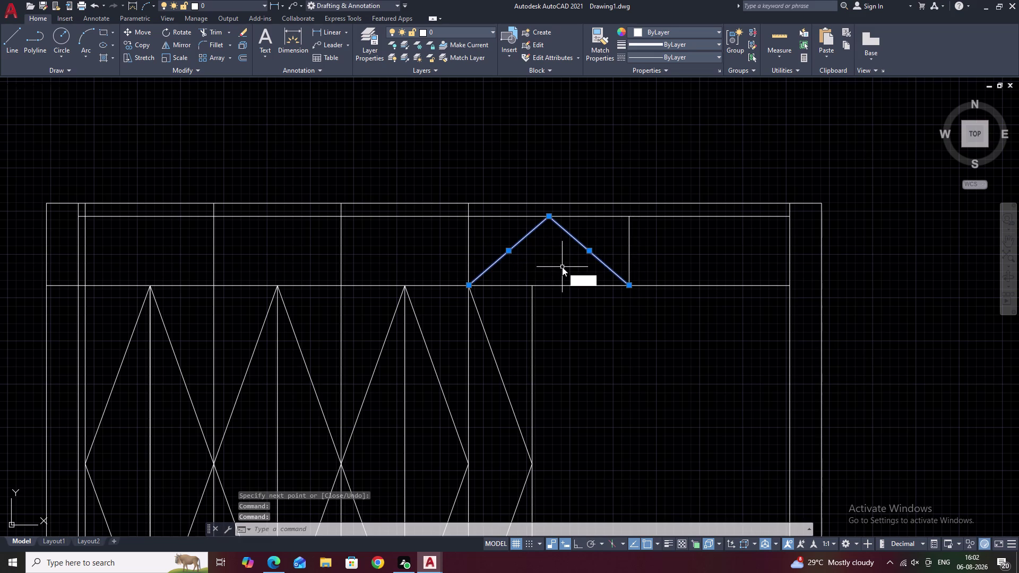
text(O)
key(space)
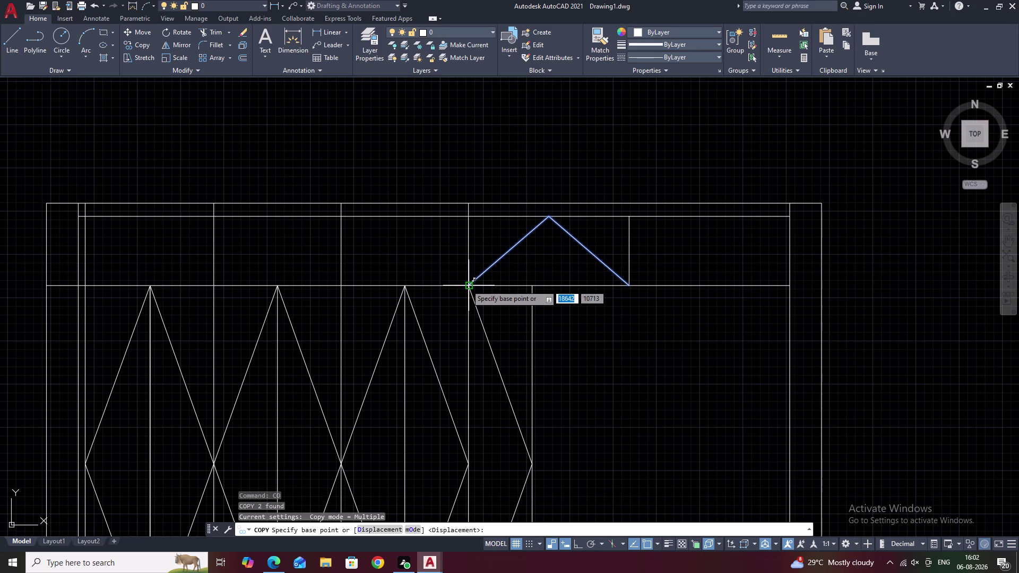
click(466, 285)
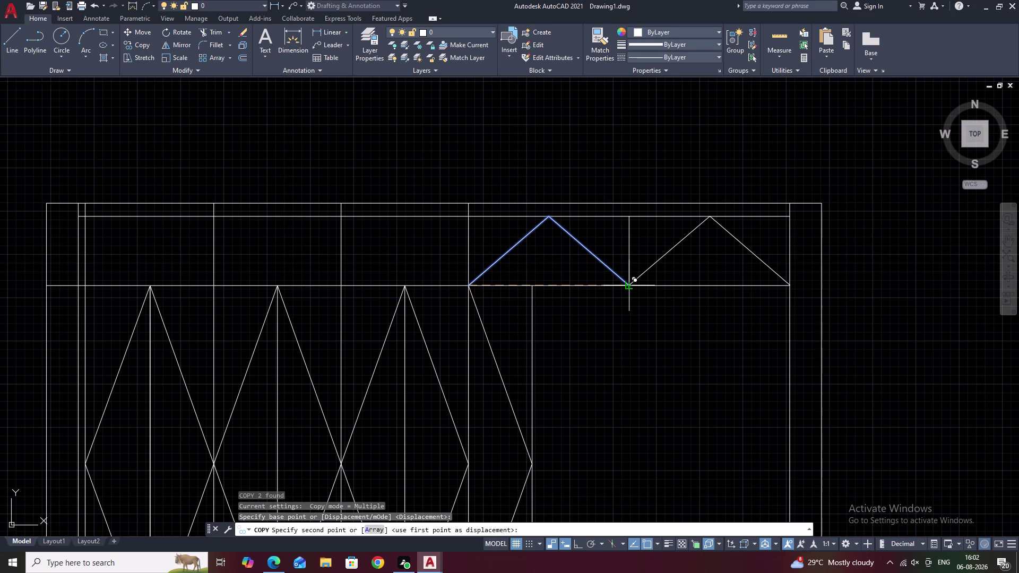
click(629, 286)
key(grave)
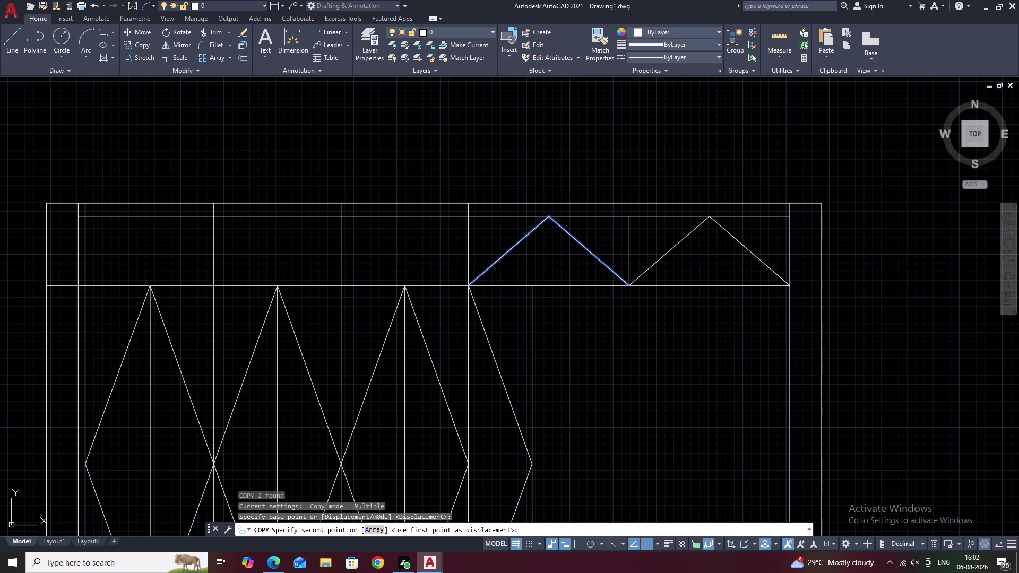
key(Escape)
key(Escape)
key(Escape)
middle_drag(459, 246, 600, 248)
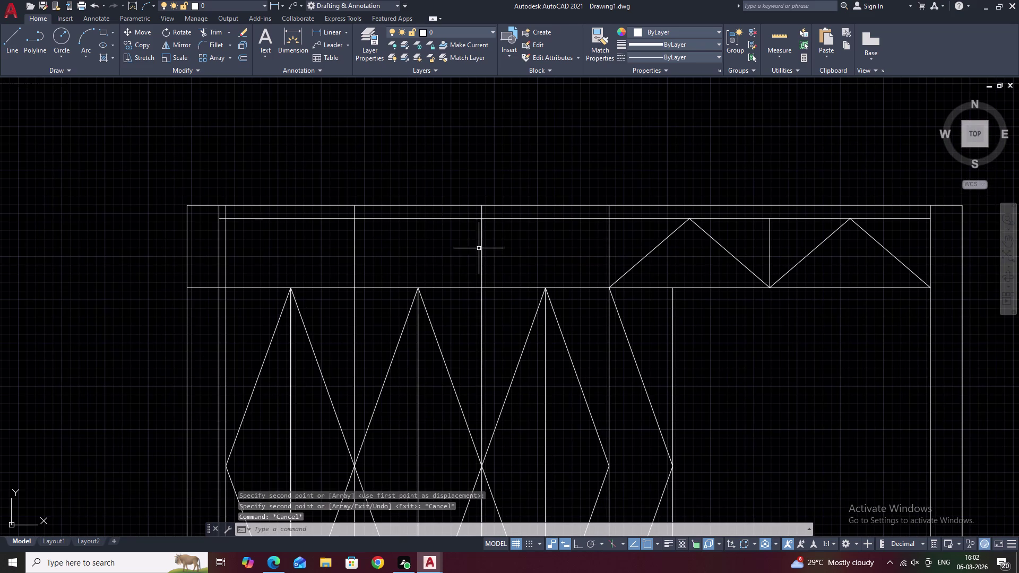
Start and cancel a line at the next panel's corner, then select and deselect the top rail.
text(L)
key(space)
click(609, 286)
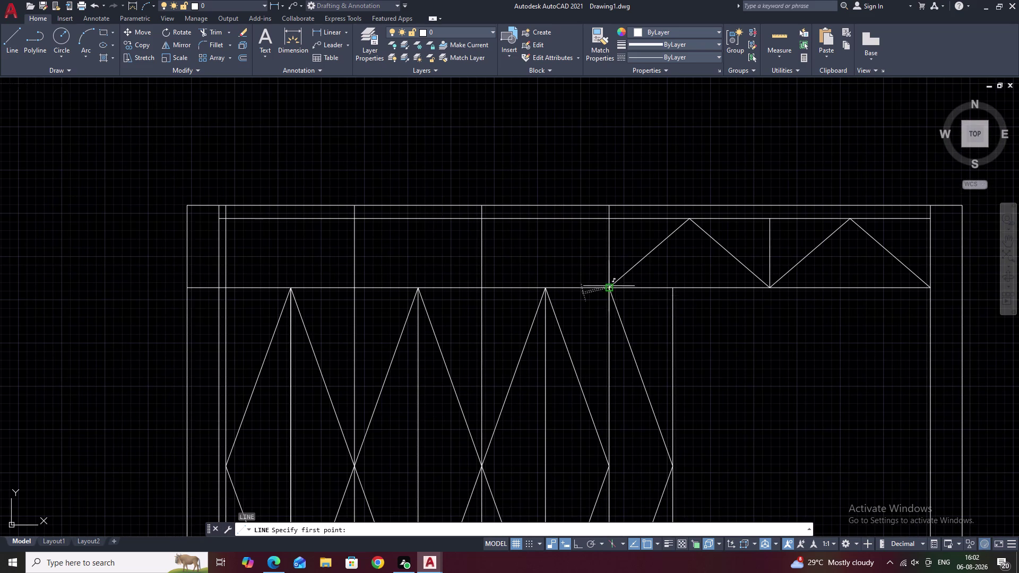
key(Escape)
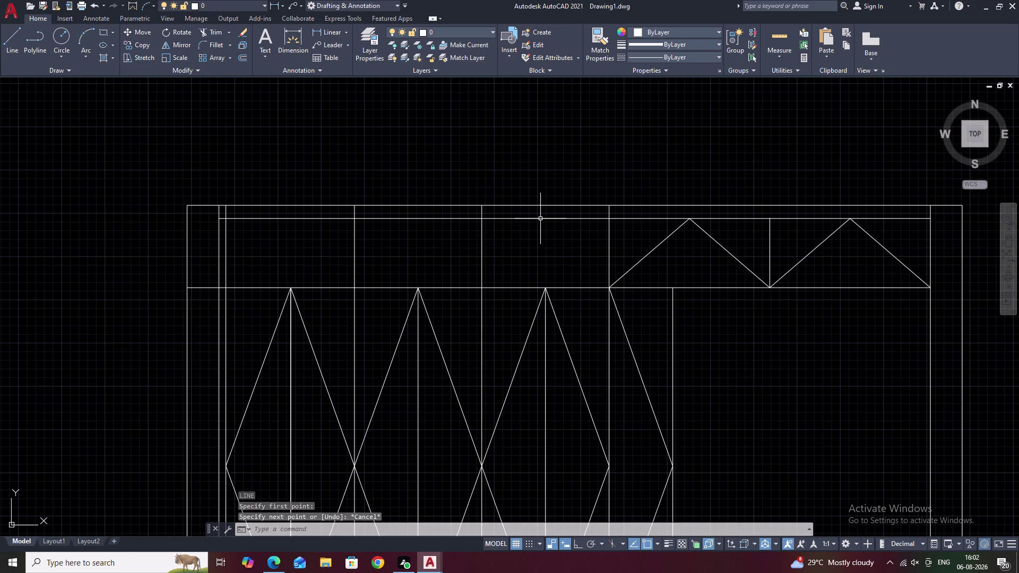
click(541, 218)
key(Escape)
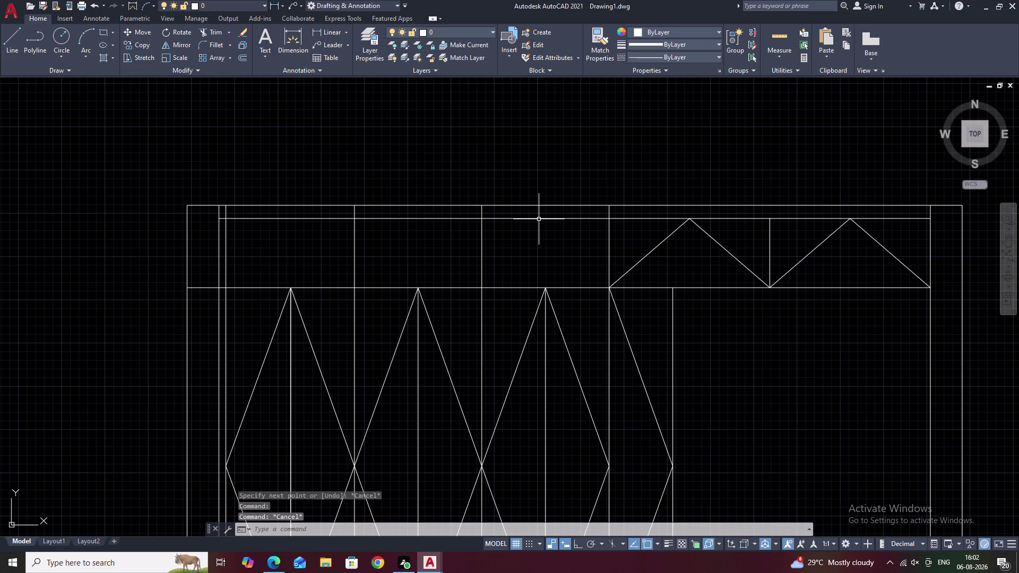
Break the inner top rail at a point above the next panel.
text(BR)
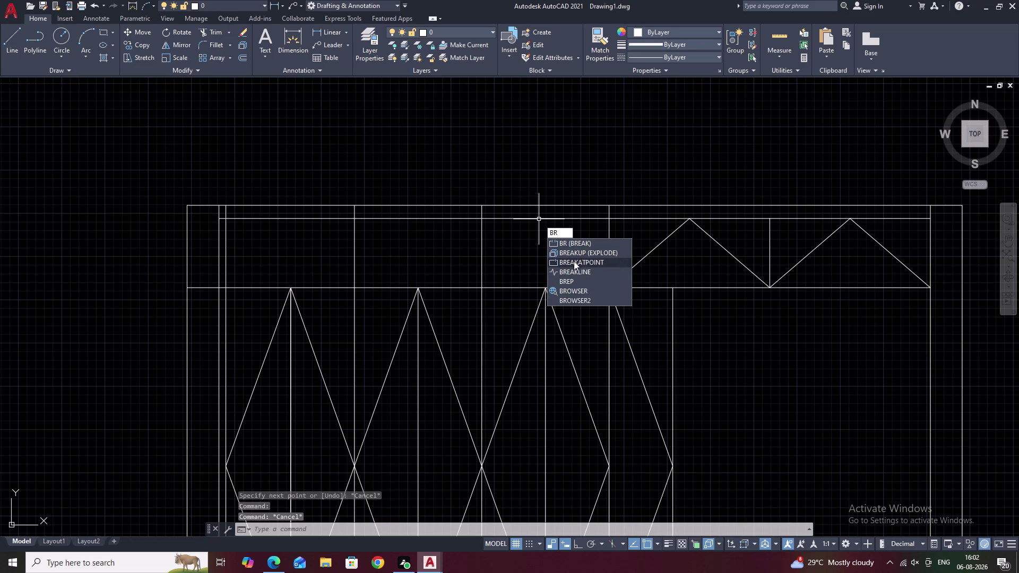
click(574, 261)
click(552, 218)
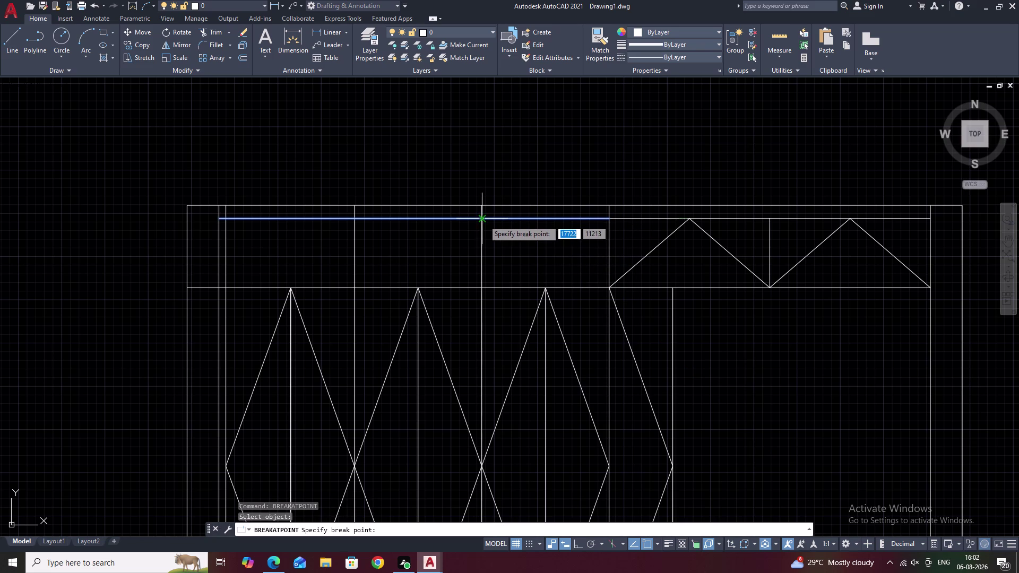
click(483, 221)
key(Escape)
Draw an inverted V from the panel's lower right corner to the top rail and lower left corner, then select the chevrons.
text(L)
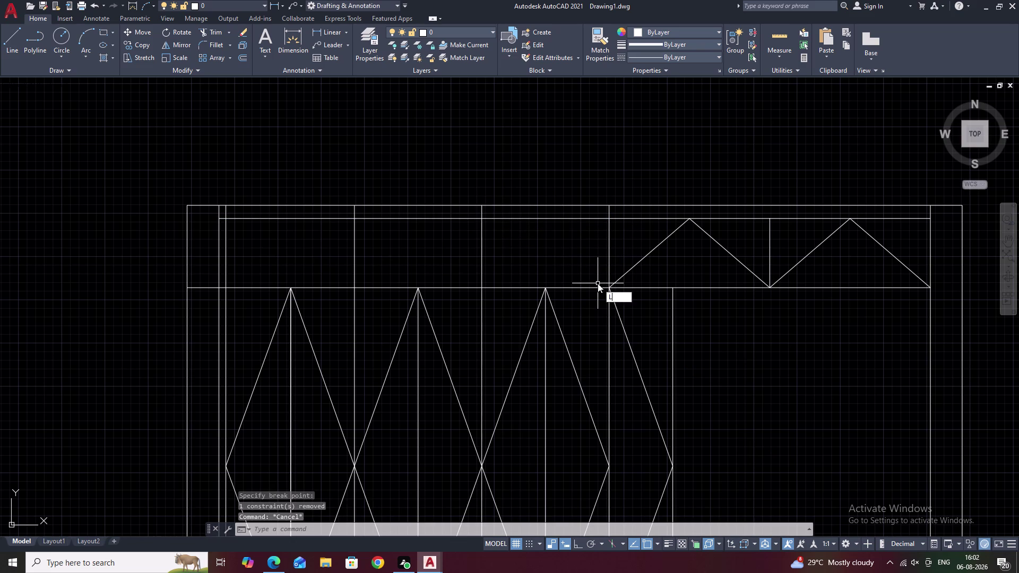
key(space)
click(610, 287)
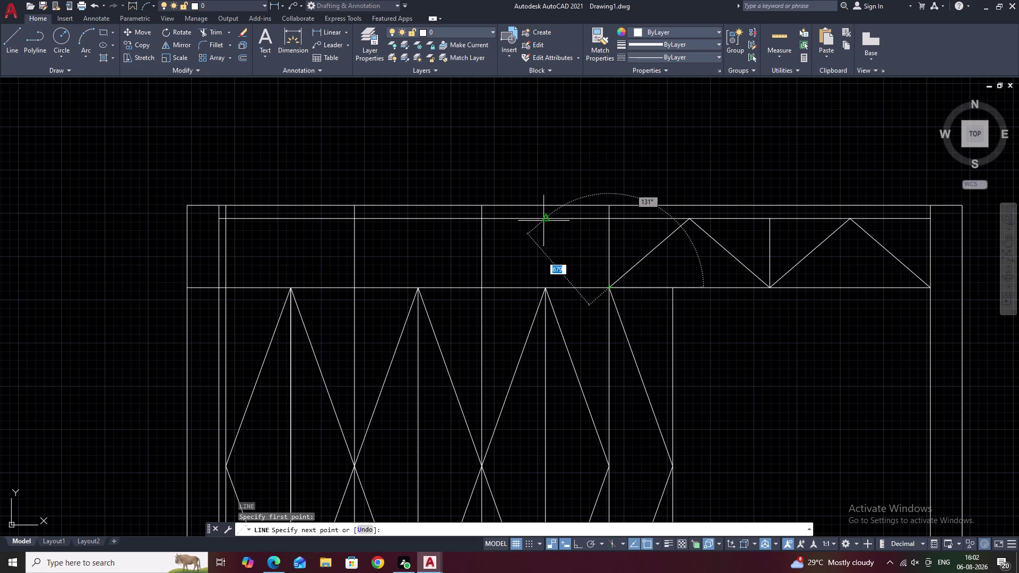
click(543, 220)
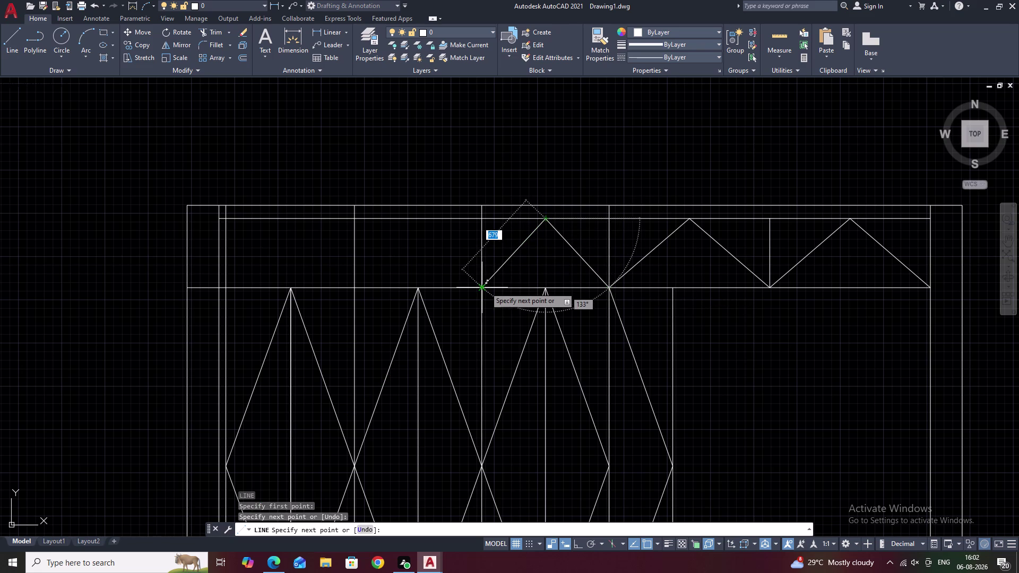
click(482, 287)
key(Escape)
click(571, 250)
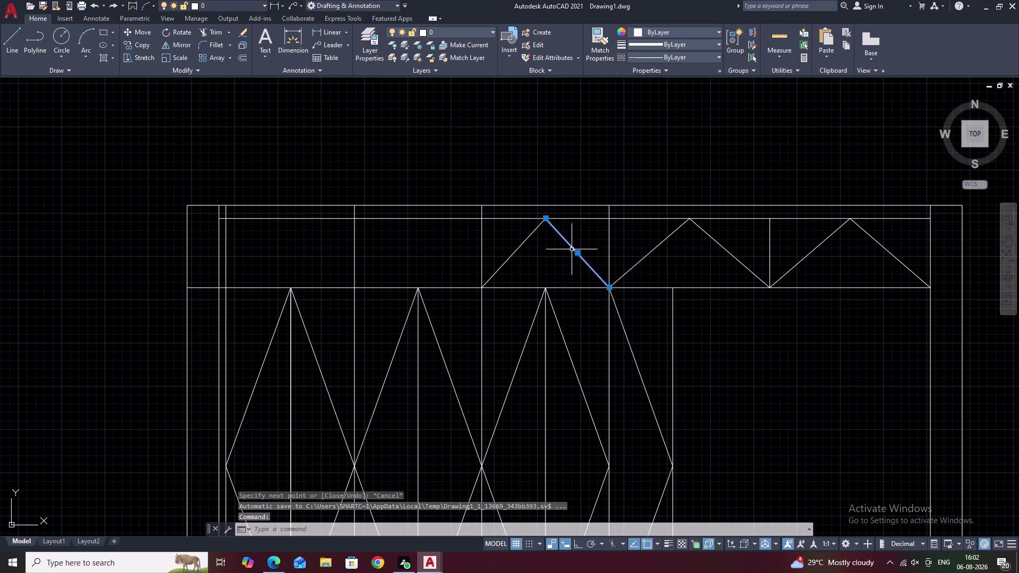
click(520, 244)
Copy the chevron into the two leftmost upper panels with multiple COPY placements.
text(C)
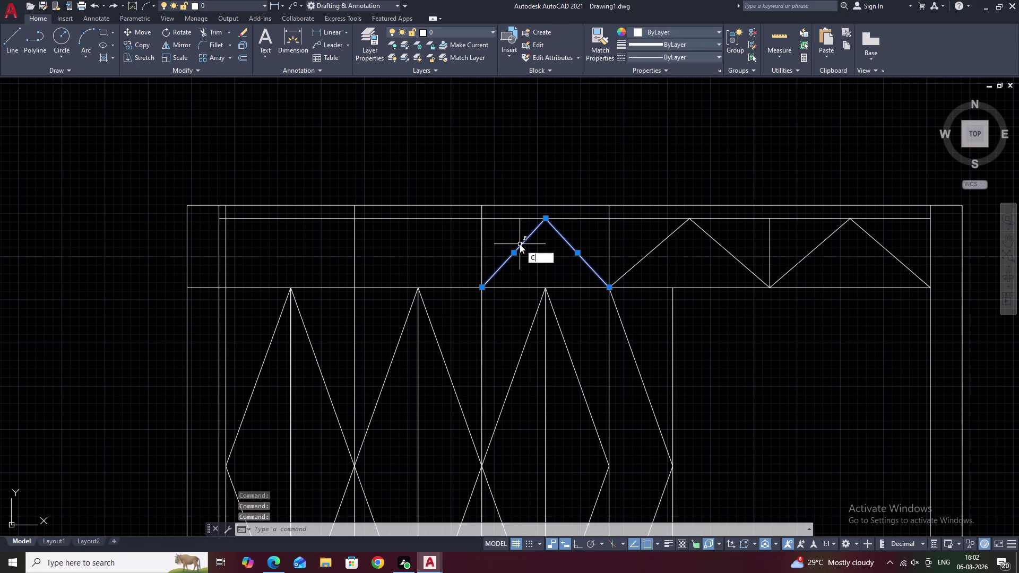
text(O)
key(space)
click(481, 286)
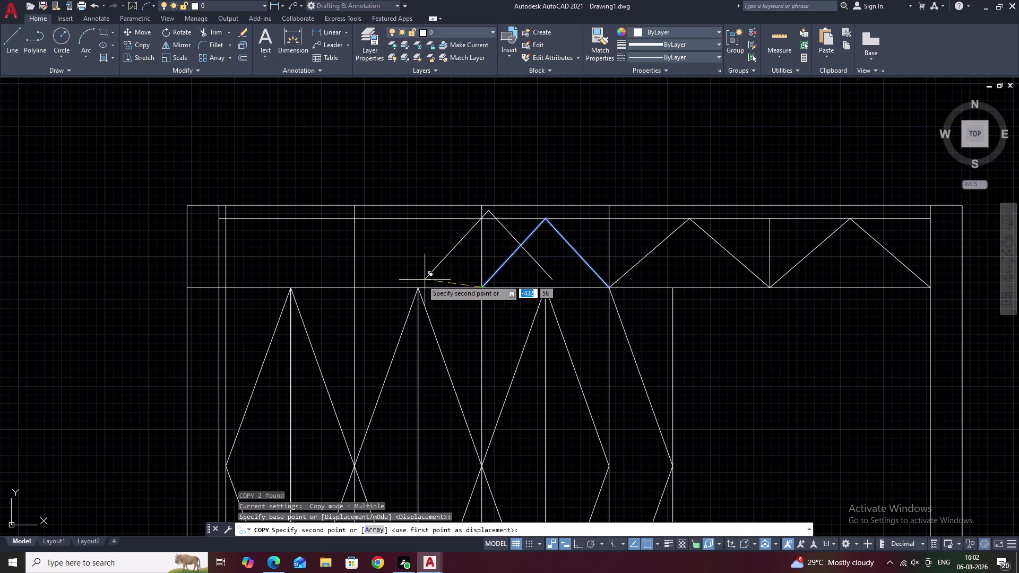
click(354, 285)
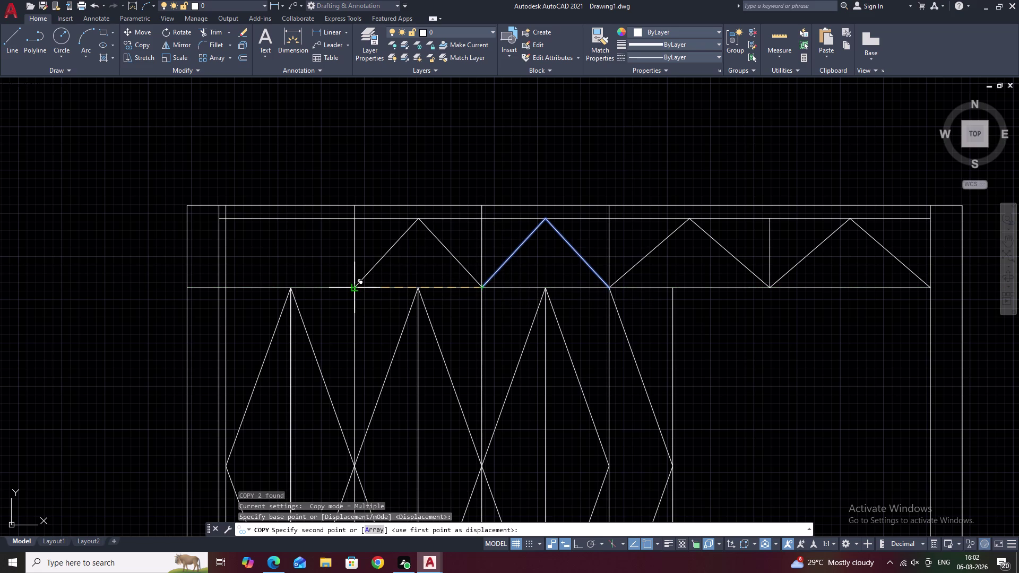
click(226, 285)
Exit the copy, clear the selection, and pan to the lower-right panels.
key(Escape)
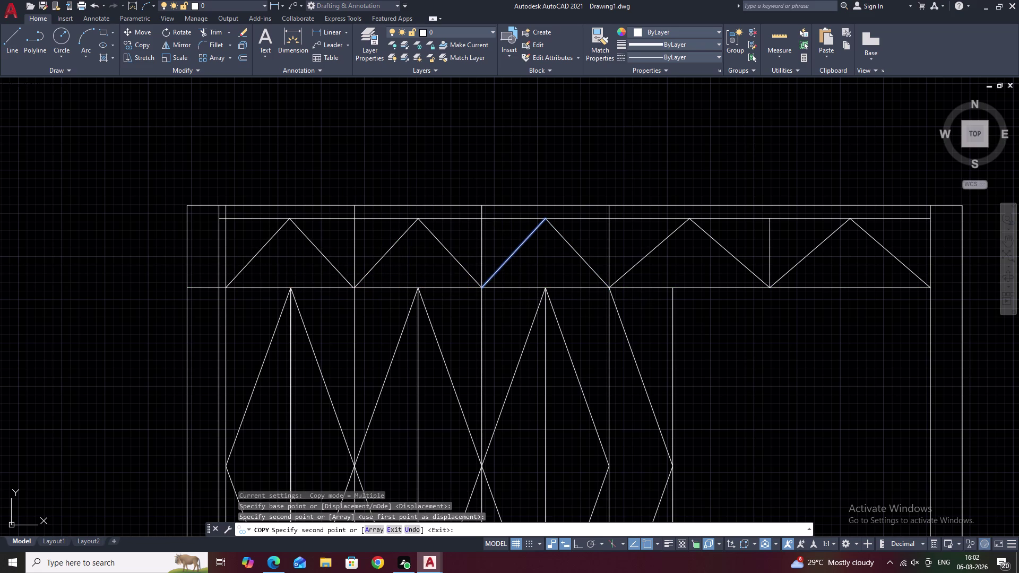
key(Escape)
key(Escape)
key(Escape)
key(Escape)
key(Escape)
key(Escape)
scroll(down, 3)
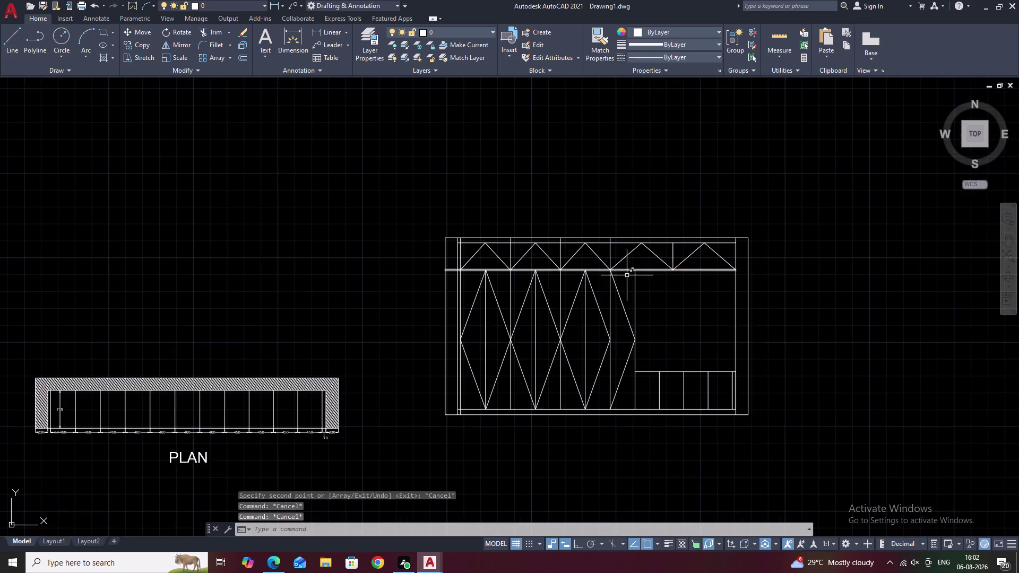
middle_drag(656, 282, 504, 265)
scroll(up, 3)
scroll(down, 3)
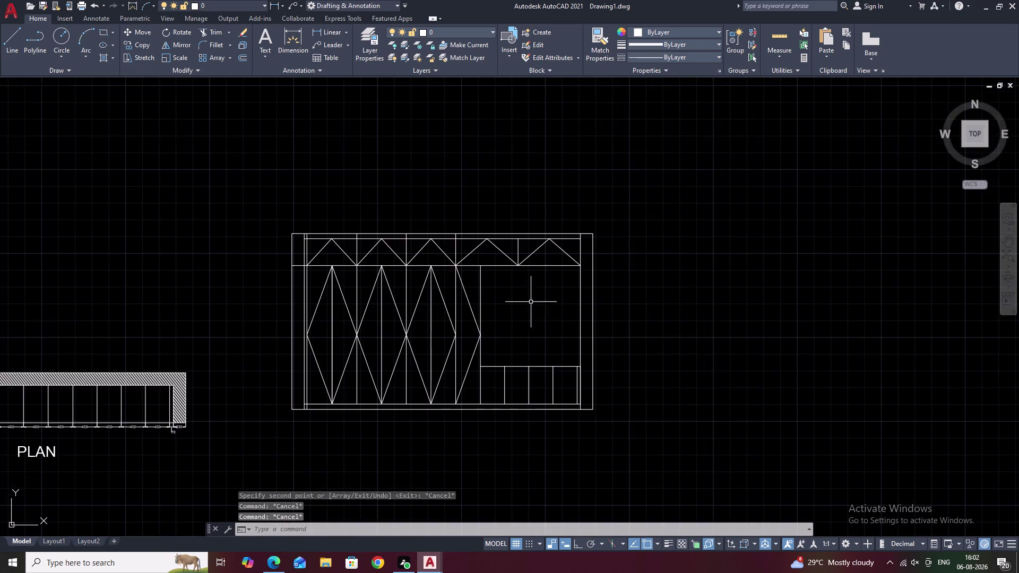
middle_drag(530, 302, 538, 260)
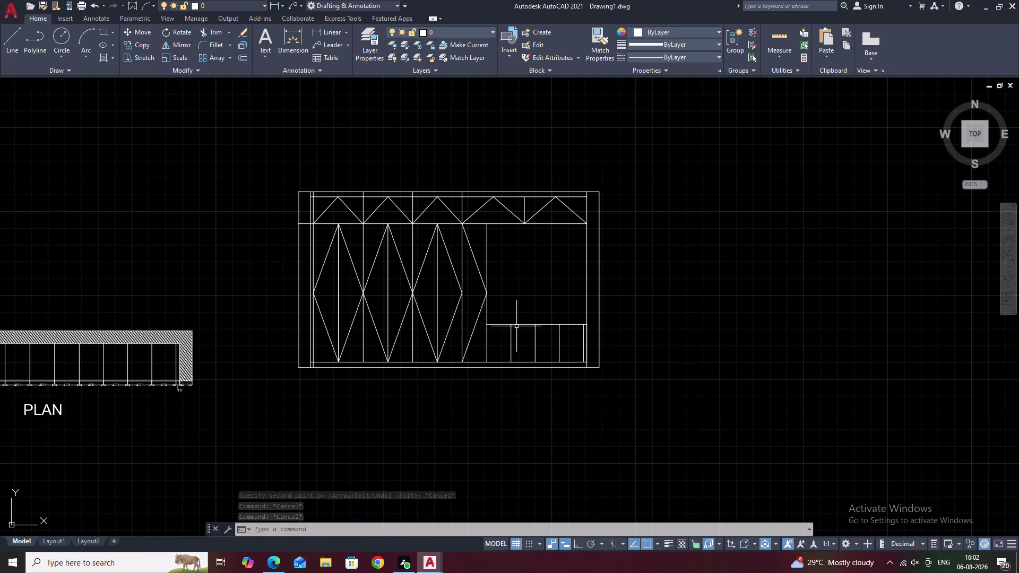
middle_drag(517, 339, 525, 329)
Begin a line in the first lower-right panel, then cancel the misplaced start.
scroll(up, 3)
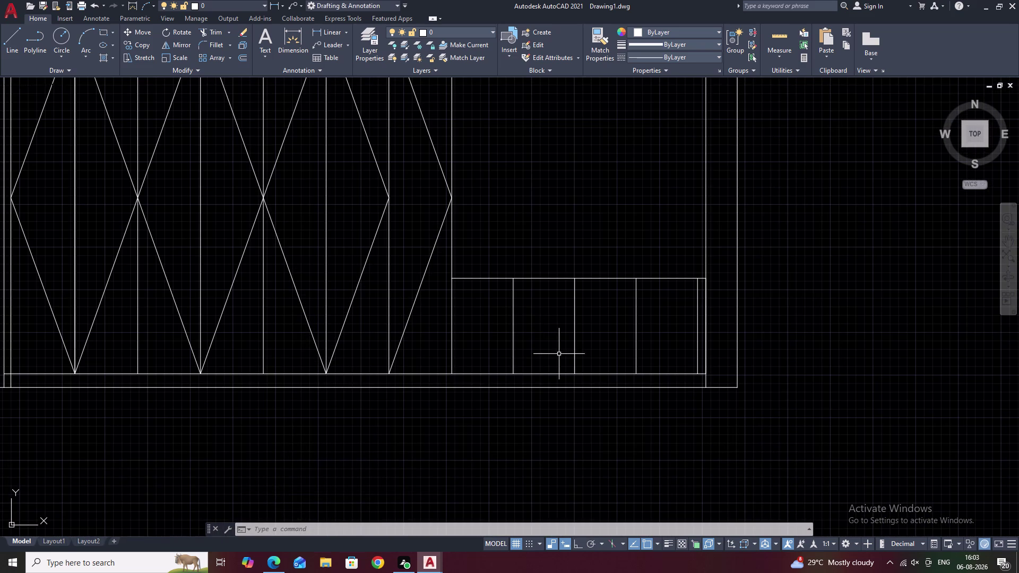
text(L)
key(space)
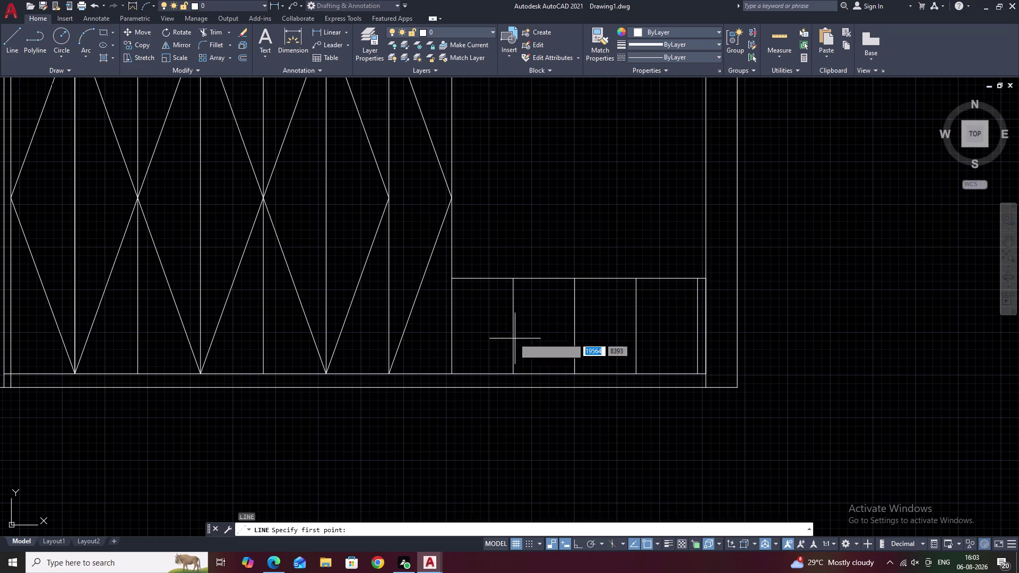
double_click(514, 281)
right_click(514, 281)
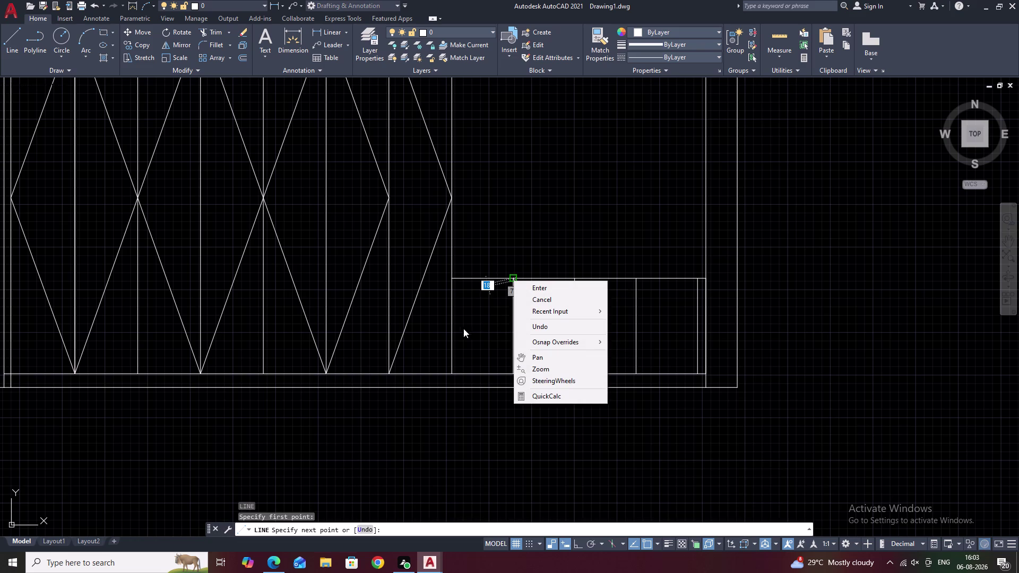
key(Escape)
key(Escape)
Draw a chevron from the panel's top-right corner to its left midpoint and bottom-right corner.
text(L)
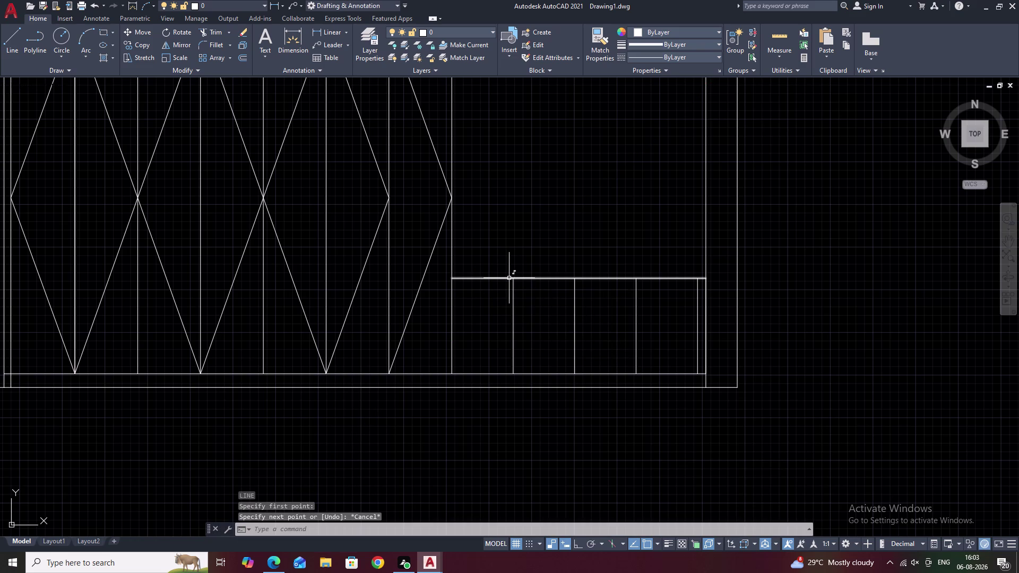
key(space)
click(516, 278)
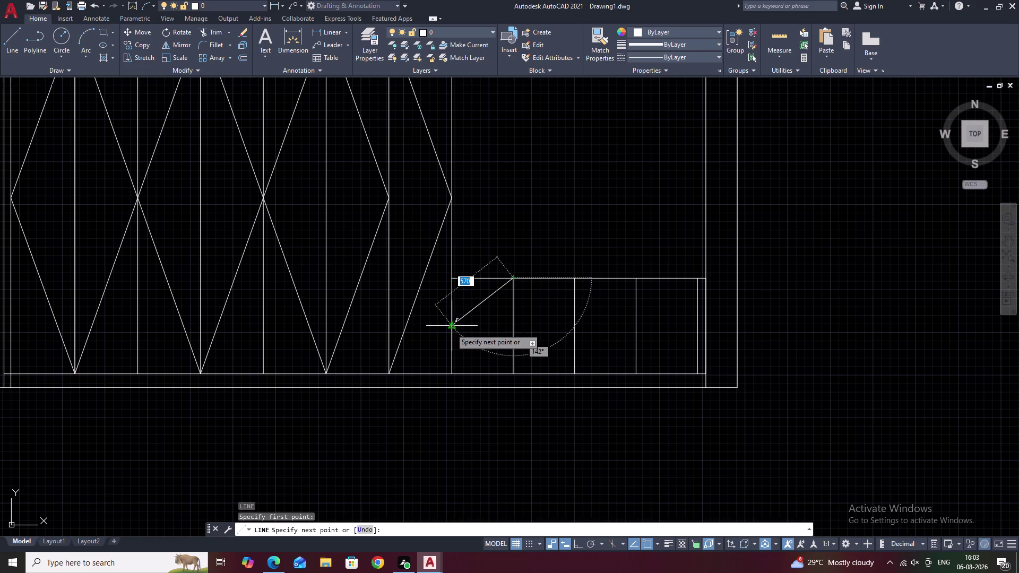
click(450, 329)
click(514, 372)
key(Escape)
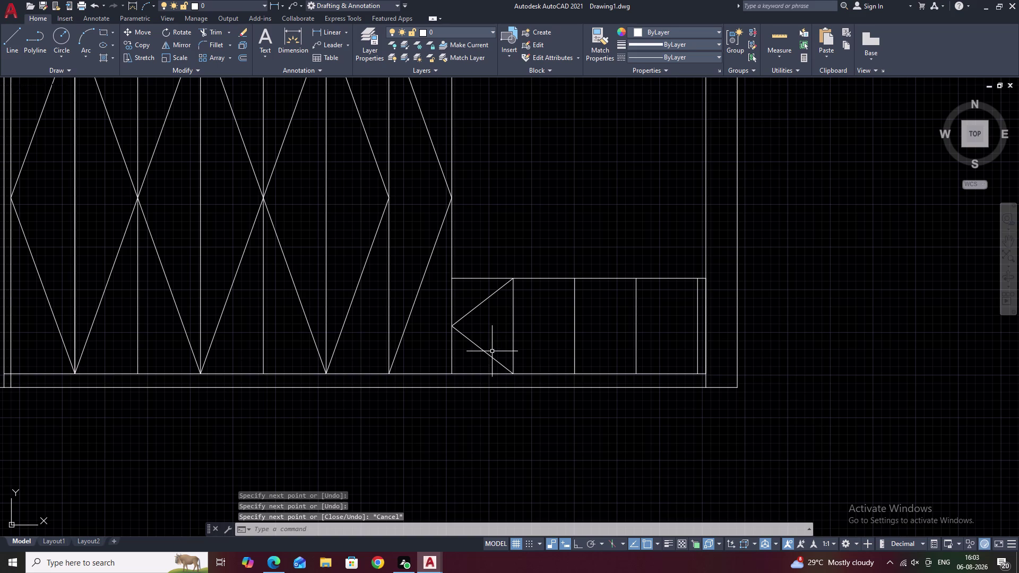
Mirror the chevron about the panel divider, keeping the original, to form a diamond.
click(488, 353)
click(478, 303)
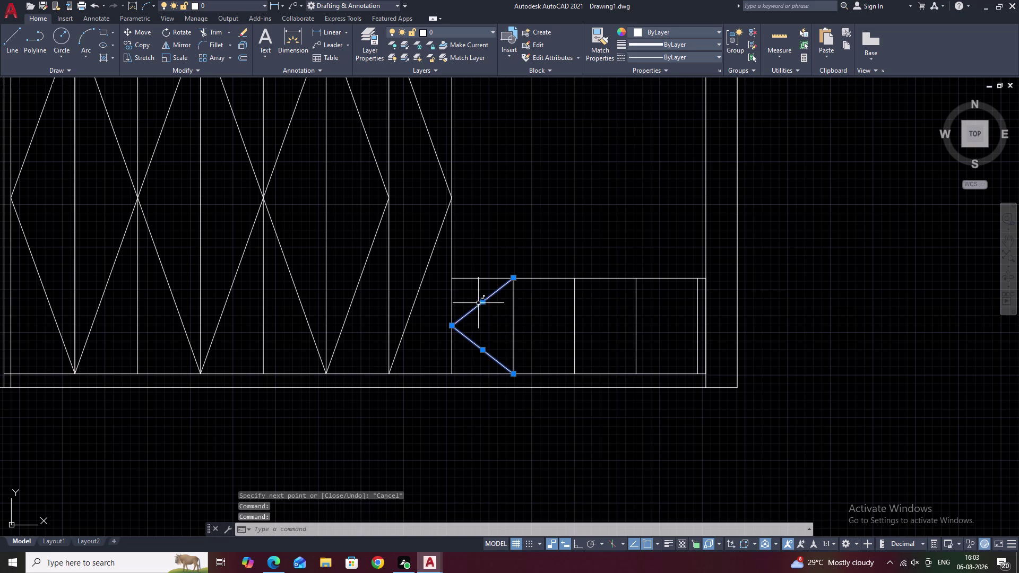
text(MI)
key(space)
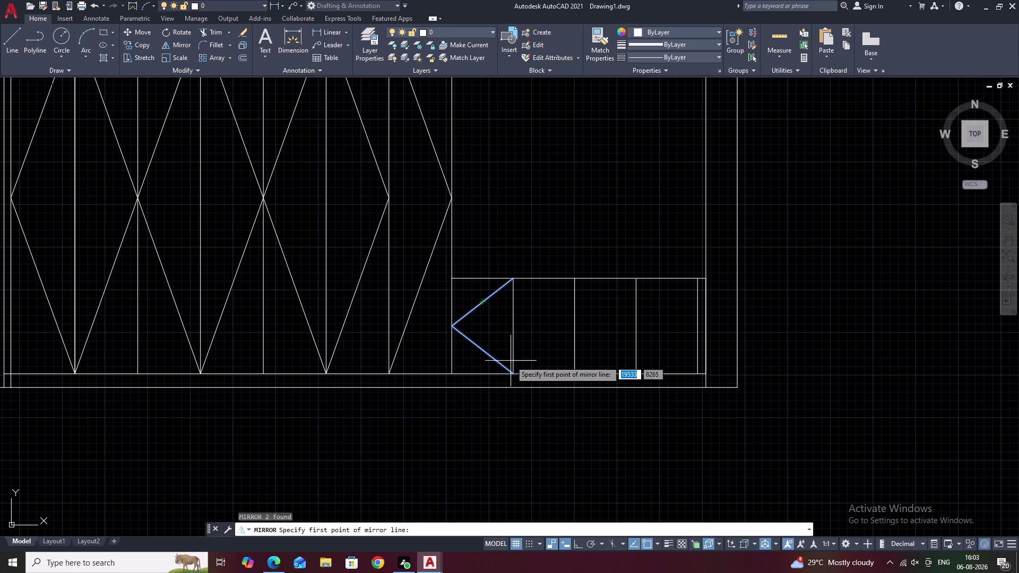
click(511, 372)
click(511, 325)
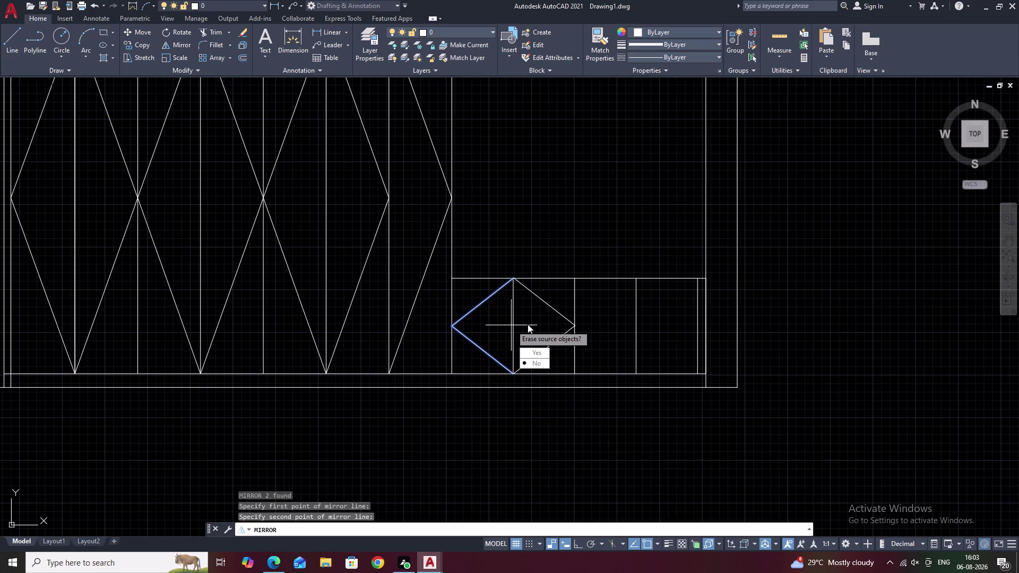
drag(538, 364, 511, 325)
key(Escape)
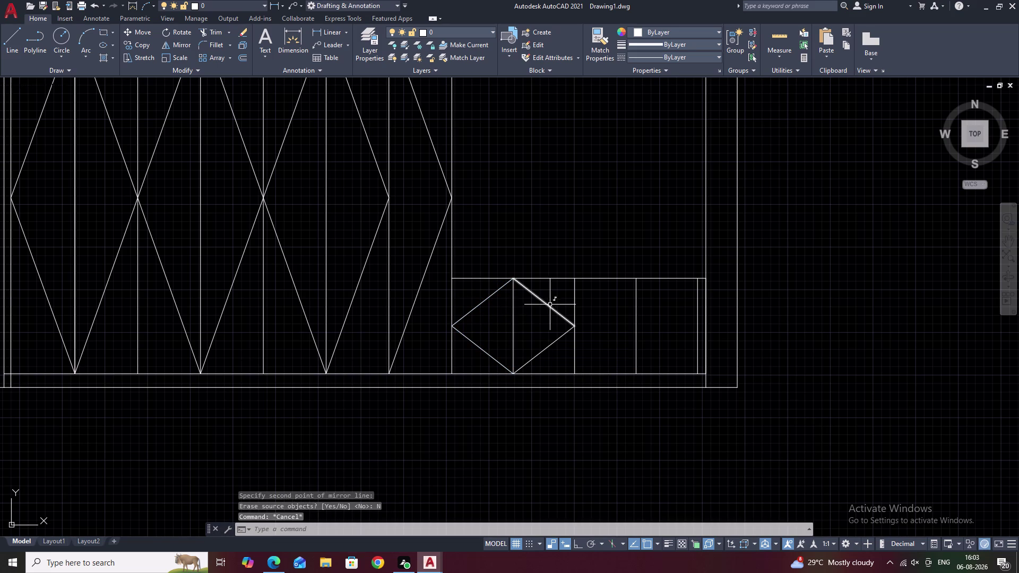
Copy the left chevron two panels right into the third panel.
click(481, 305)
click(473, 346)
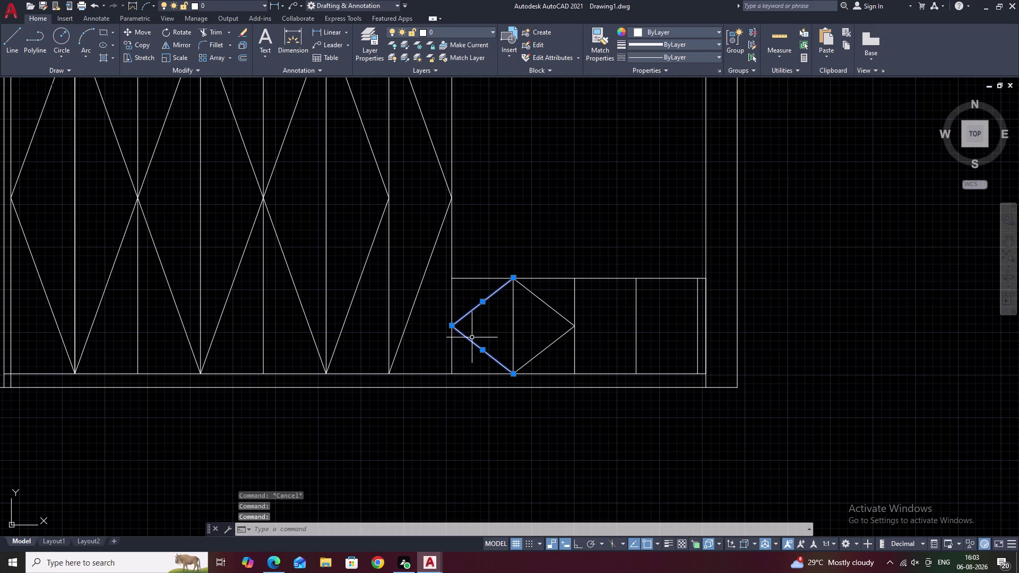
text(CO)
key(space)
click(512, 371)
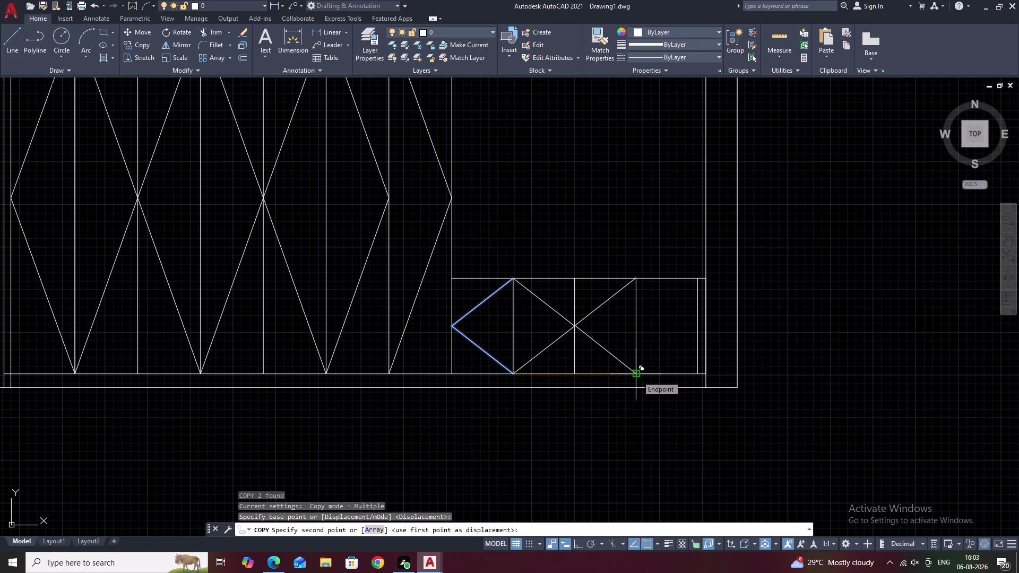
click(636, 376)
key(Escape)
Mirror the copied chevron about its divider, keeping the original, to complete the second diamond.
click(618, 359)
click(608, 302)
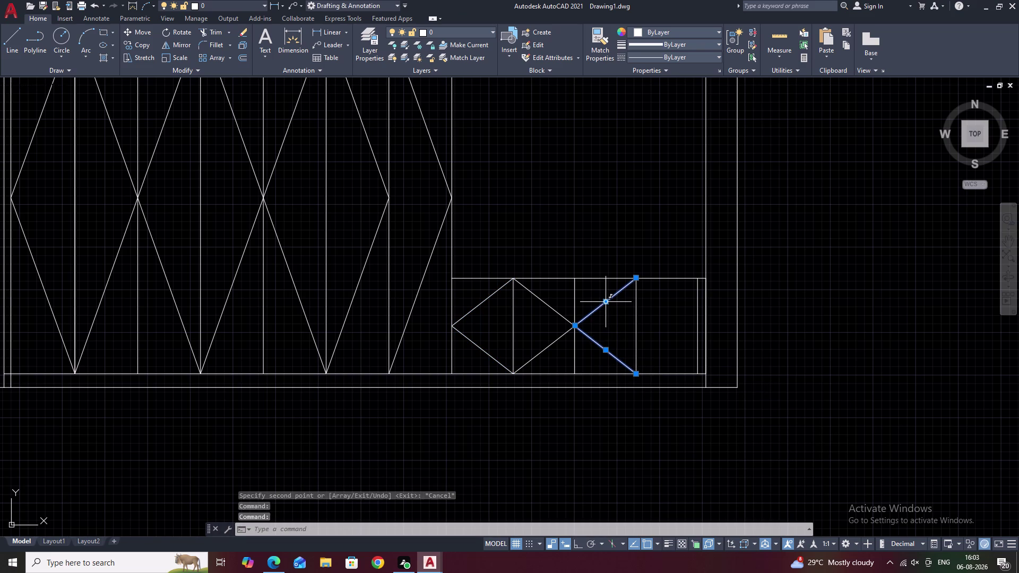
text(MI)
key(space)
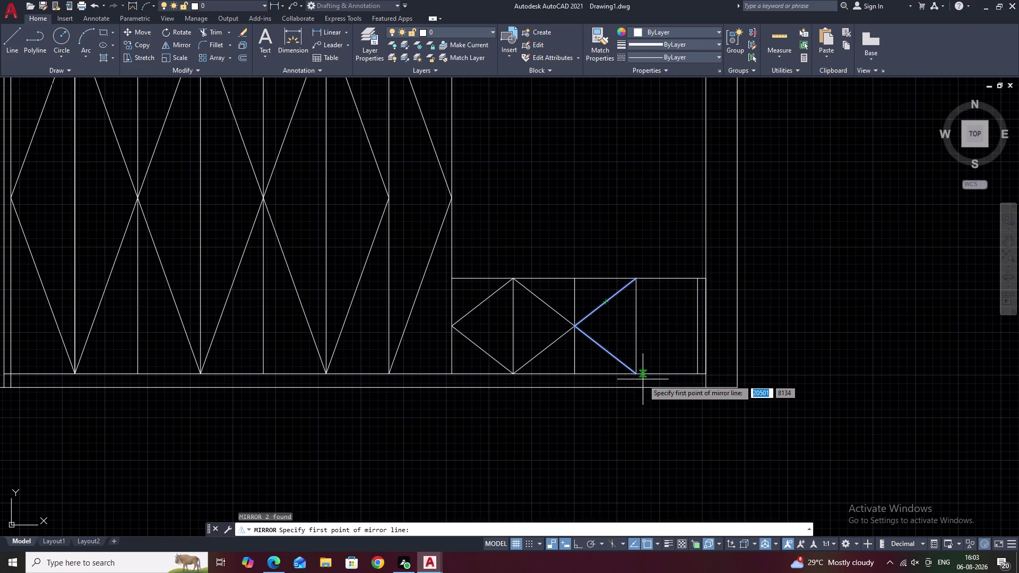
click(635, 375)
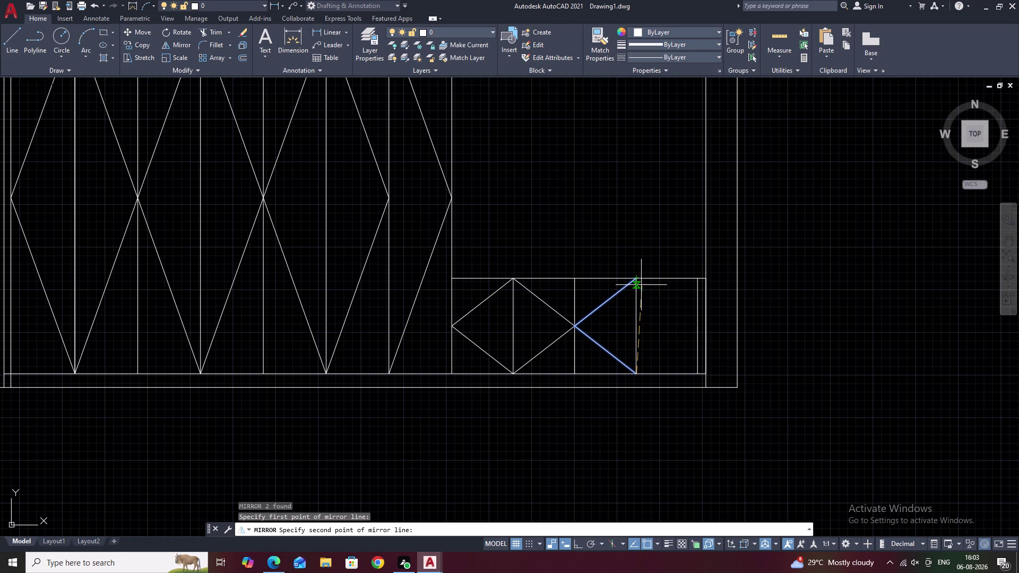
click(635, 280)
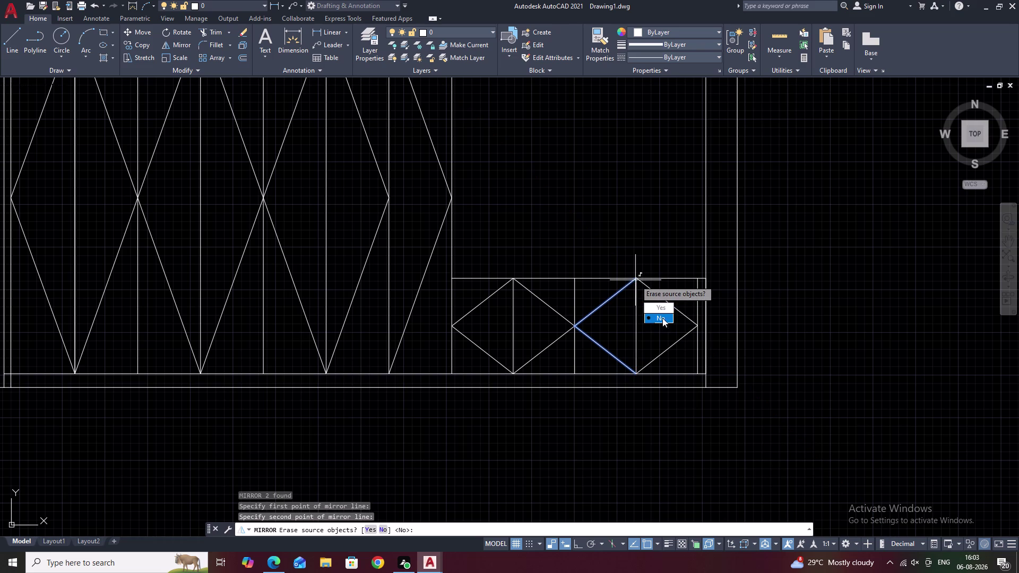
drag(662, 318, 635, 281)
key(Escape)
scroll(down, 3)
key(Escape)
middle_drag(635, 295, 680, 333)
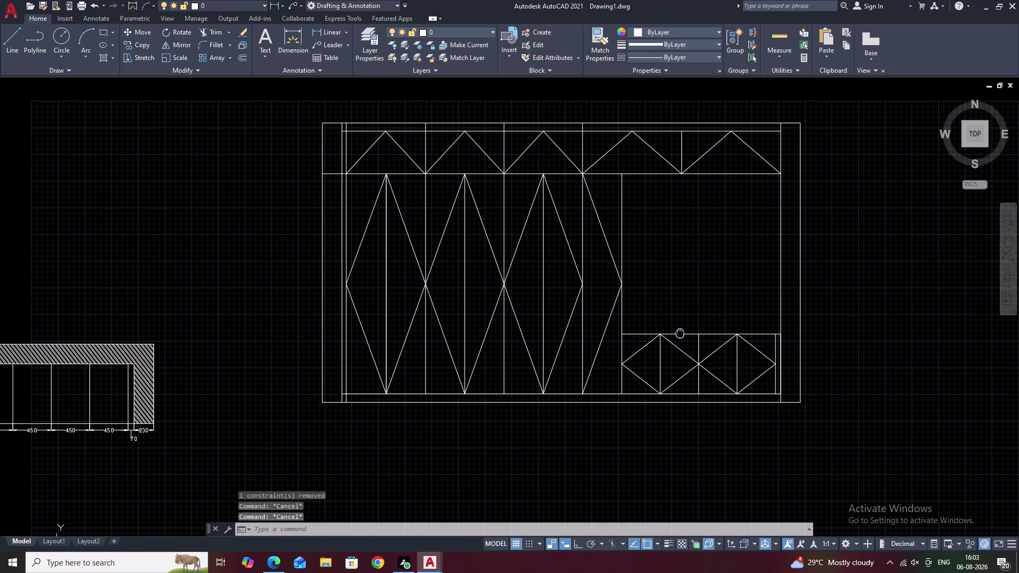
scroll(up, 3)
scroll(down, 3)
middle_drag(646, 294, 641, 335)
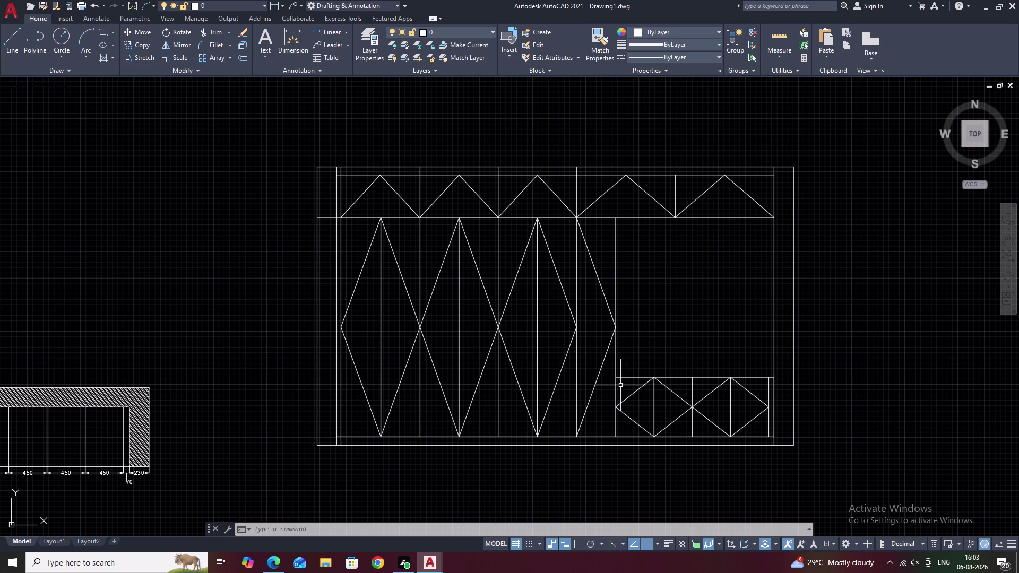
middle_drag(471, 313, 576, 311)
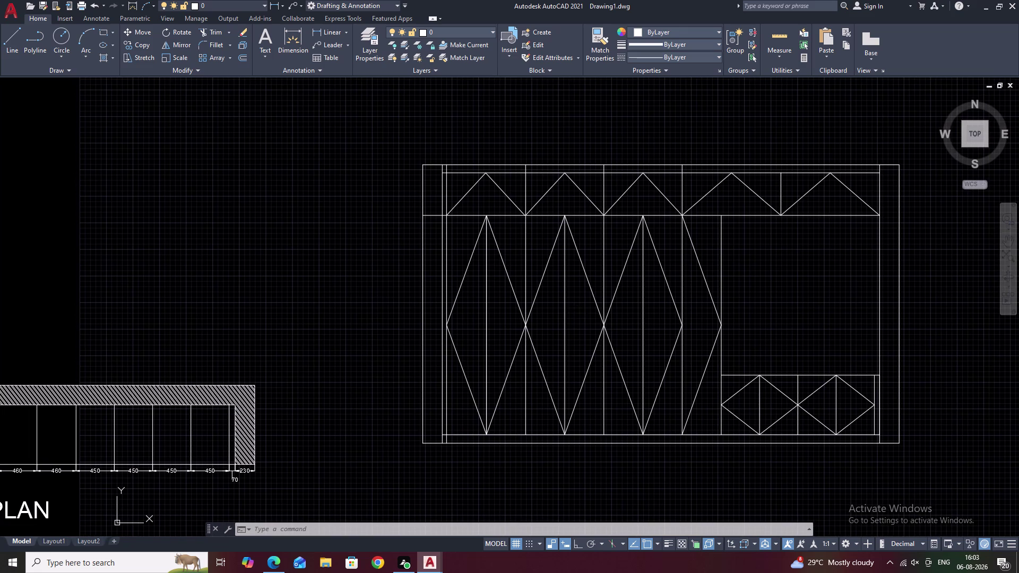
middle_drag(577, 329, 576, 261)
key(t)
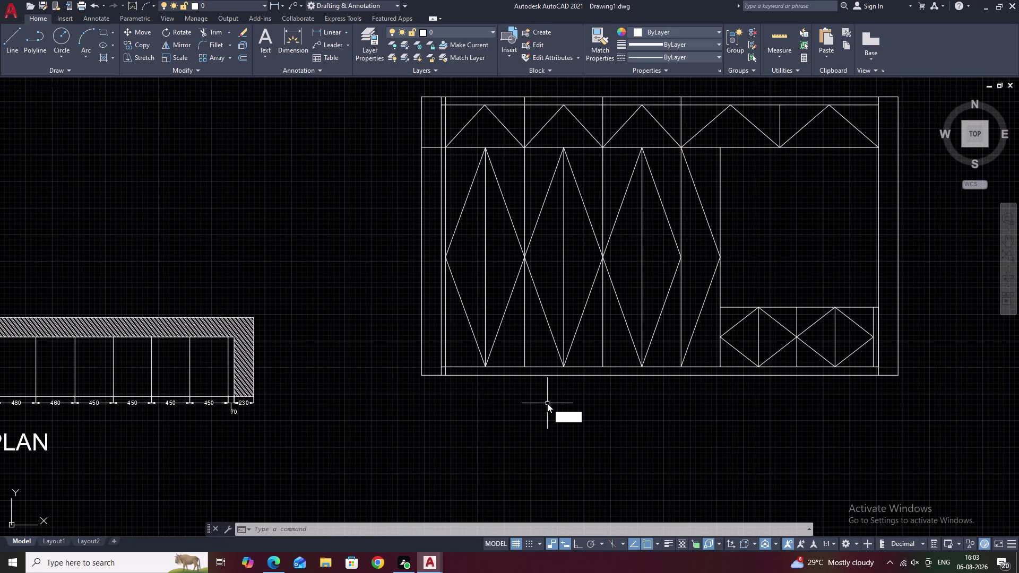
key(space)
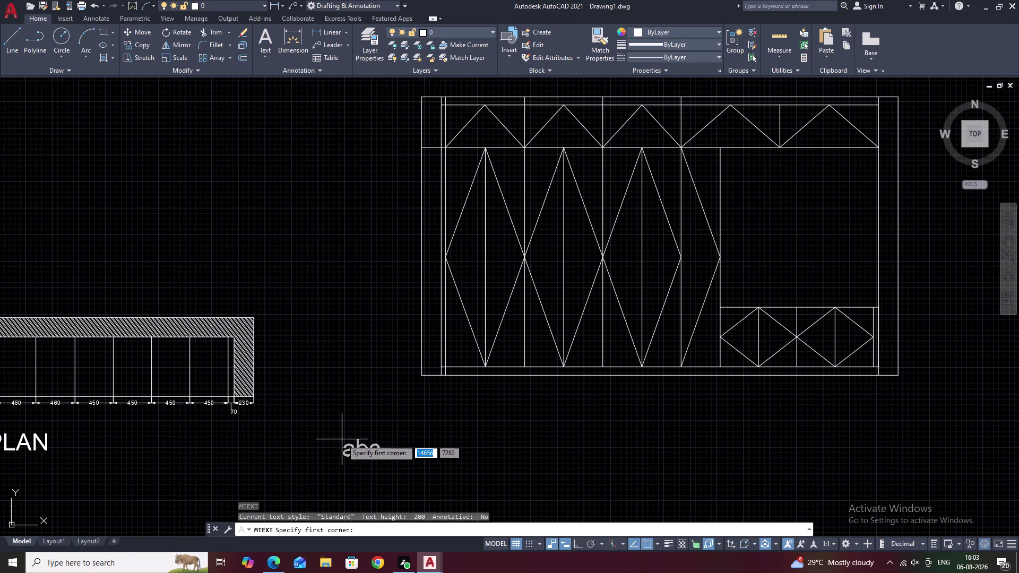
key(Escape)
Create the new text style style1 with a 50-unit height, apply it, and close.
text(STY)
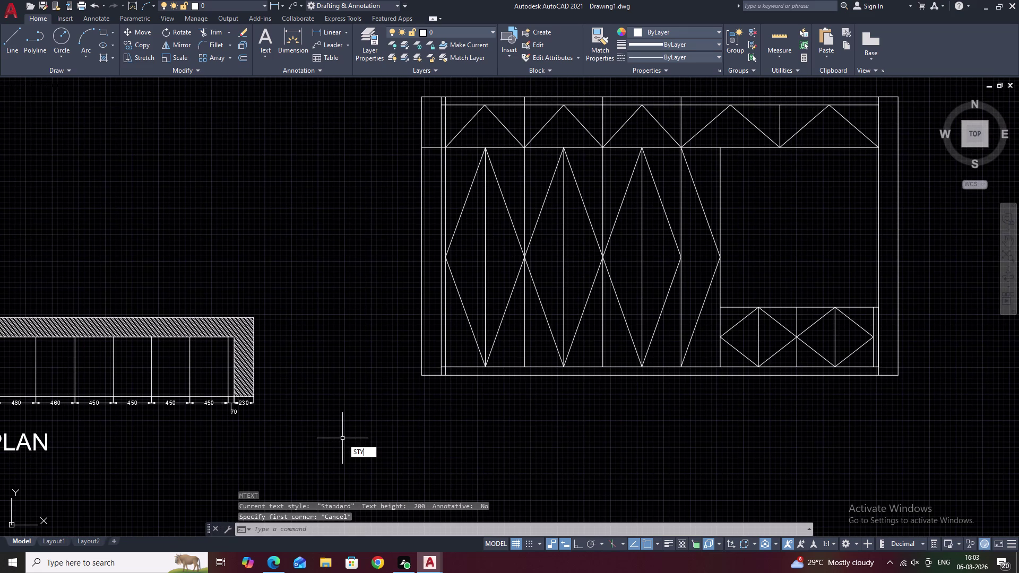
key(space)
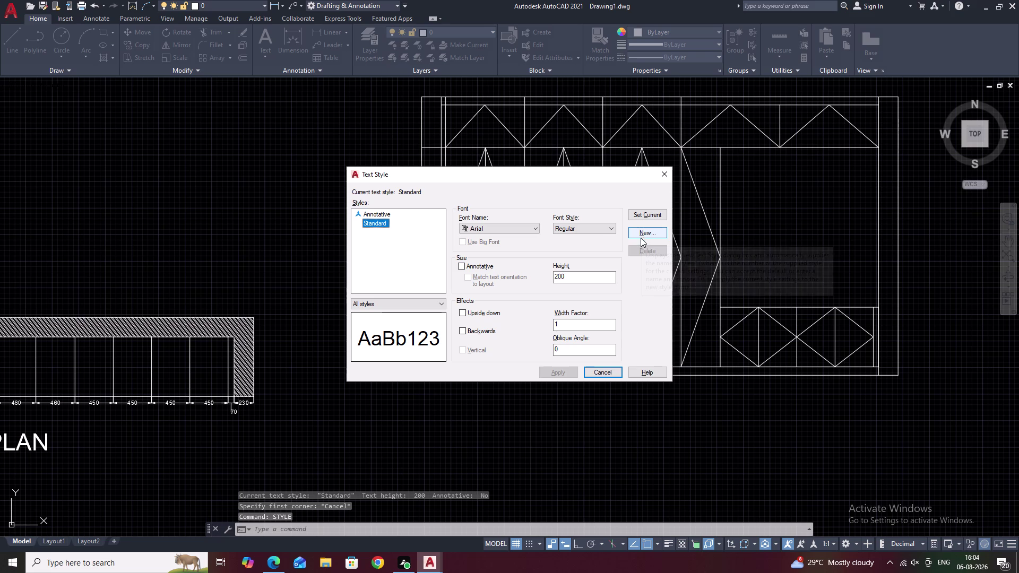
click(661, 236)
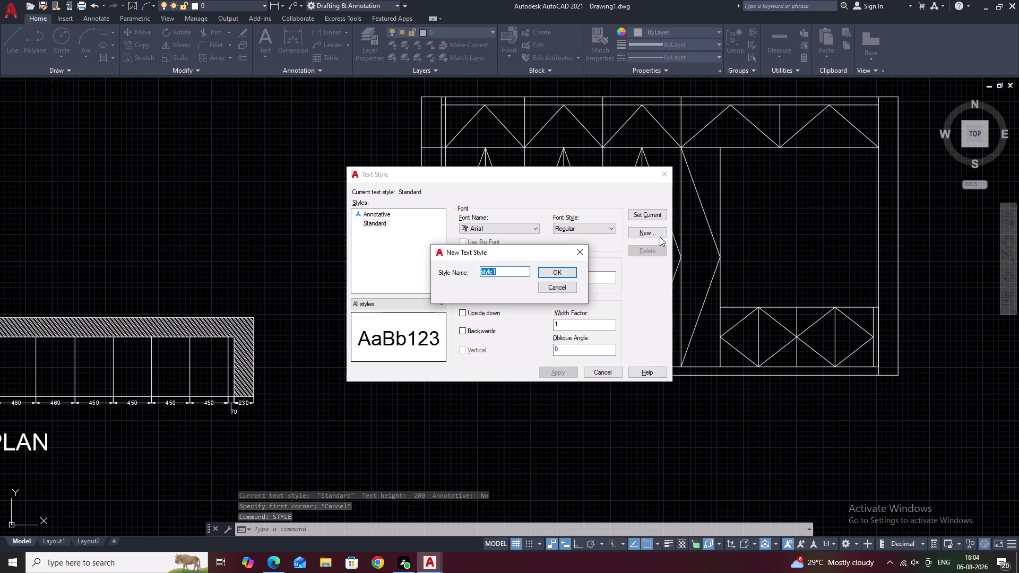
click(555, 275)
drag(573, 275, 555, 275)
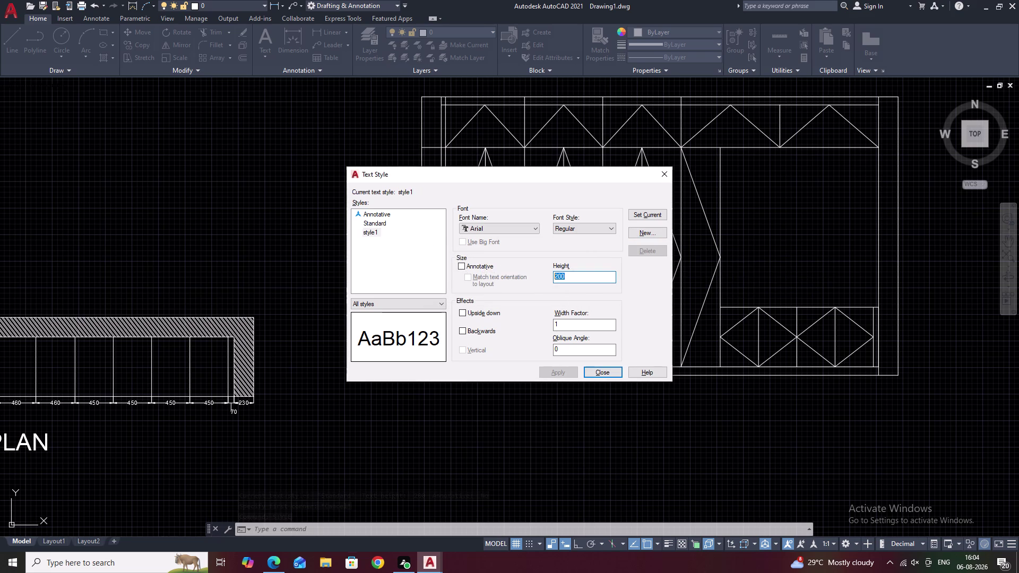
key(BackSpace)
text(50)
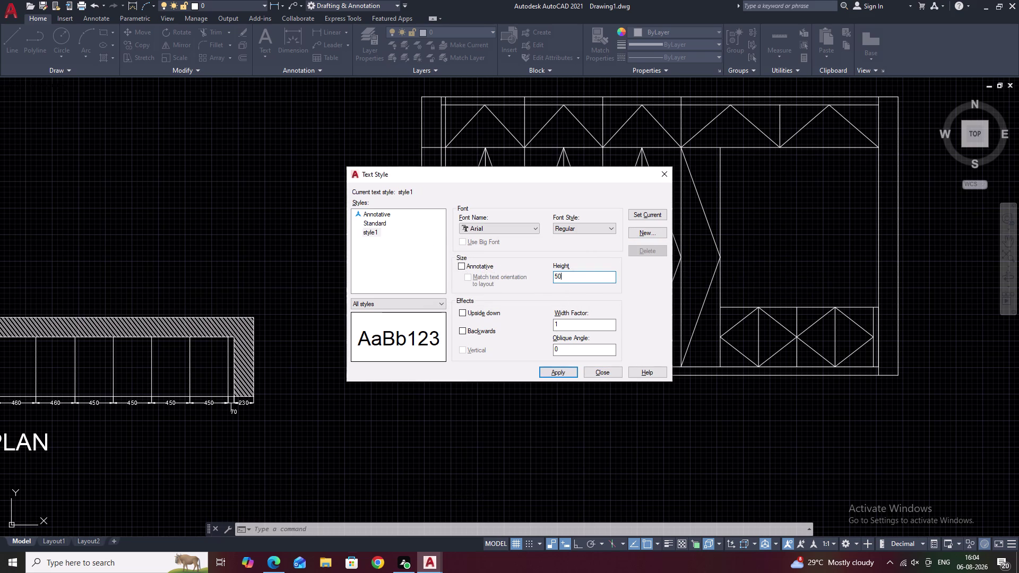
click(555, 374)
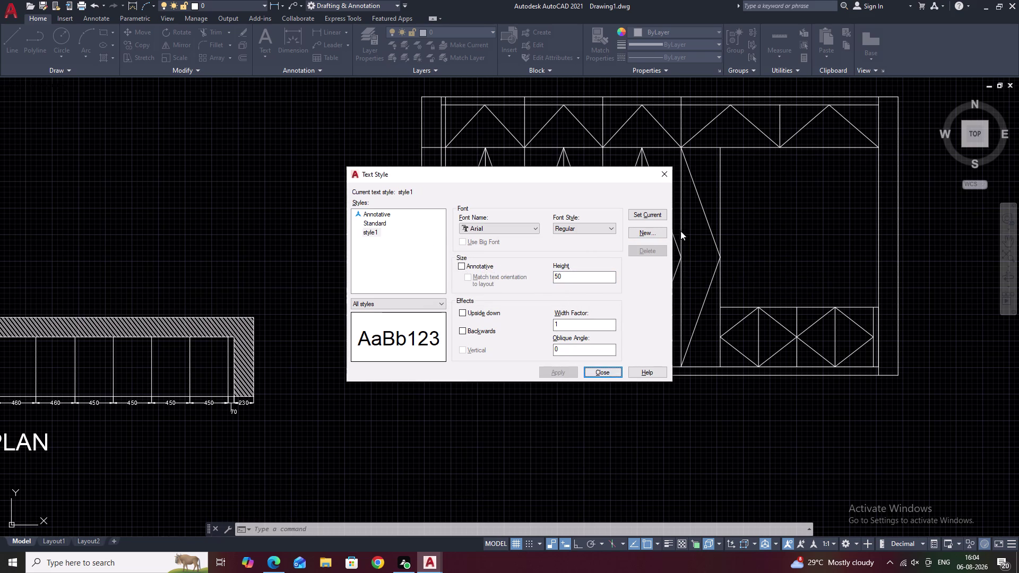
click(671, 169)
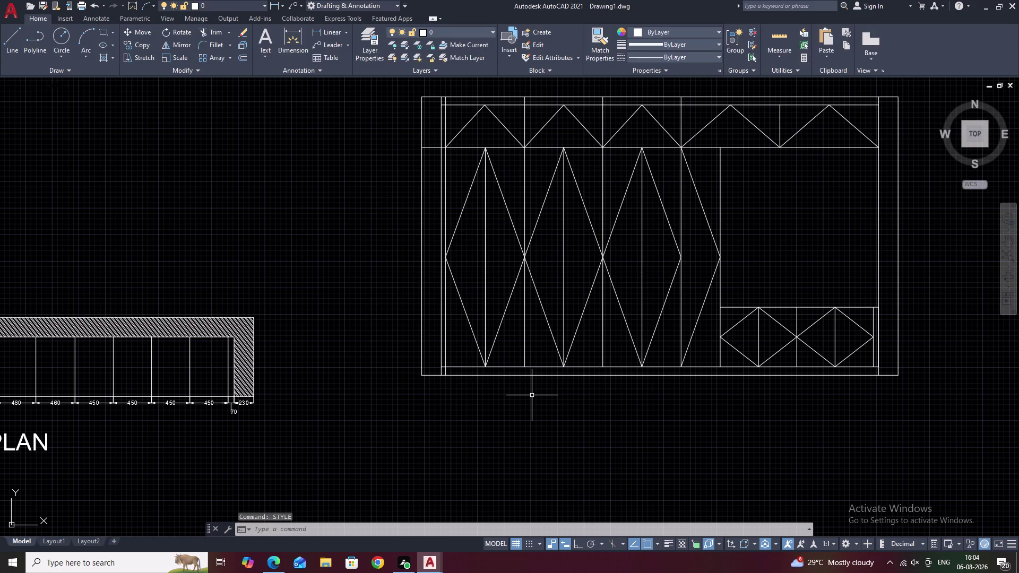
key(y)
key(BackSpace)
Place a multiline text label reading 'LIFT-UP' in a box below the cabinet elevation.
text(T)
key(space)
click(525, 410)
click(590, 425)
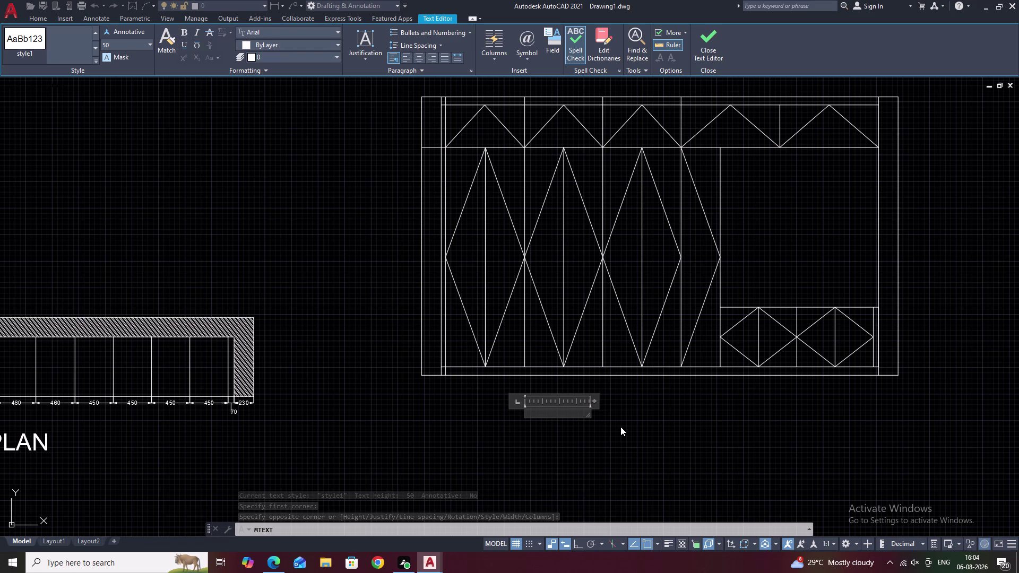
text(LI)
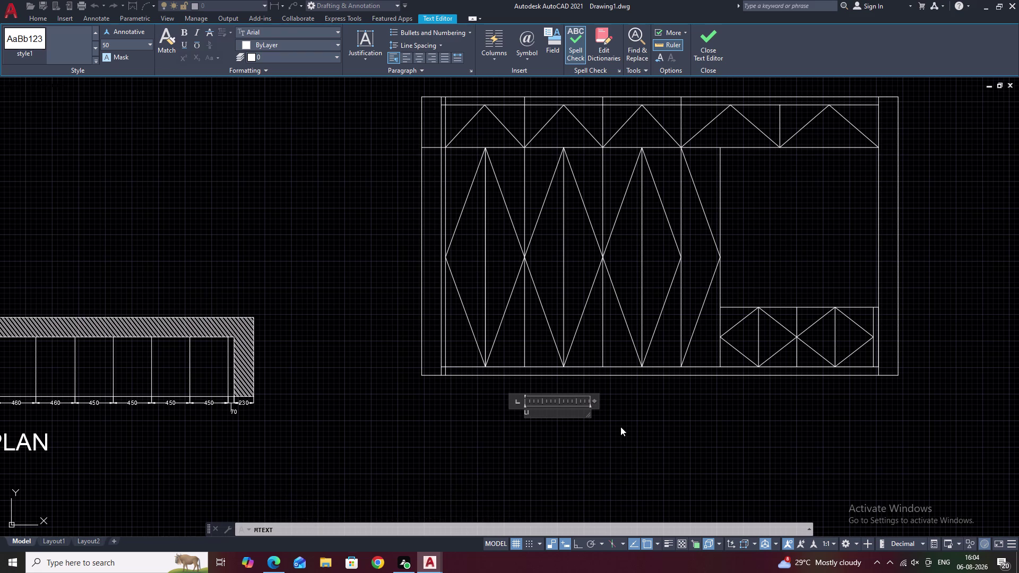
text(D)
key(BackSpace)
key(f)
key(t)
text(-)
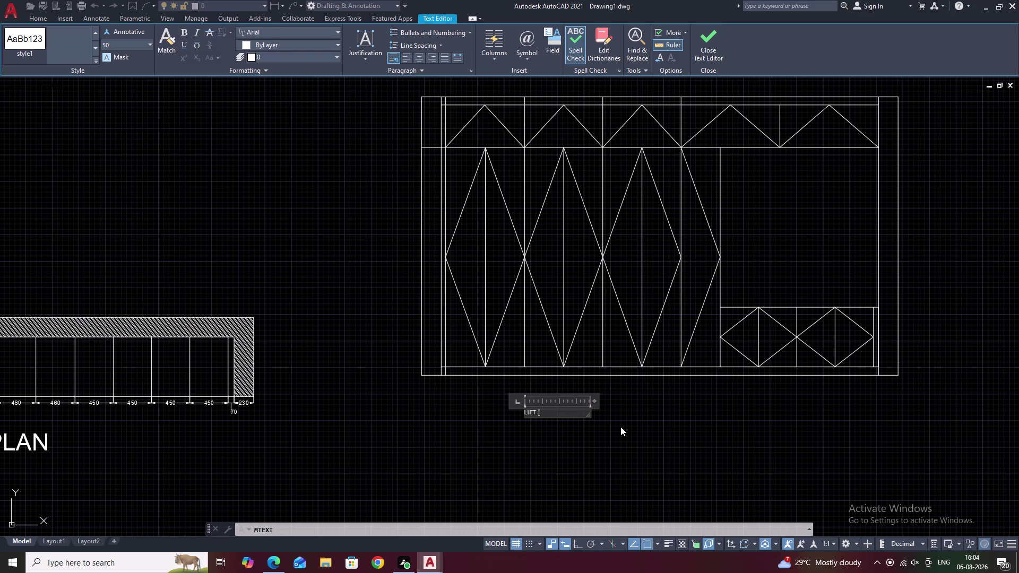
text(UP)
click(623, 427)
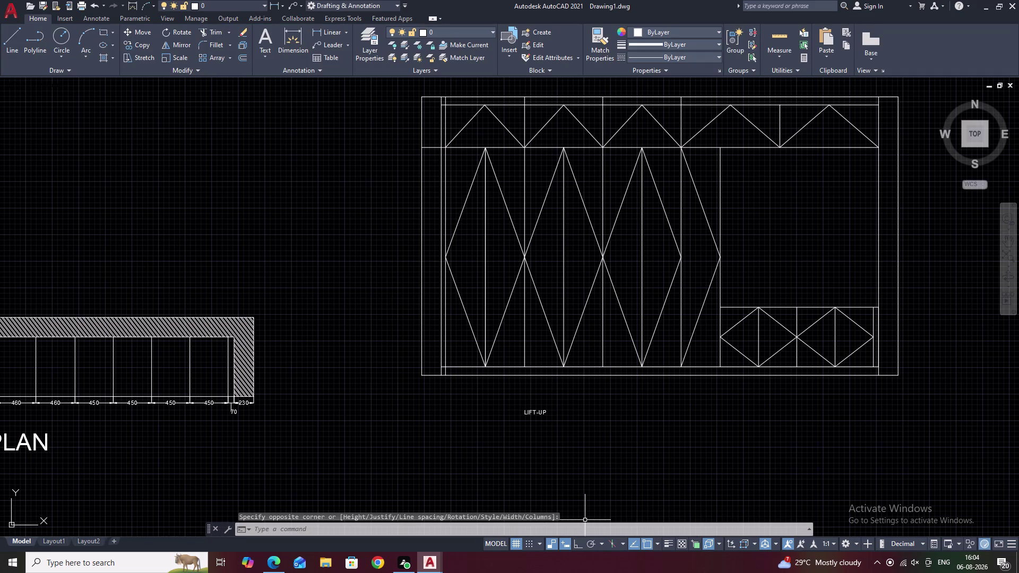
Change style1's text height from 50 to 100, apply it, and close the dialog.
text(STY)
key(space)
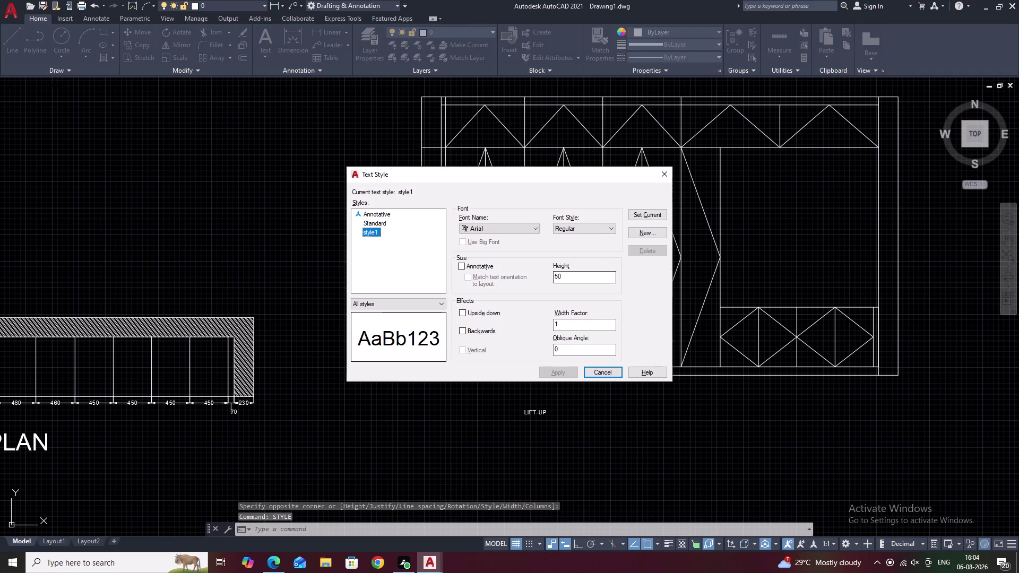
drag(578, 277, 544, 277)
key(BackSpace)
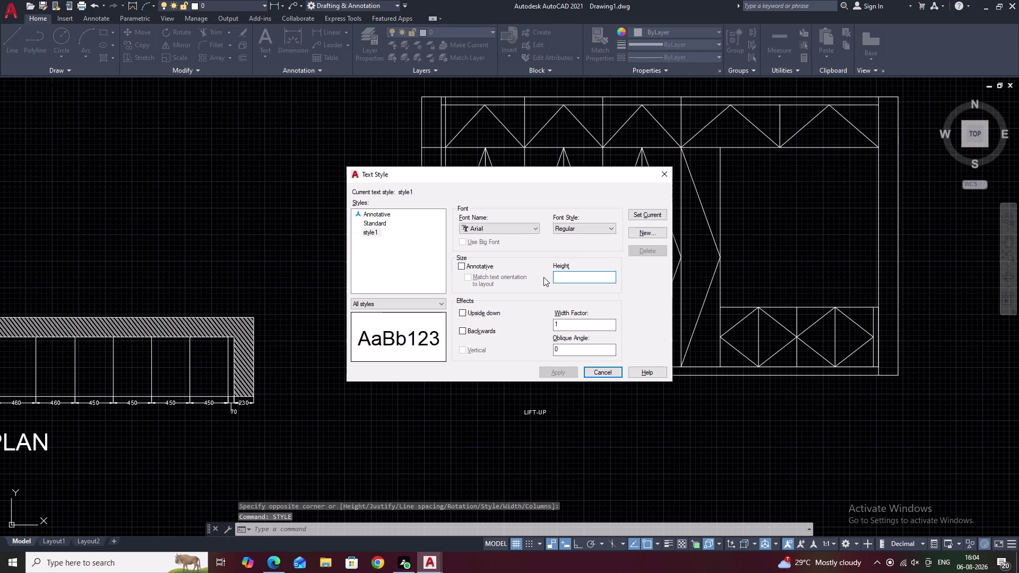
text(100)
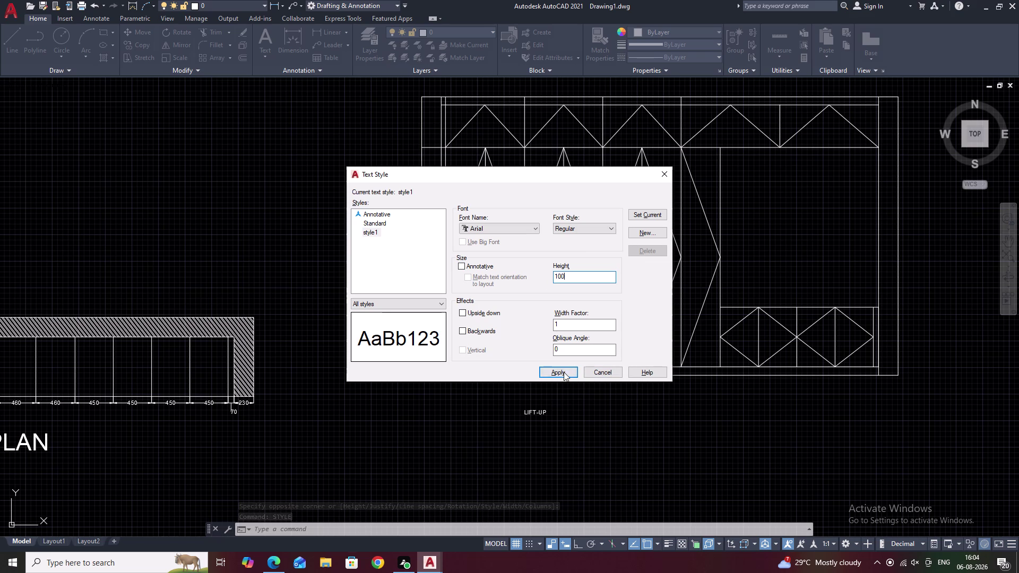
click(562, 371)
click(665, 175)
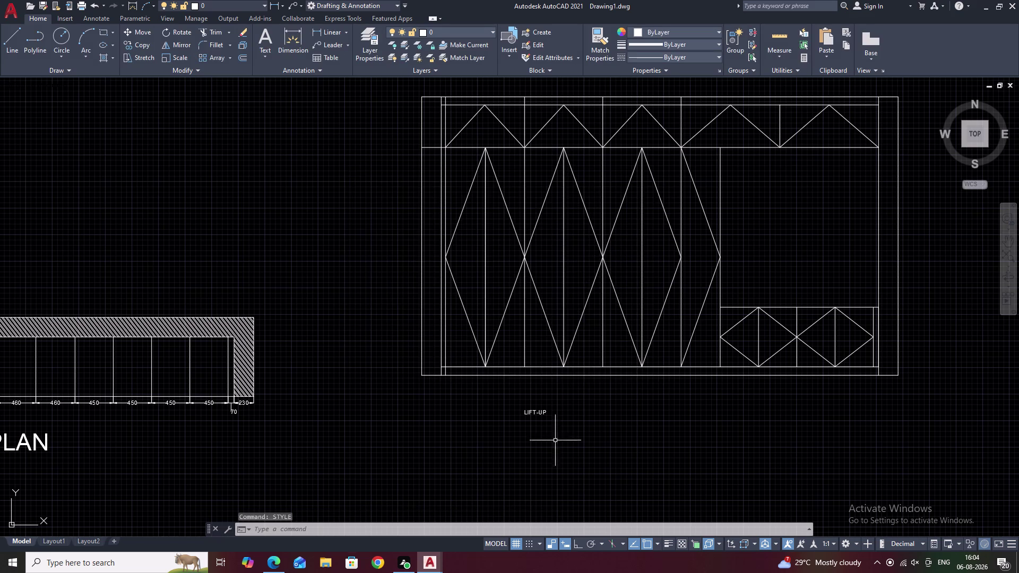
key(Escape)
Open the LIFT-UP label for editing and select its wording to try a height change.
drag(558, 408, 524, 420)
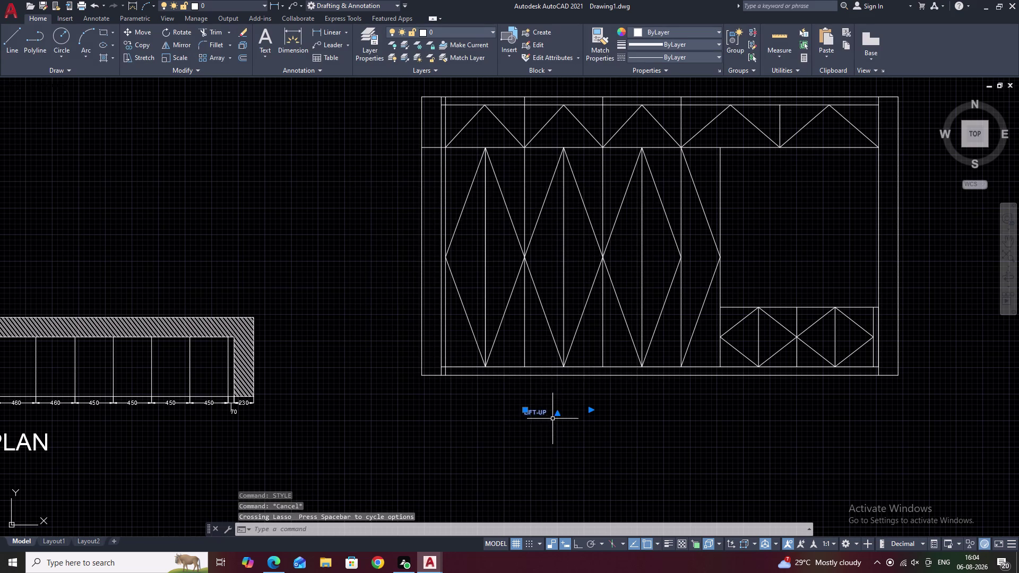
triple_click(539, 413)
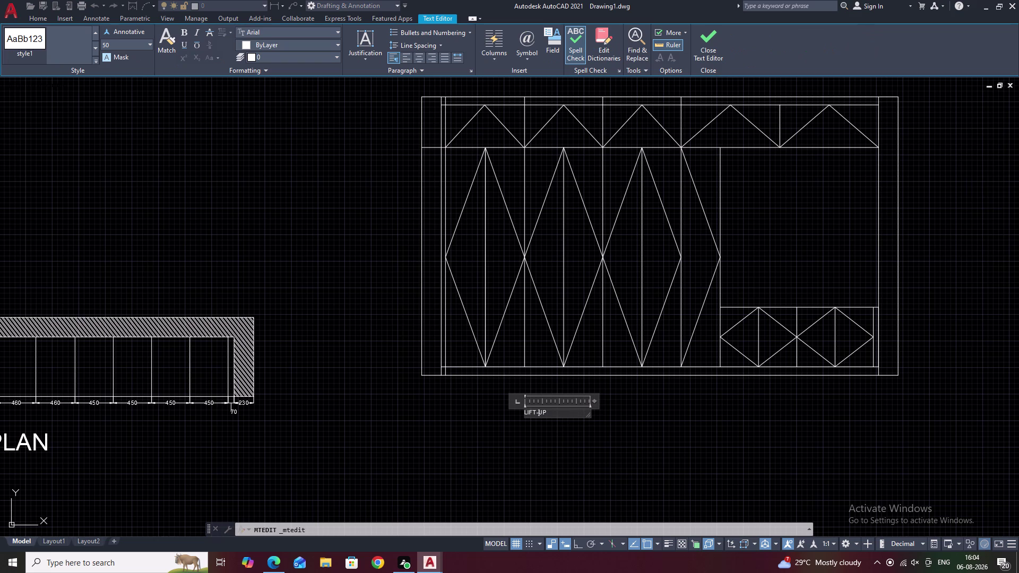
drag(561, 413, 517, 413)
click(150, 43)
right_click(150, 42)
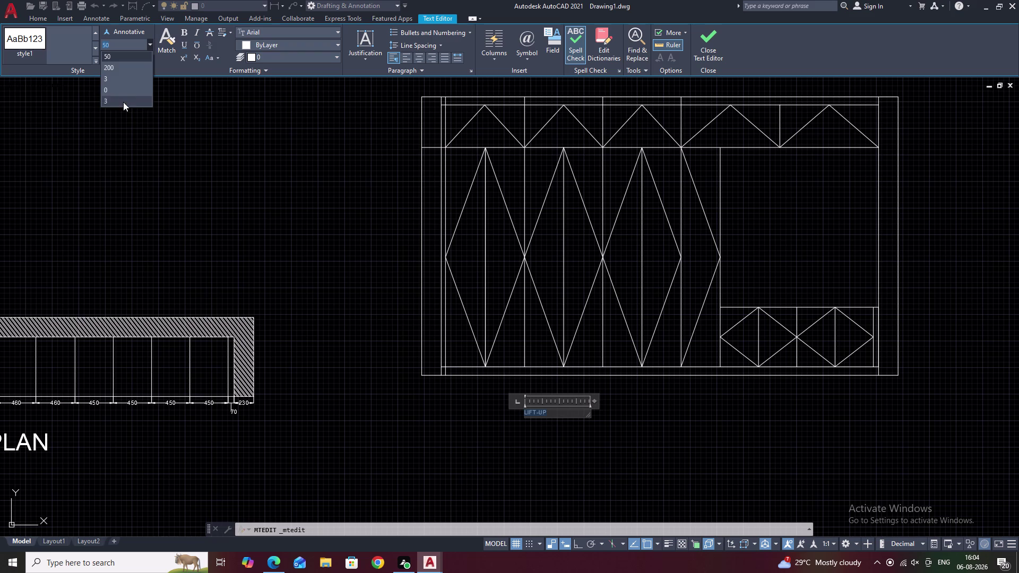
Cancel the label edit, leaving the small LIFT-UP text unchanged.
key(Escape)
key(Escape)
key(Escape)
key(Escape)
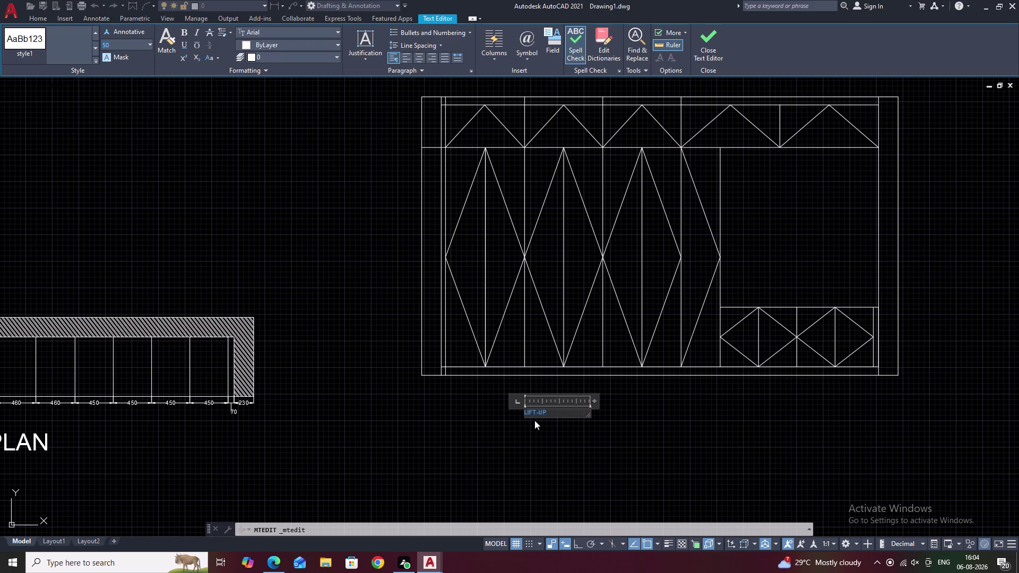
key(Escape)
click(659, 430)
key(Escape)
key(Escape)
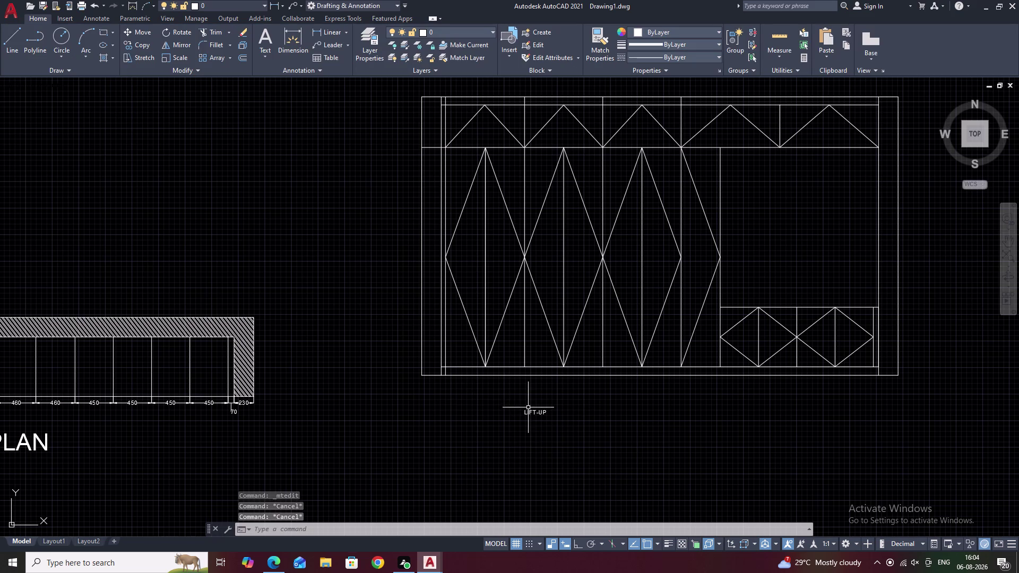
Start a new multiline text below the LIFT-UP label.
click(534, 410)
text(R T)
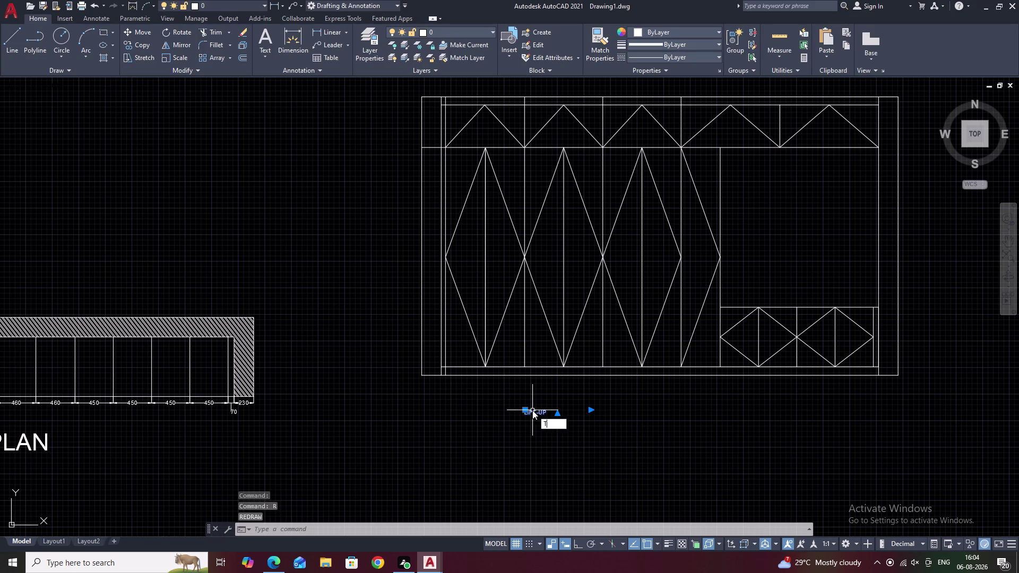
key(space)
Draw a text box below the small label and type 'LIFT'.
click(524, 432)
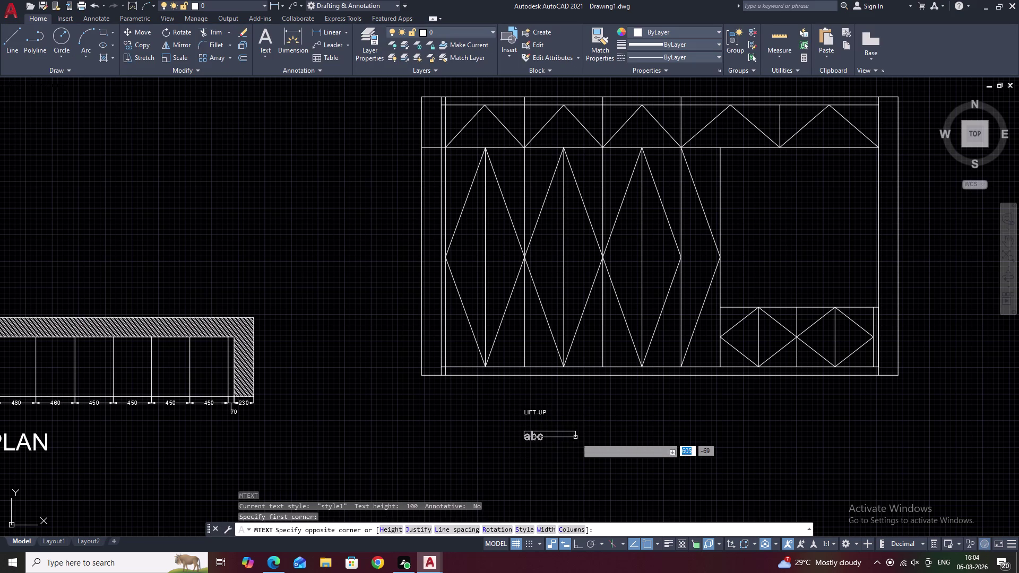
click(576, 442)
text(L)
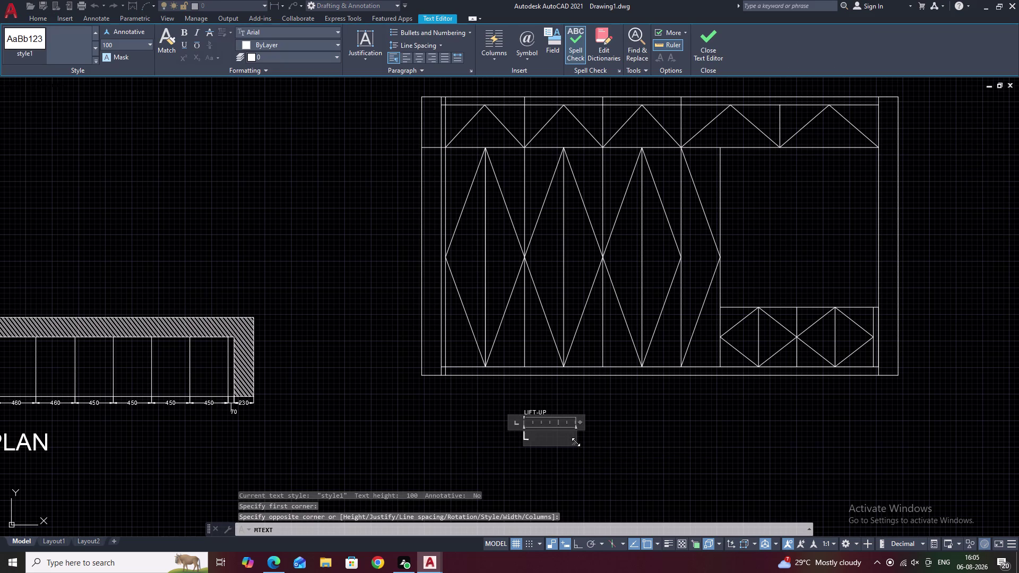
text(O)
key(BackSpace)
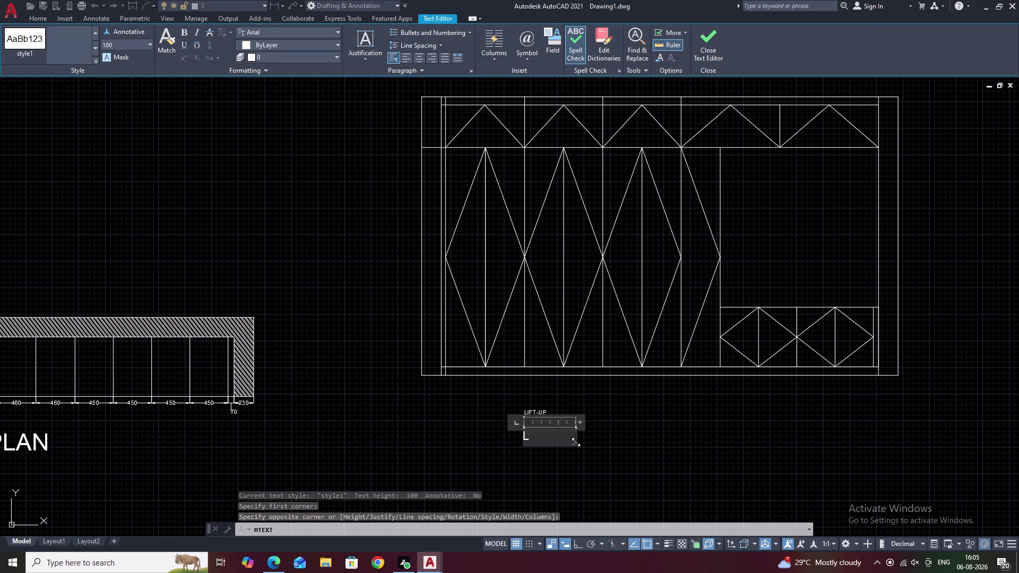
key(i)
text(FT)
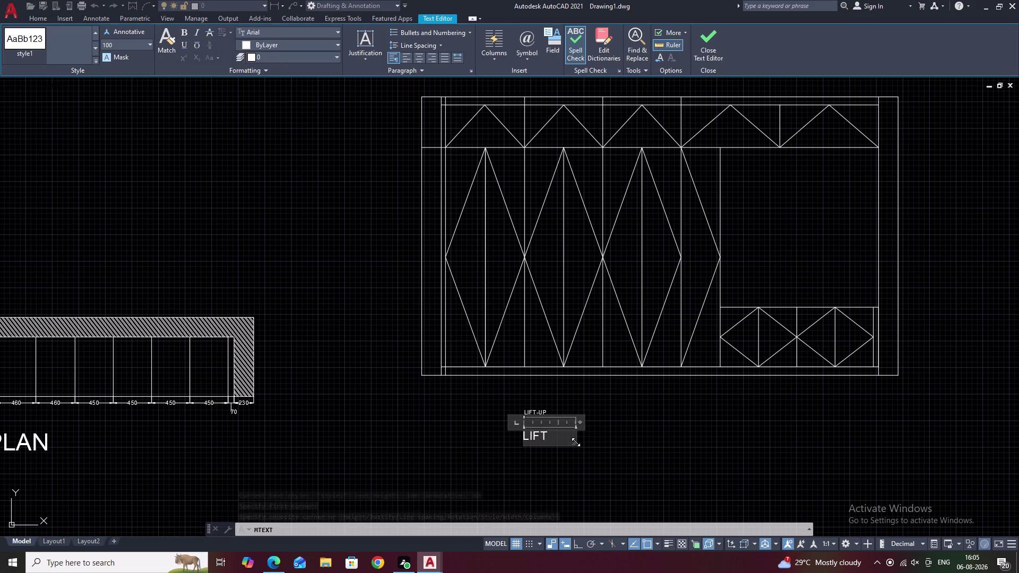
Complete the label as 'LIFT - UP' and select the old small label.
key(space)
text(-)
key(space)
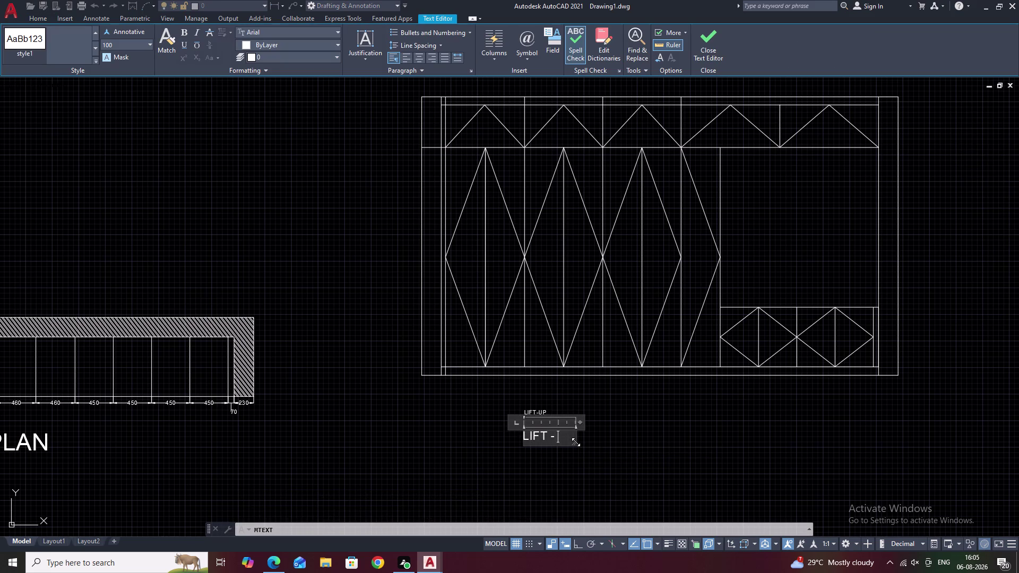
text(UO)
key(BackSpace)
key(p)
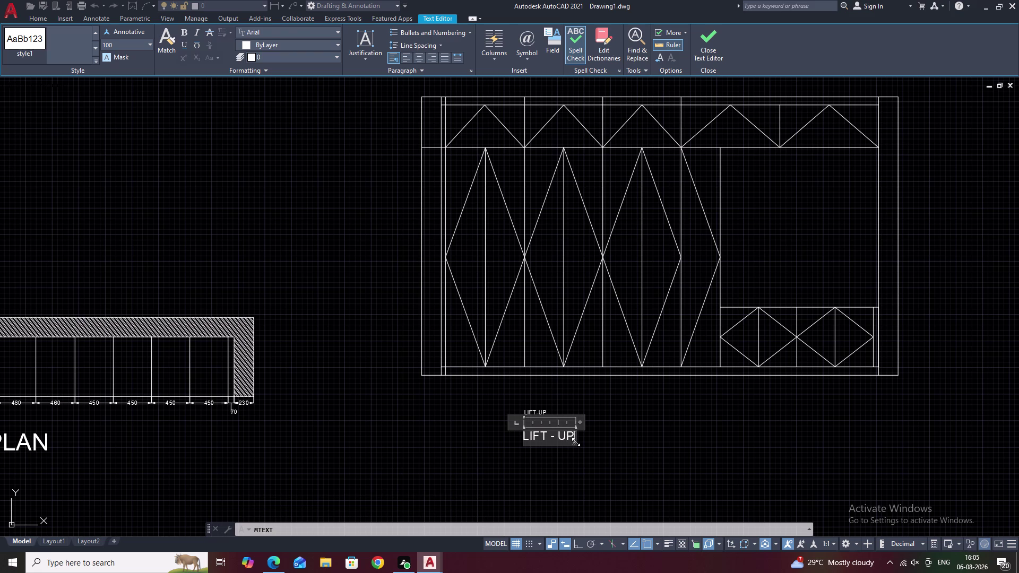
click(580, 433)
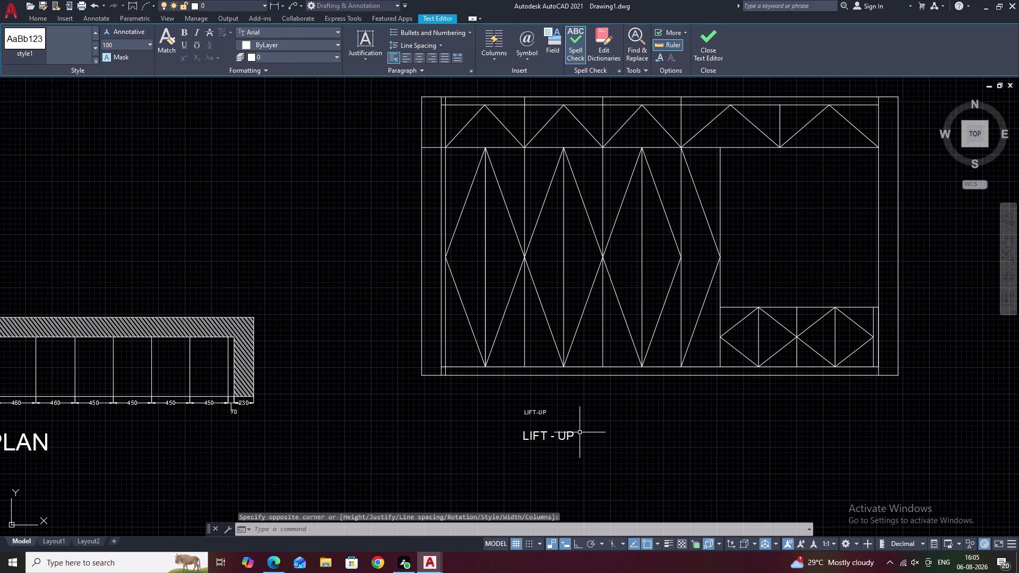
click(536, 414)
Erase the old small LIFT-UP label and add a FILLER label below LIFT - UP.
text(E)
key(space)
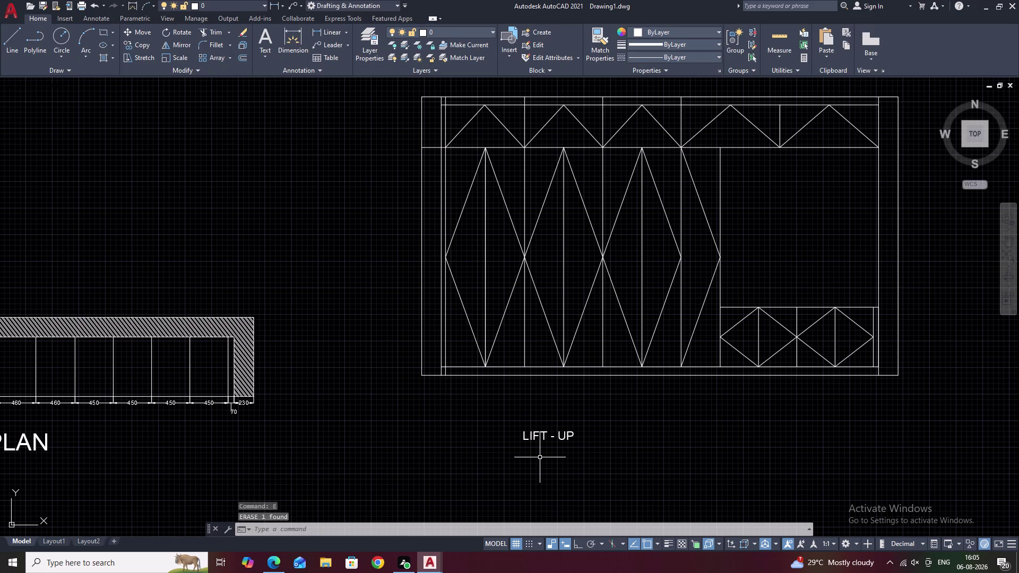
text(T)
key(space)
click(525, 459)
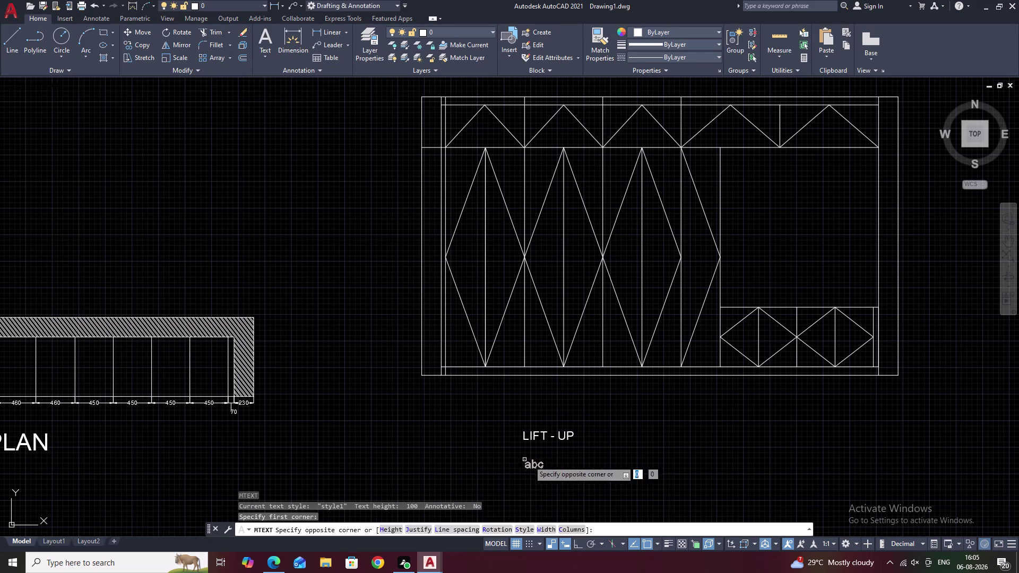
drag(584, 466, 596, 473)
key(f)
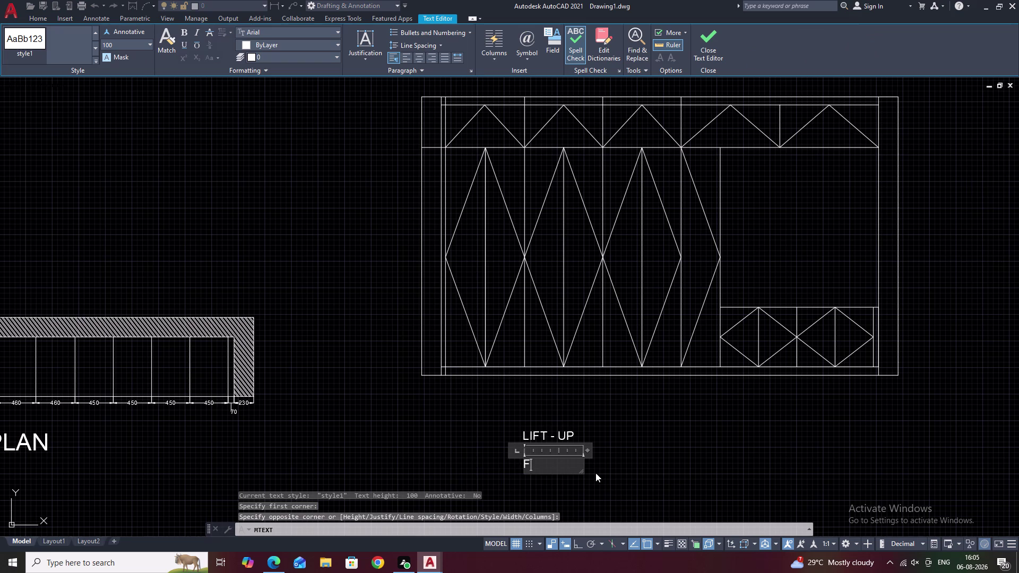
text(I)
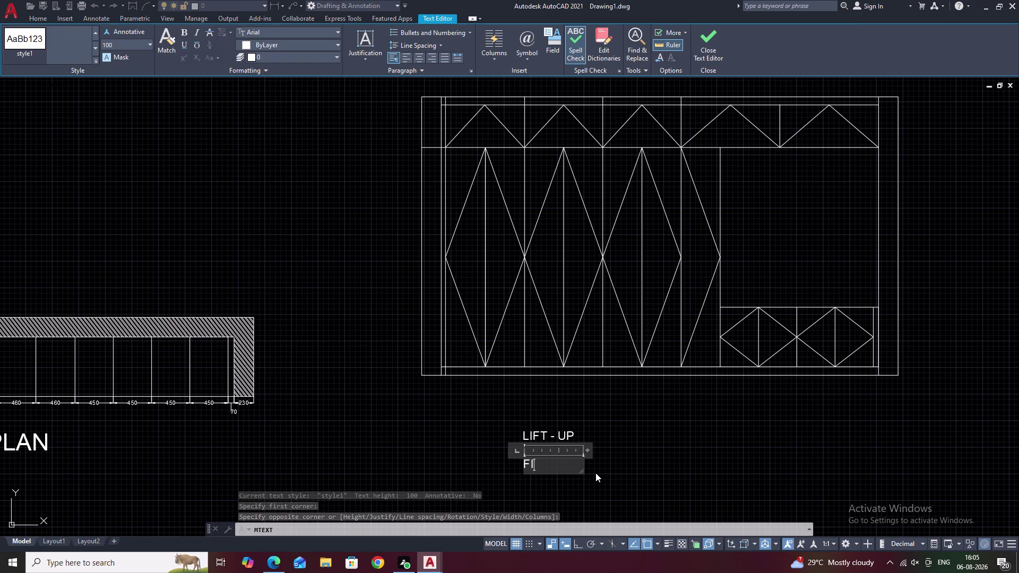
text(LL)
text(ER)
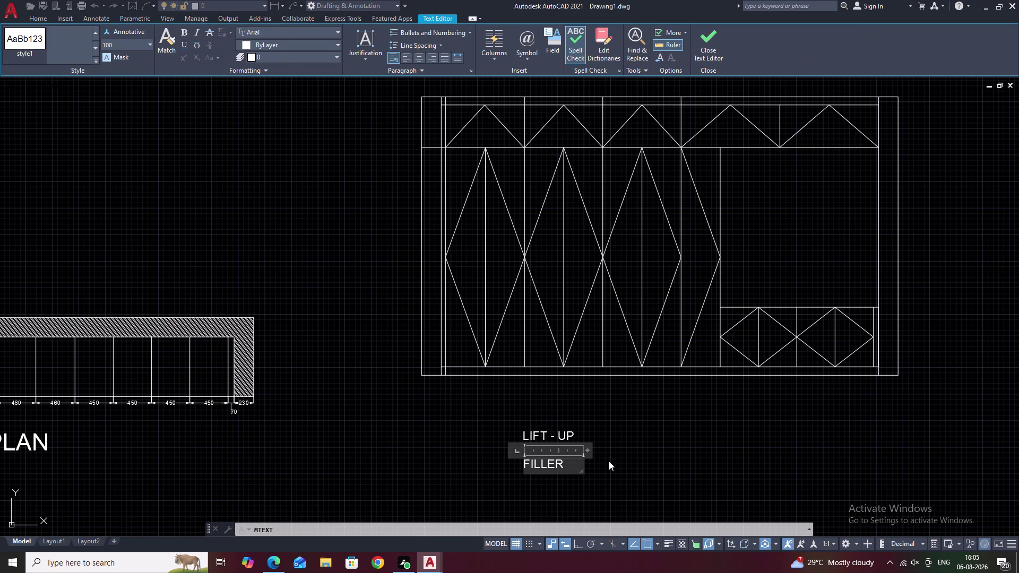
click(609, 462)
Add a two-line 'OPENABLE' / 'SHUTTER' label in a text box beside the other labels.
text(T)
key(space)
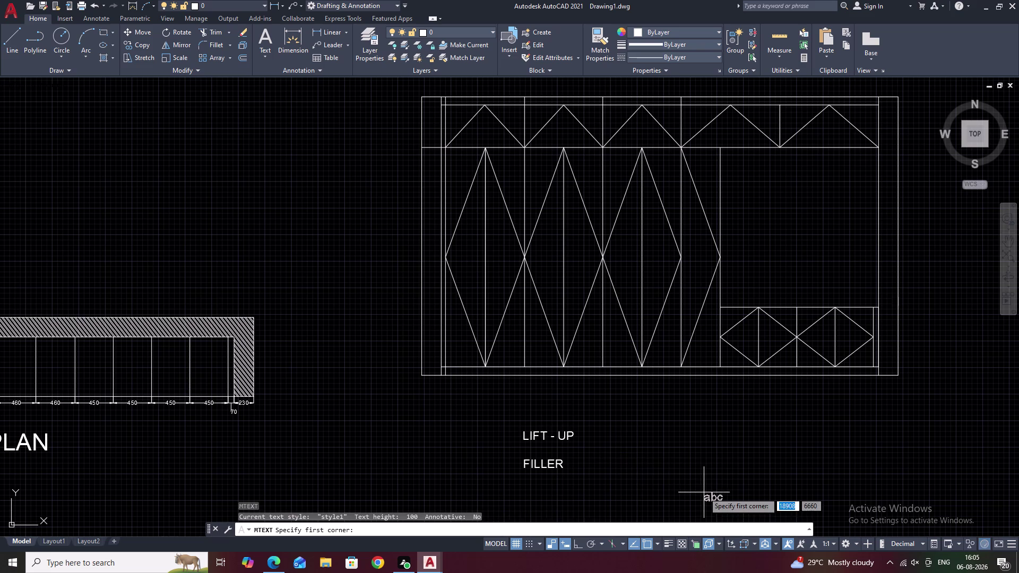
middle_drag(704, 493, 619, 492)
drag(558, 453, 594, 456)
drag(614, 461, 636, 481)
right_click(636, 481)
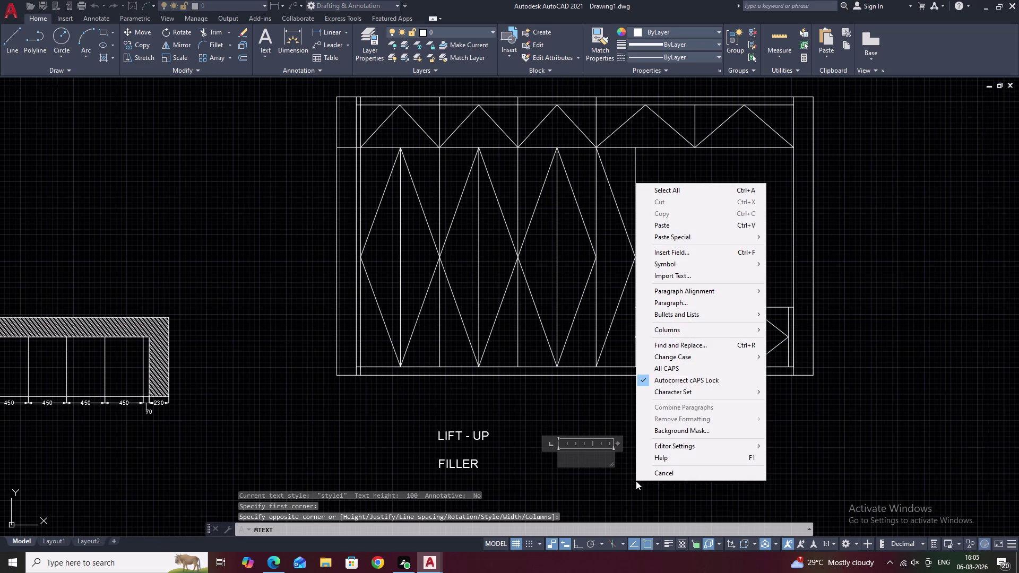
key(o)
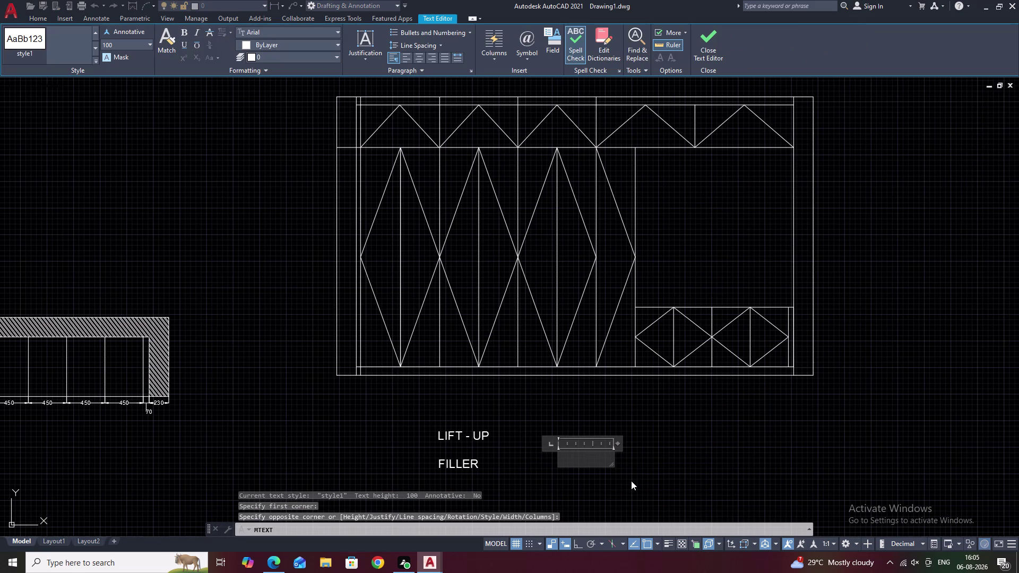
key(o)
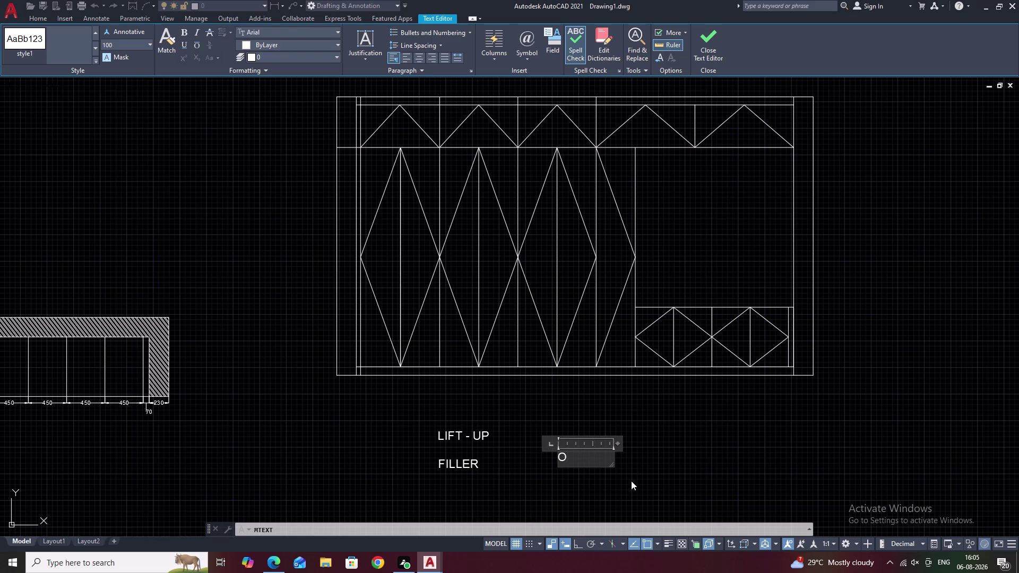
text(PEN)
text(A)
text(BLE)
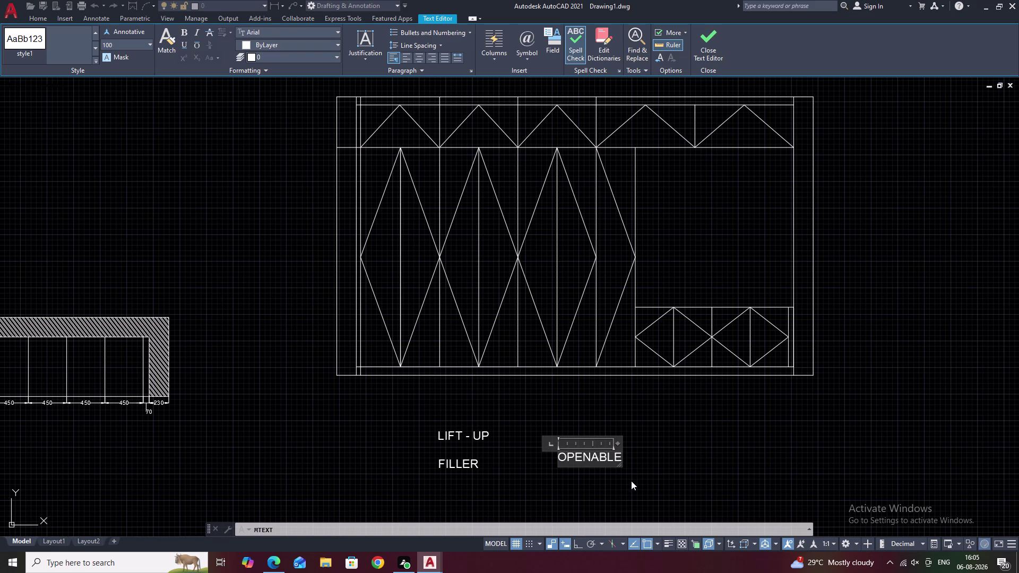
key(Return)
text(SH)
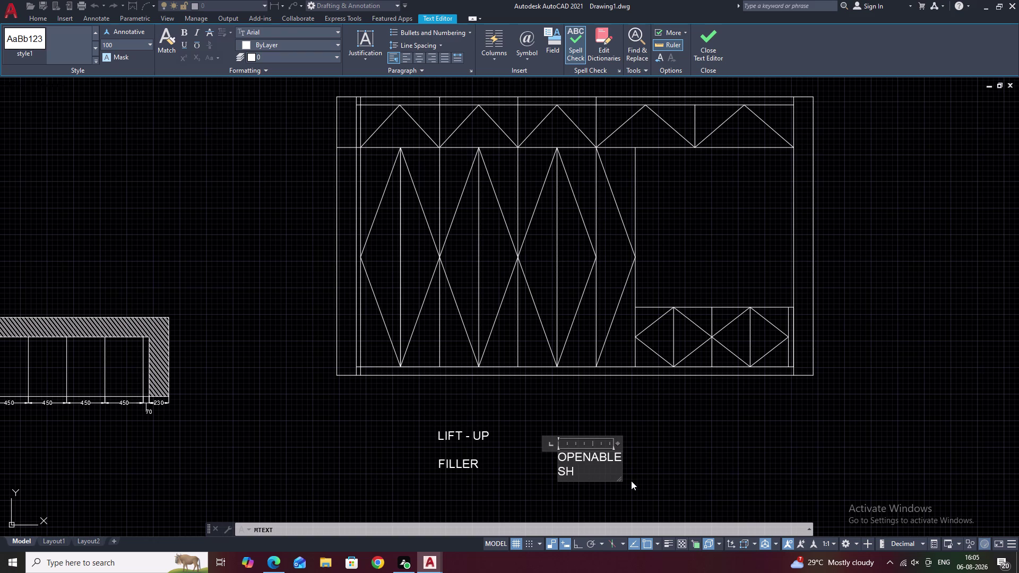
text(UTTER)
click(668, 469)
middle_drag(668, 469, 672, 401)
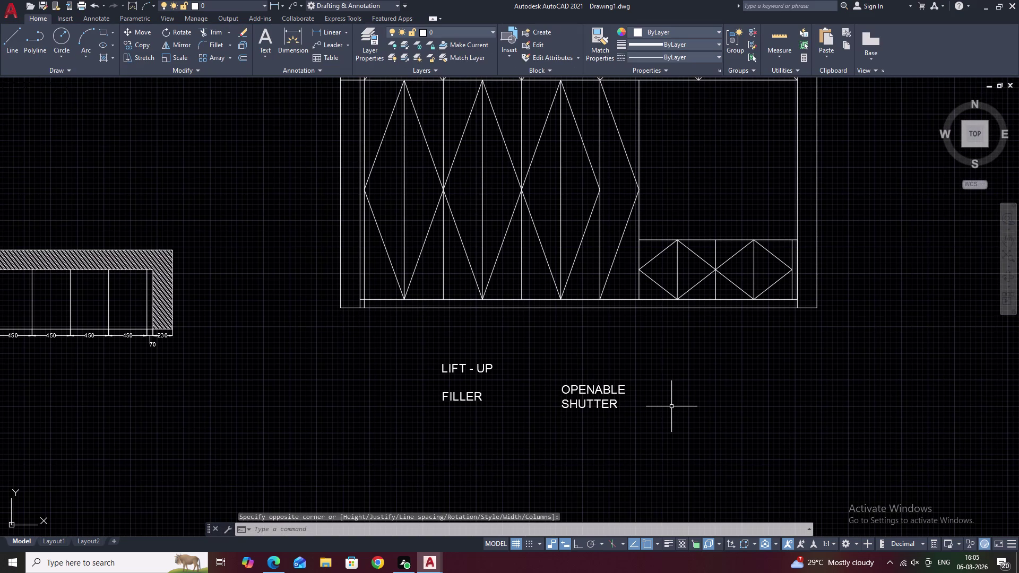
Start a text box below the labels, then dismiss the Import Text file dialog.
text(T)
key(space)
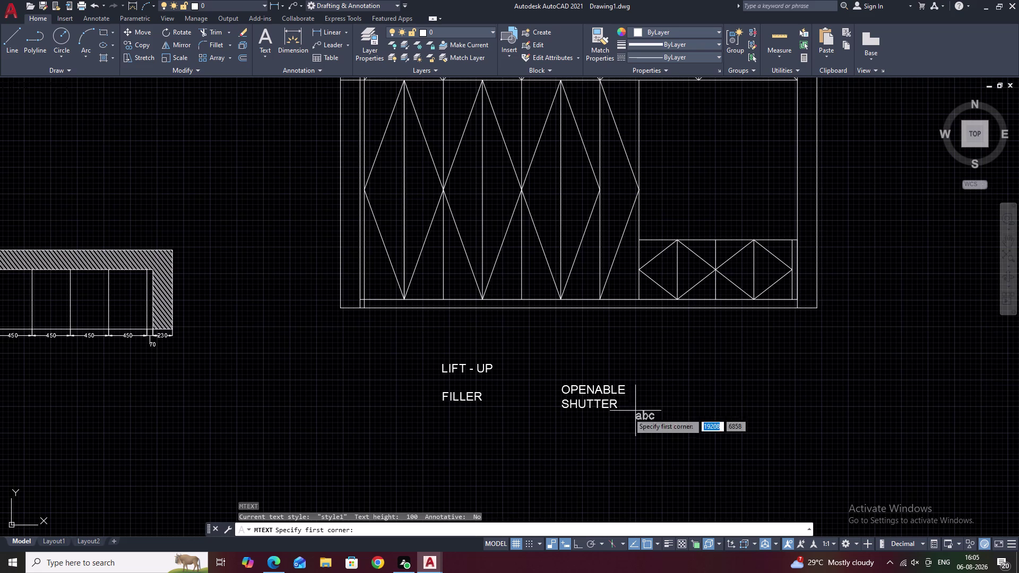
drag(546, 443, 571, 447)
double_click(612, 452)
click(617, 453)
right_click(616, 453)
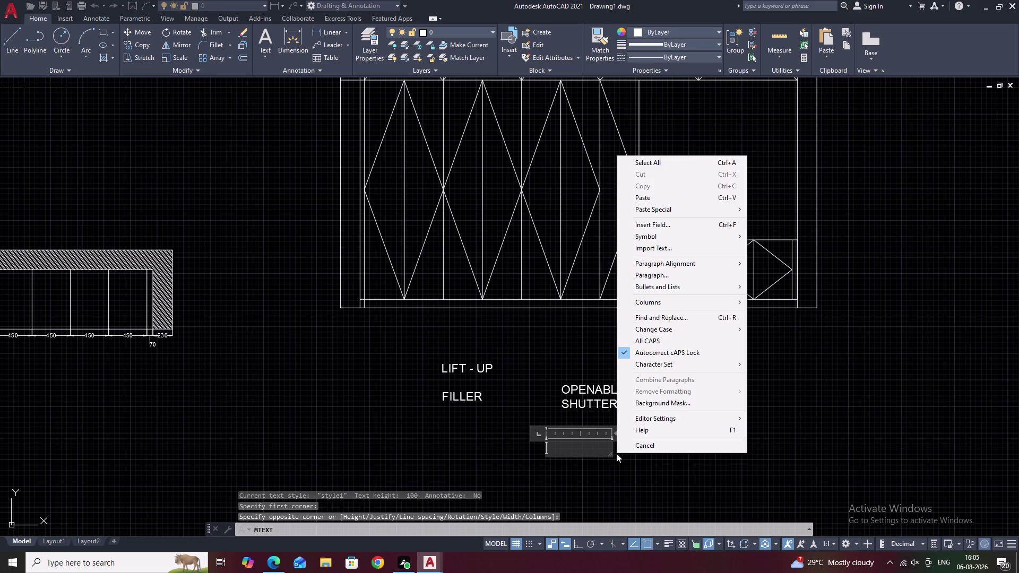
text(WIND)
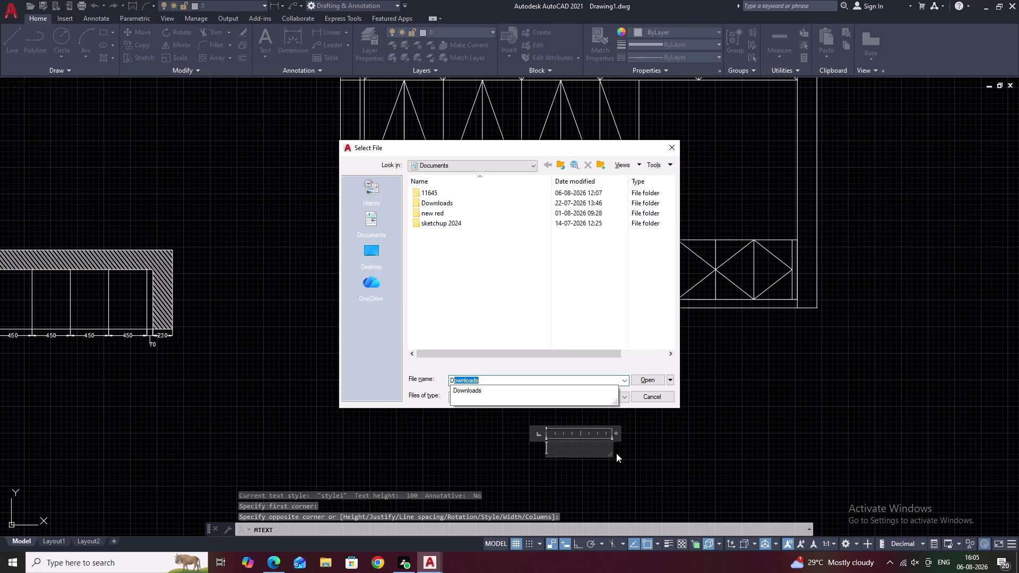
click(673, 146)
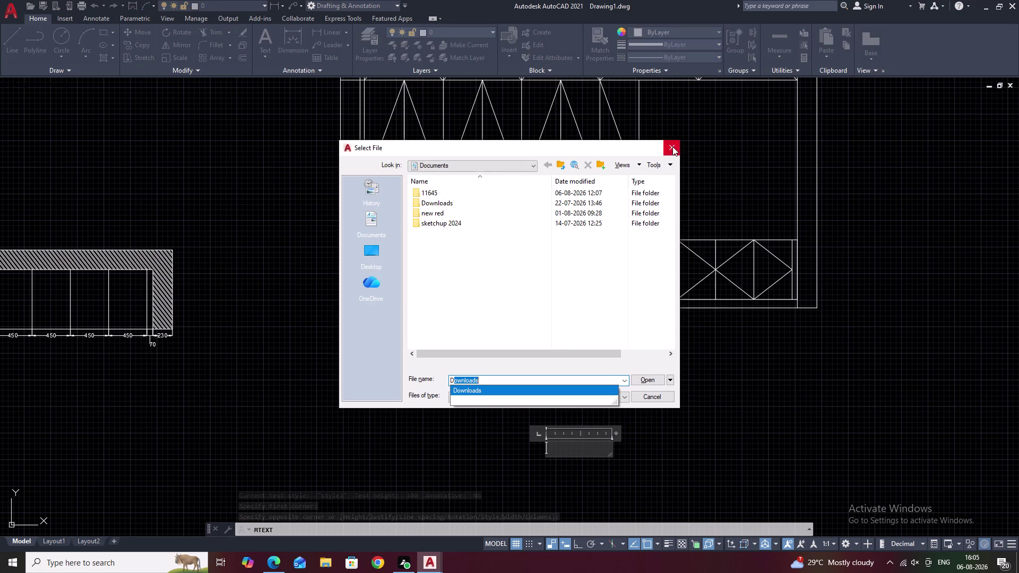
Add a WINDOW label below the labels, fixing the typo, and select LIFT - UP.
text(T)
key(space)
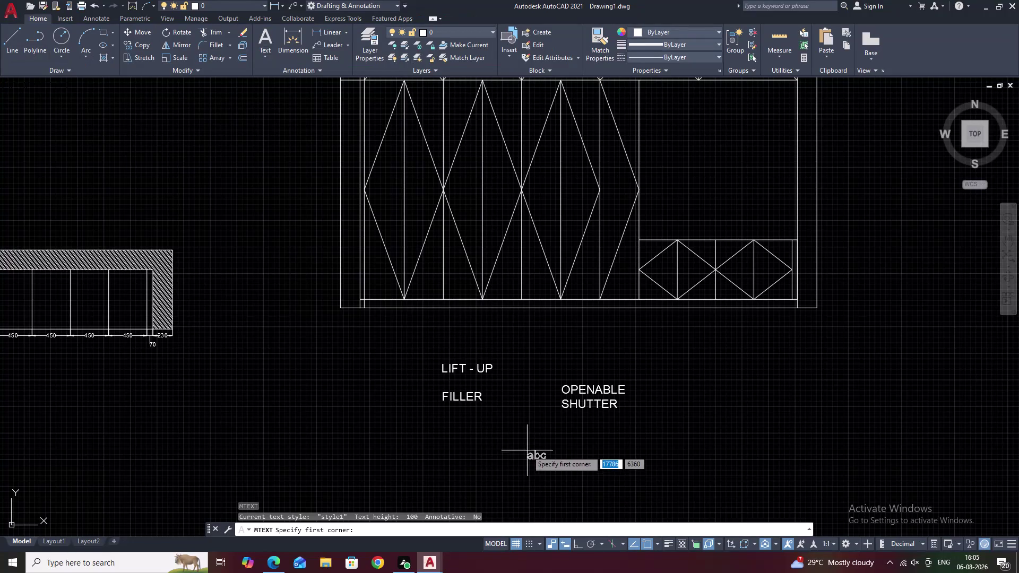
drag(526, 451, 607, 463)
click(607, 462)
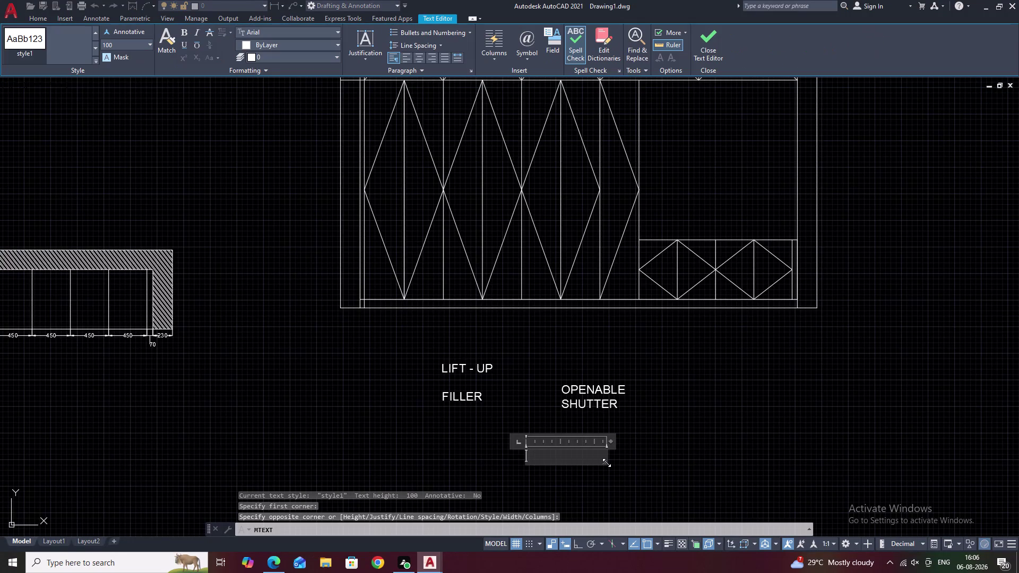
key(w)
text(IN)
text(DOQ)
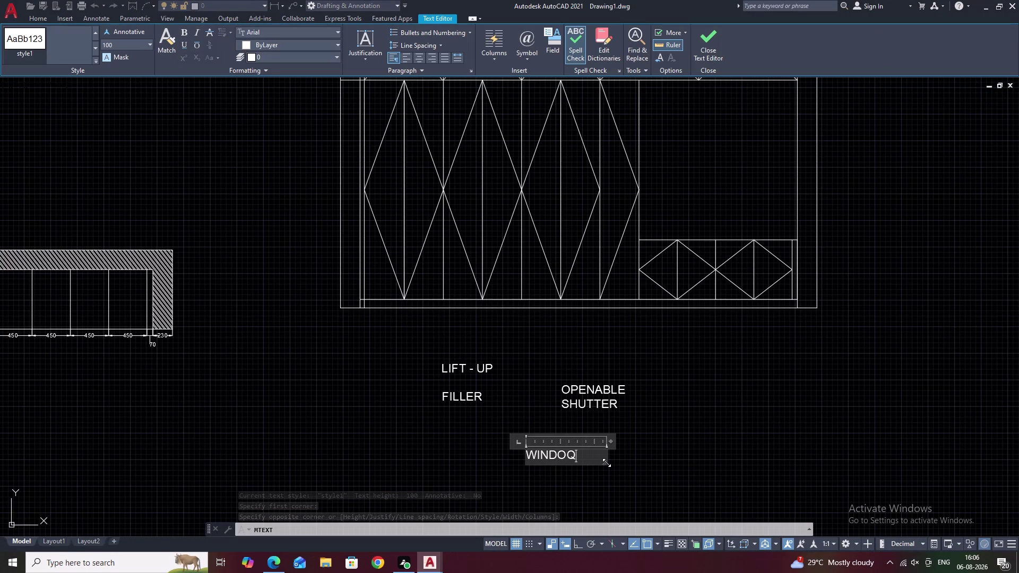
key(BackSpace)
key(w)
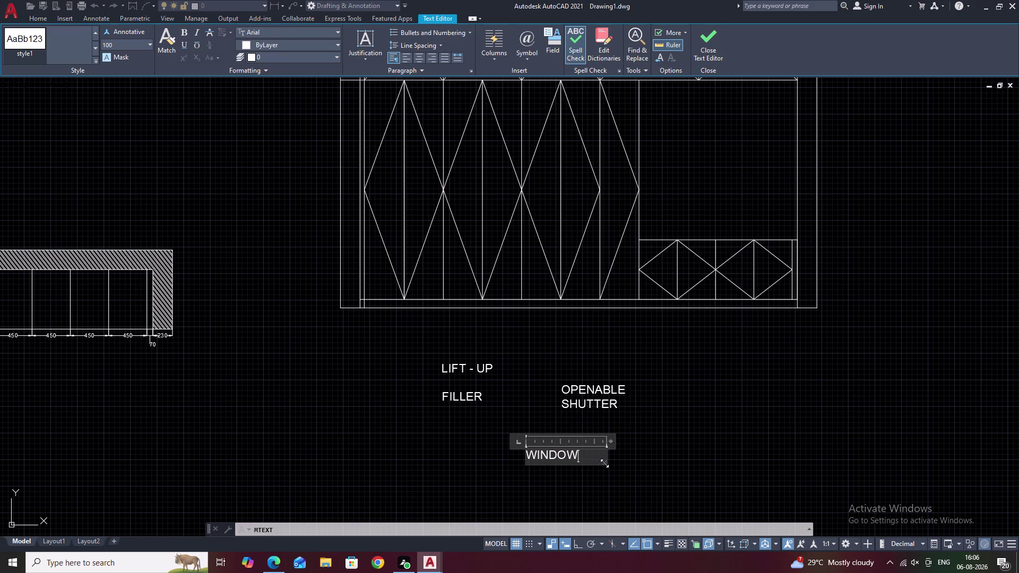
click(626, 455)
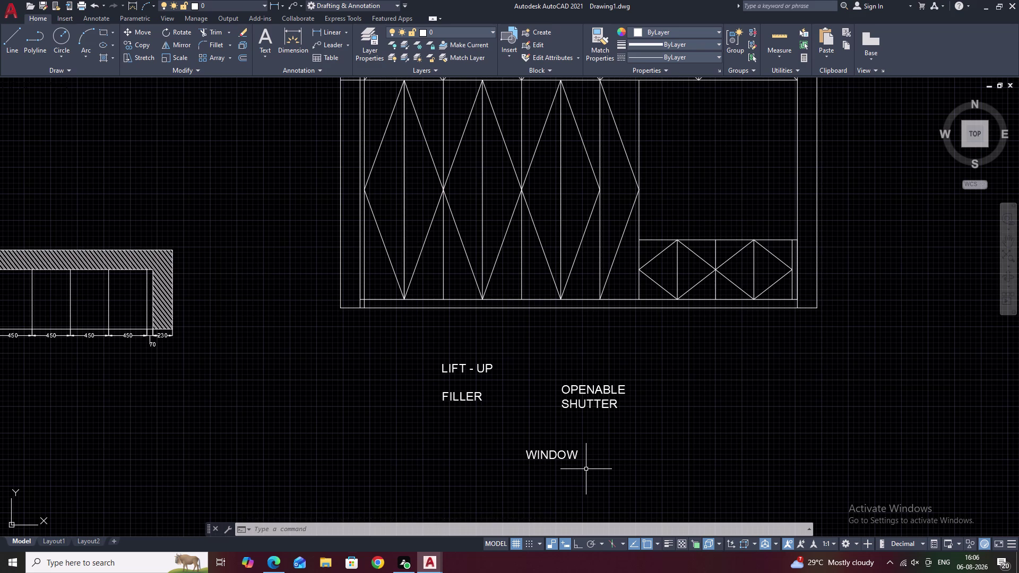
click(482, 367)
Copy the LIFT - UP label into the first and second top compartments.
text(CO)
key(space)
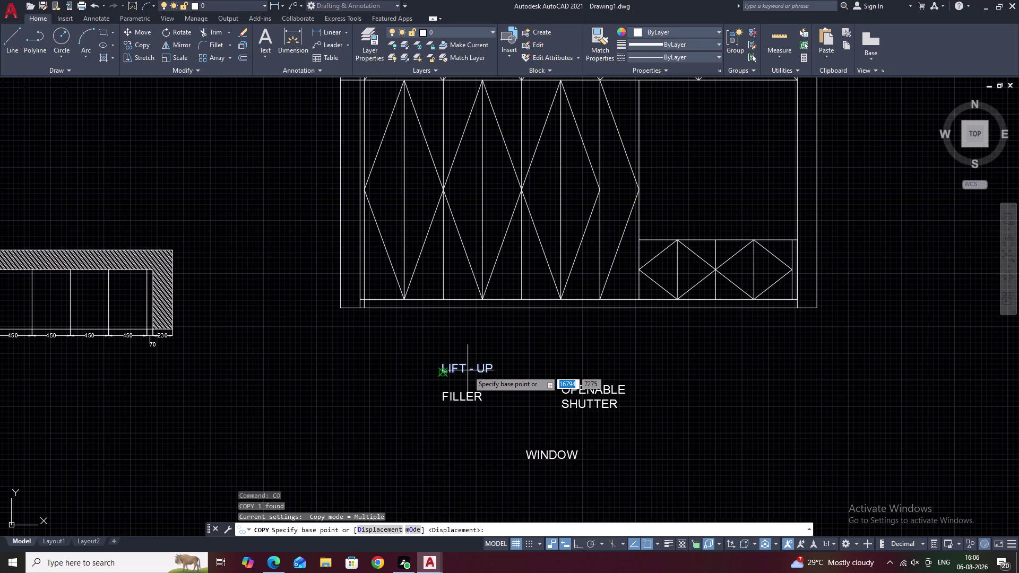
scroll(up, 3)
click(451, 375)
scroll(down, 3)
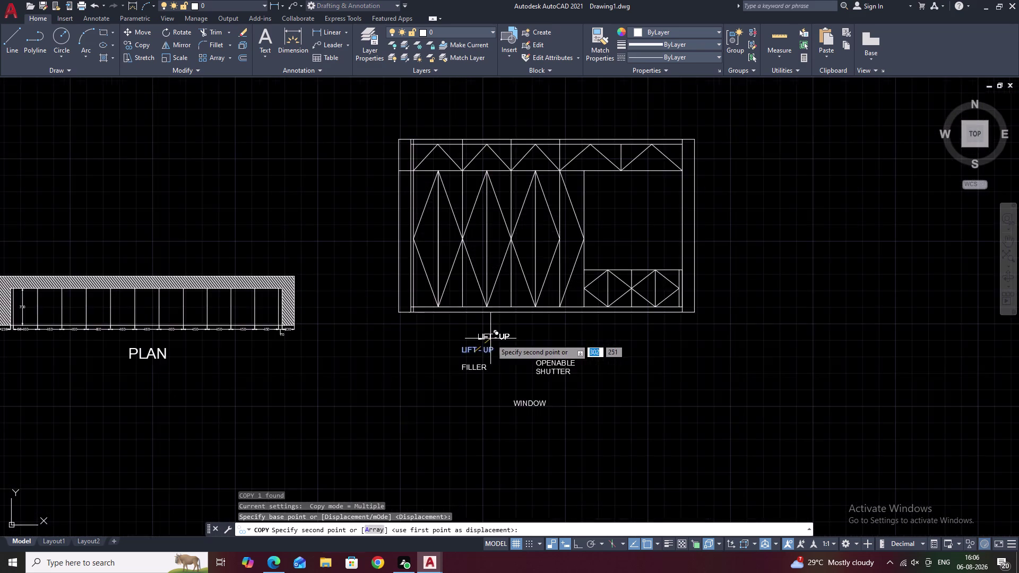
middle_drag(490, 339, 502, 414)
scroll(up, 3)
middle_drag(463, 260, 487, 323)
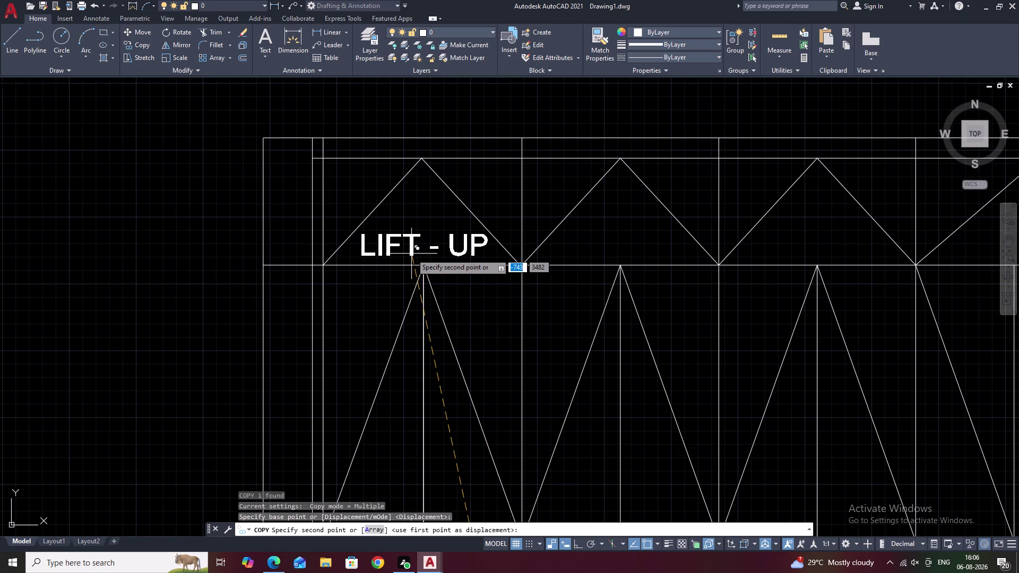
click(411, 254)
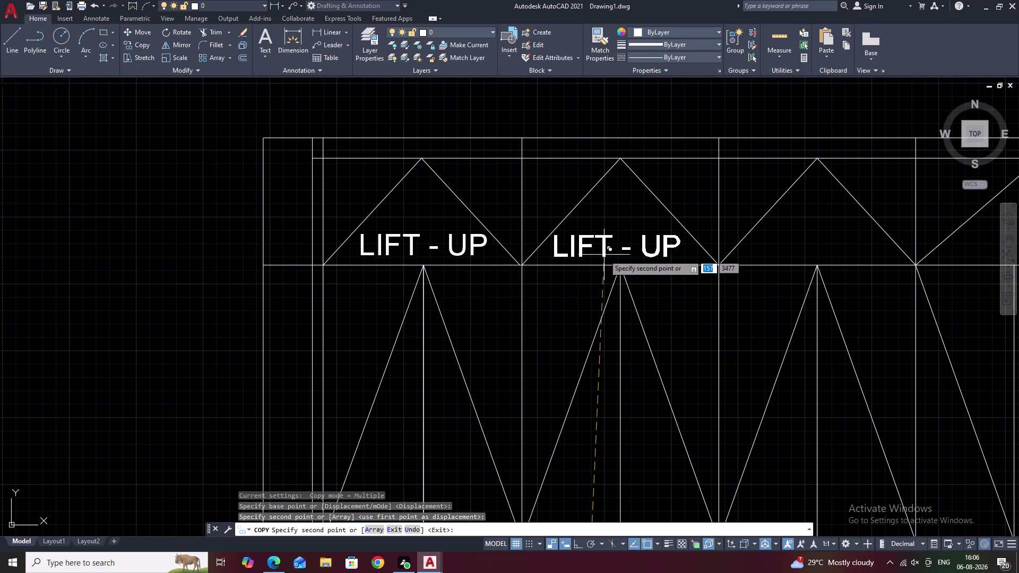
click(611, 256)
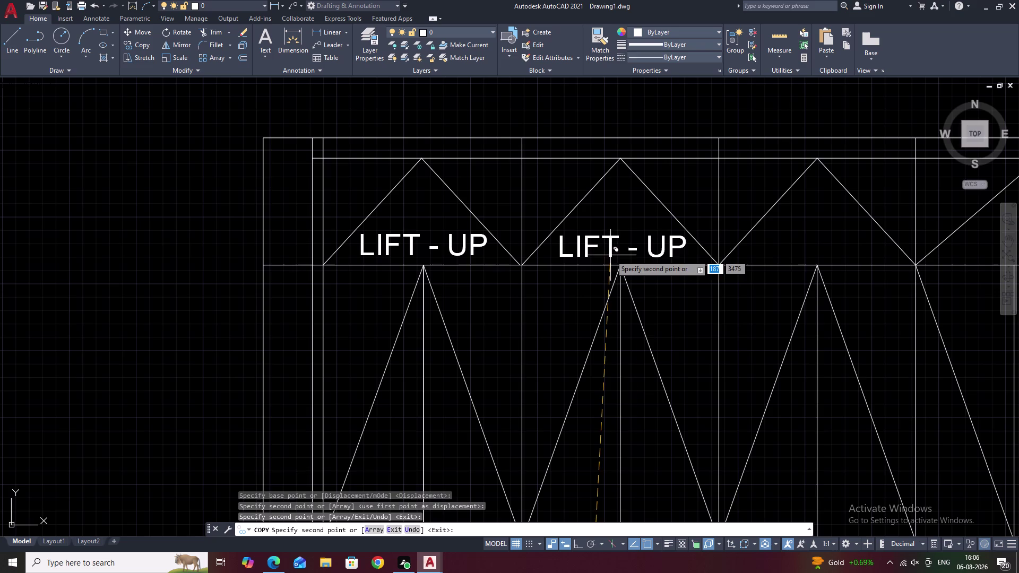
Place LIFT - UP copies in the third, fourth and fifth top compartments.
middle_drag(756, 264, 469, 268)
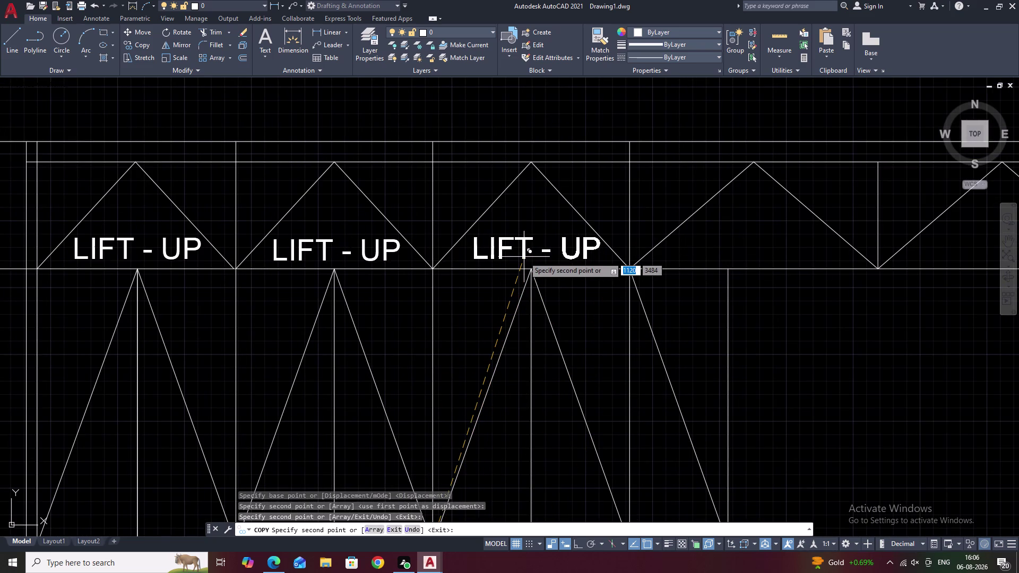
click(524, 257)
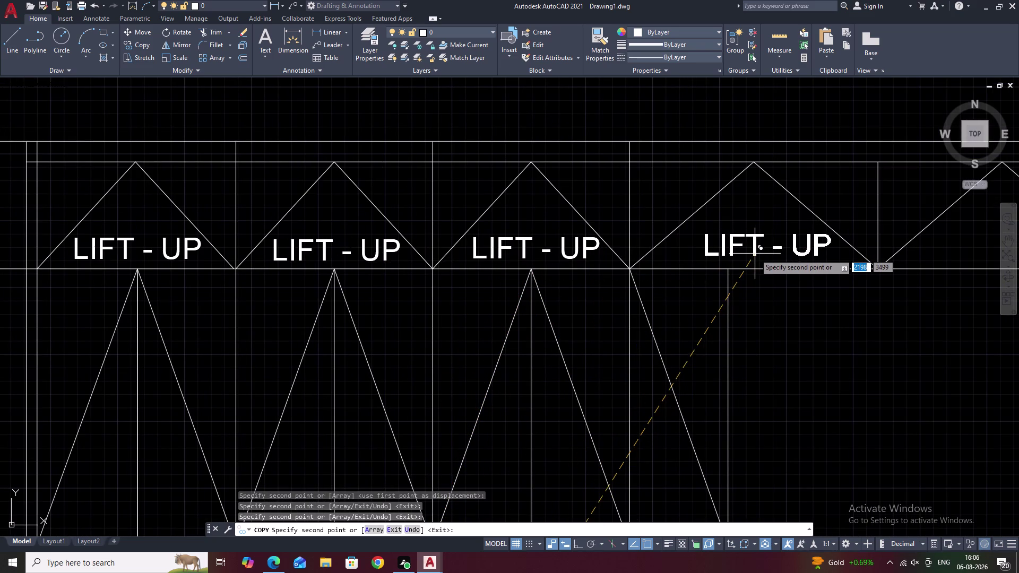
click(749, 254)
middle_drag(802, 286, 394, 324)
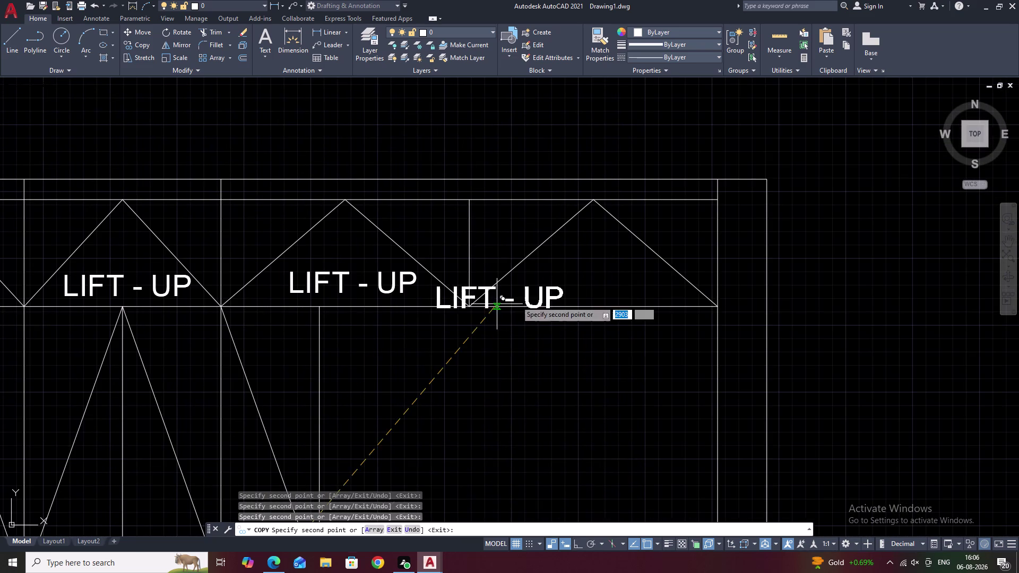
click(582, 293)
scroll(down, 3)
middle_drag(581, 344, 602, 307)
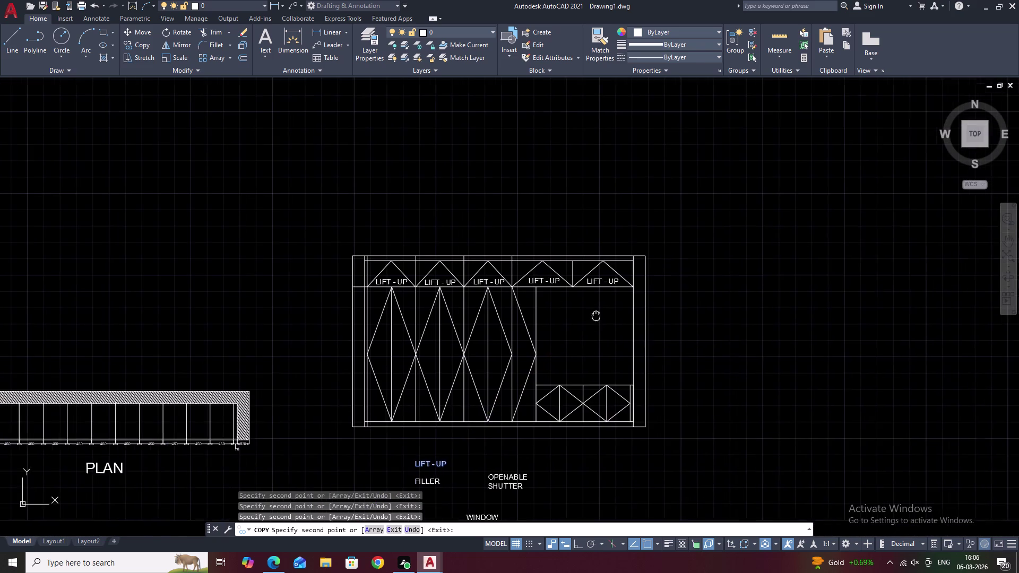
middle_drag(603, 307, 602, 307)
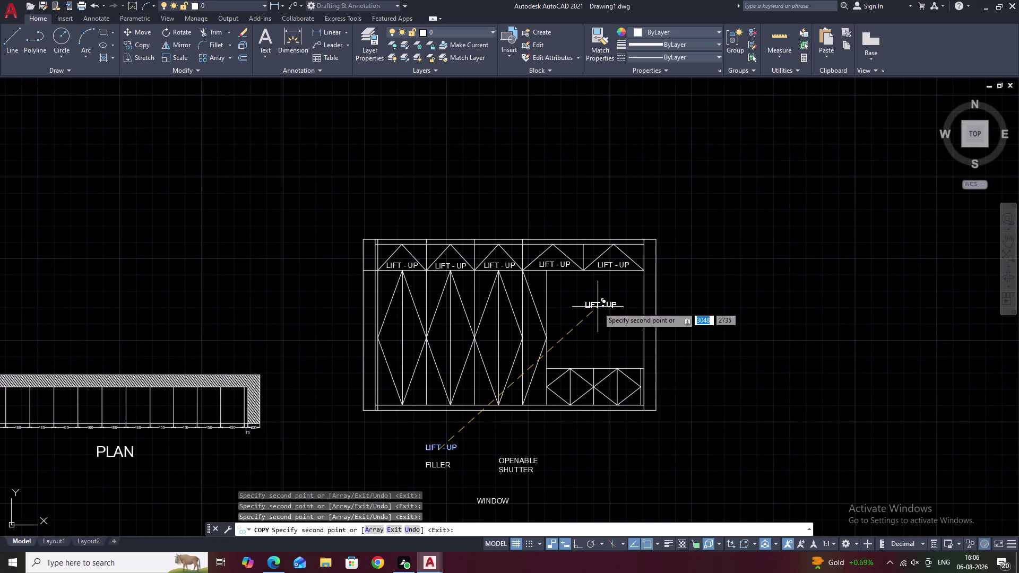
key(Escape)
middle_drag(512, 419, 528, 383)
Copy the OPENABLE SHUTTER label into the first shutter panel.
scroll(up, 3)
drag(590, 418, 528, 412)
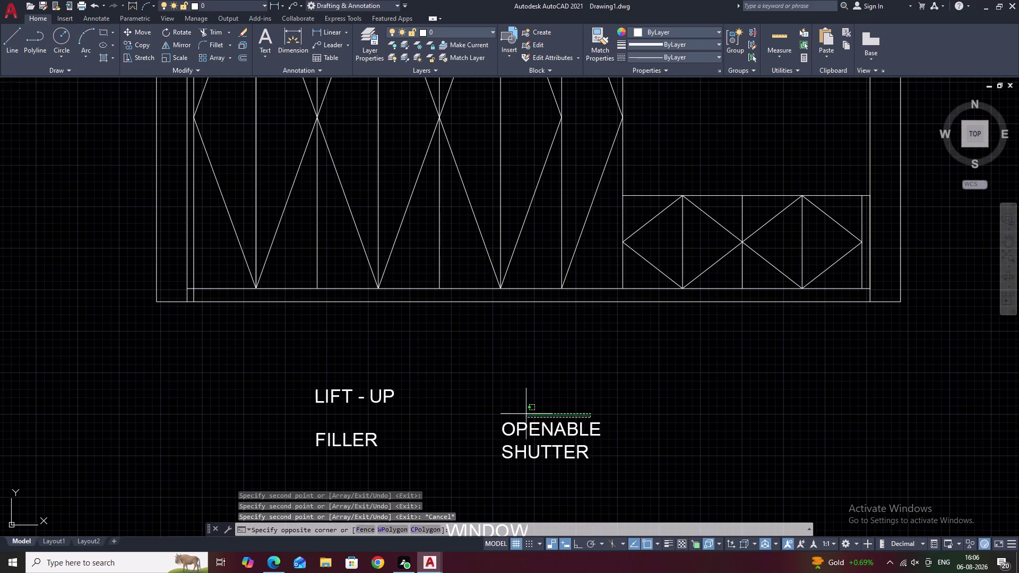
drag(529, 412, 555, 496)
text(C)
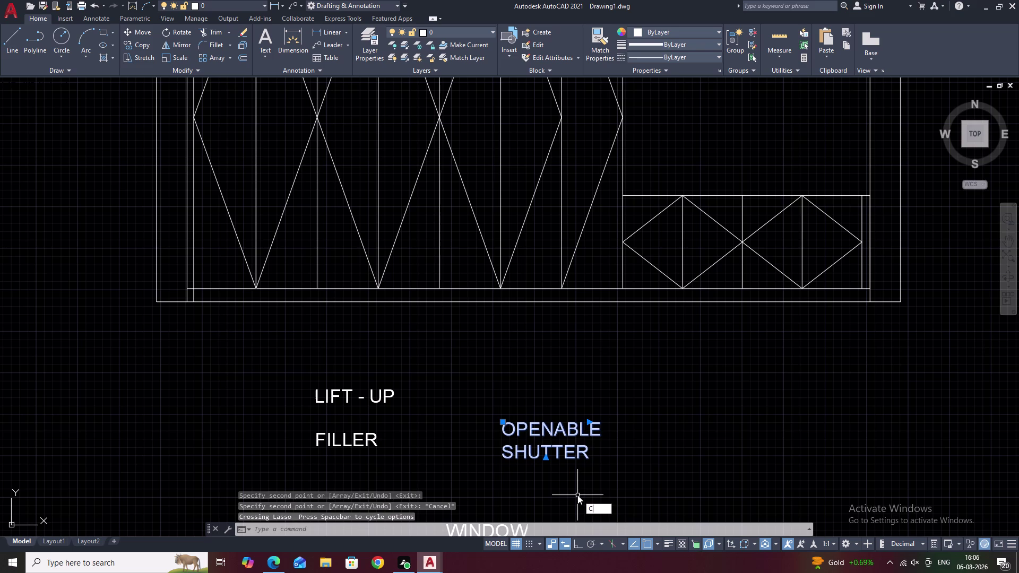
text(O)
key(space)
click(547, 455)
scroll(down, 3)
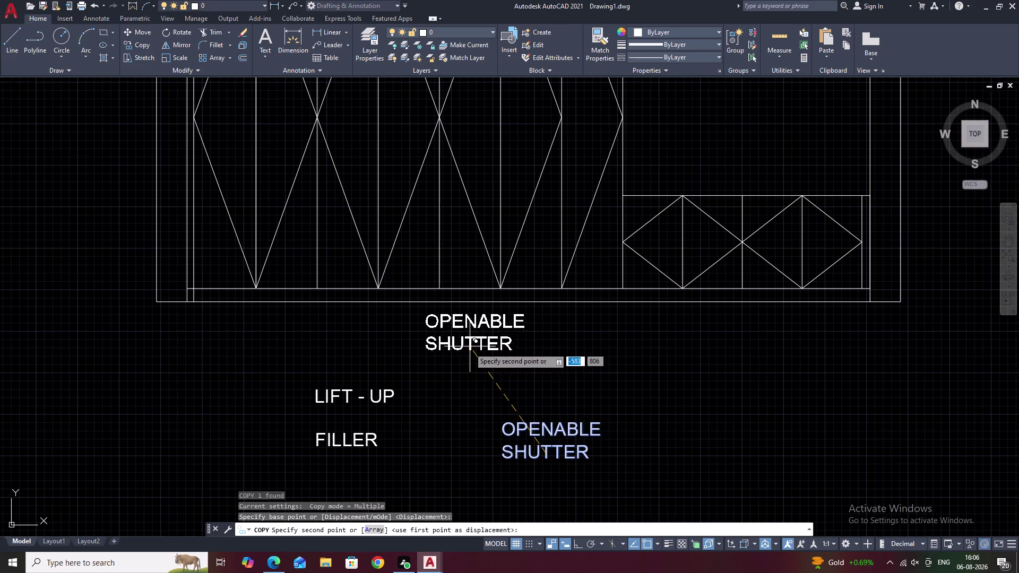
scroll(down, 3)
middle_drag(497, 378, 517, 395)
scroll(up, 3)
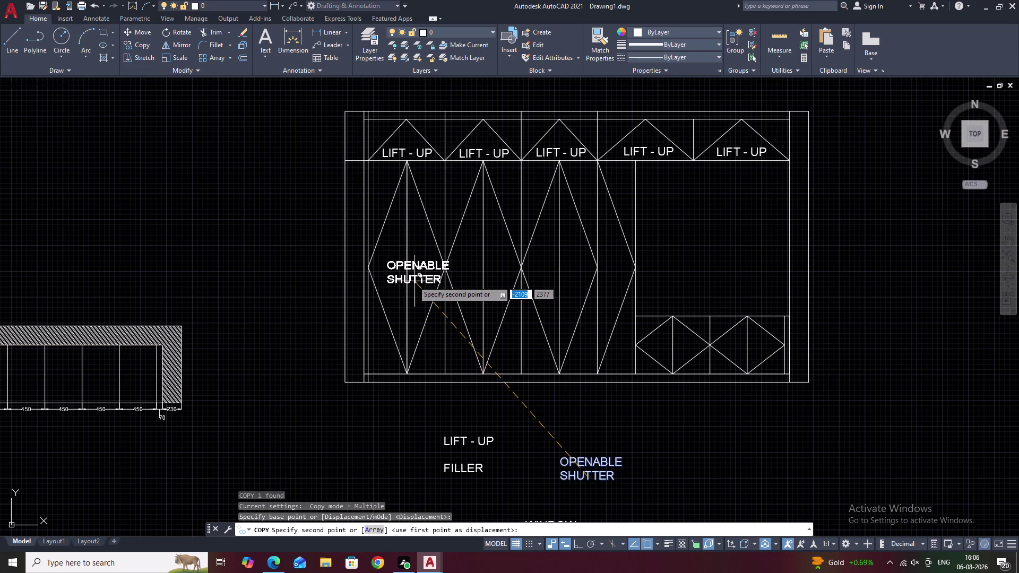
click(407, 280)
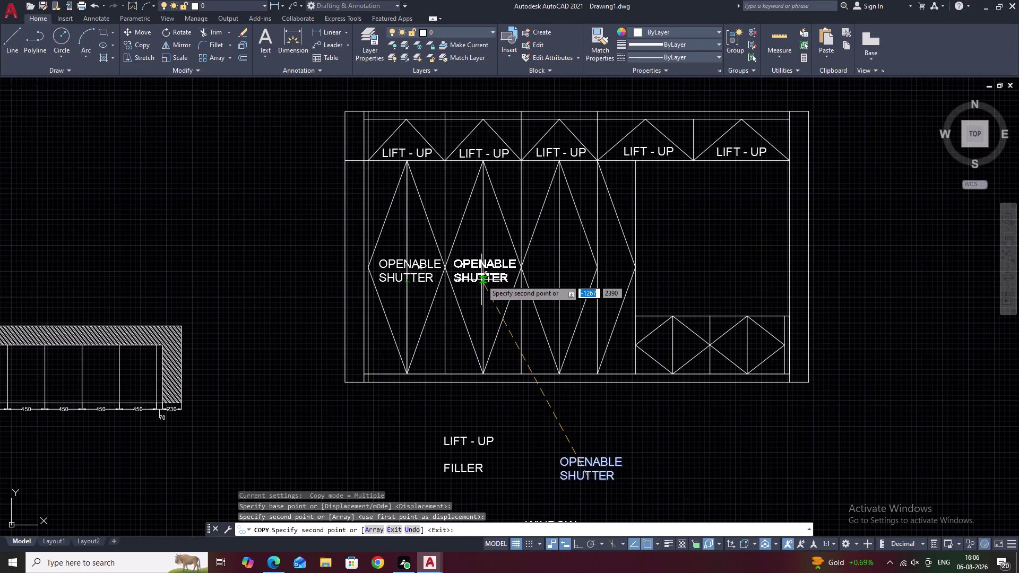
key(Escape)
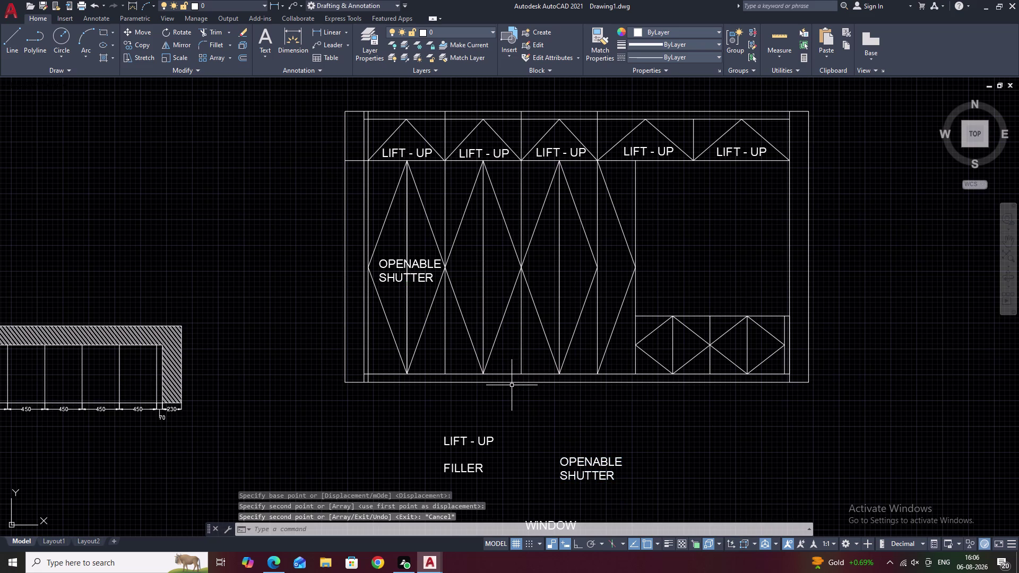
Undo the shutter copy and the WINDOW label, then open LIFT - UP for editing.
key(ctrl+z)
scroll(down, 3)
scroll(down, 3)
middle_drag(520, 387, 528, 400)
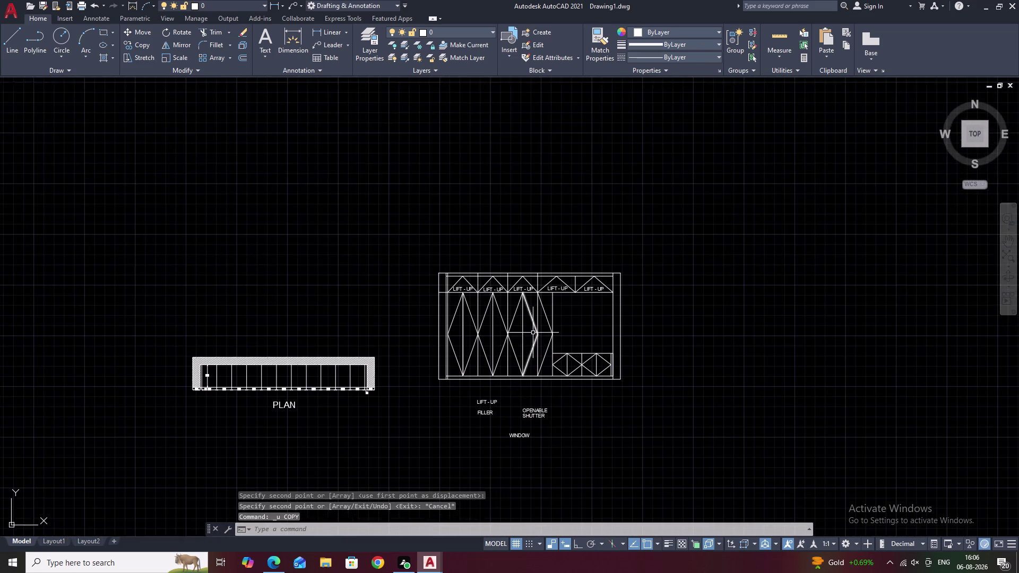
scroll(up, 3)
middle_drag(547, 336, 577, 228)
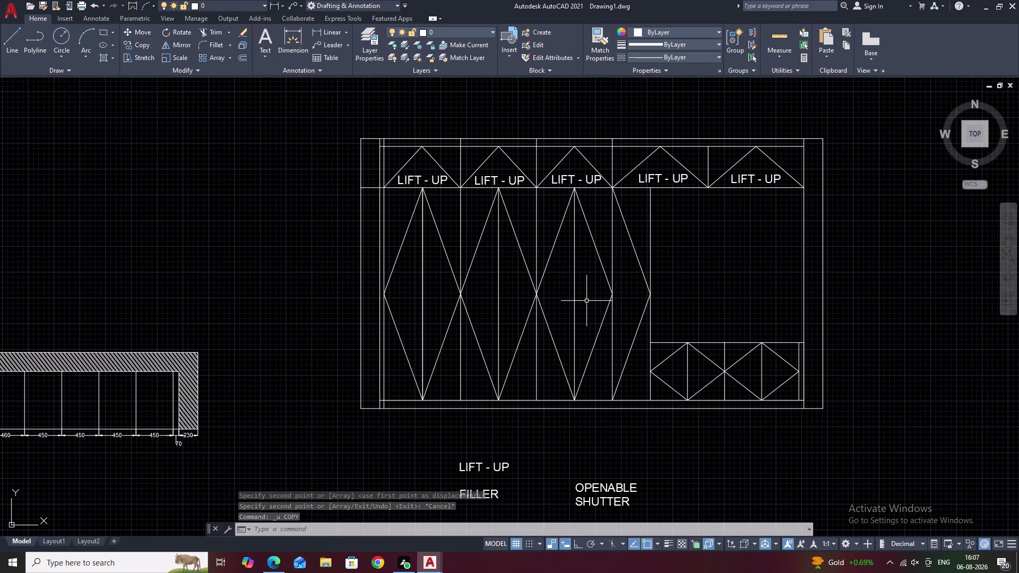
key(ctrl+z)
key(ctrl+z)
key(ctrl+z)
key(ctrl+z)
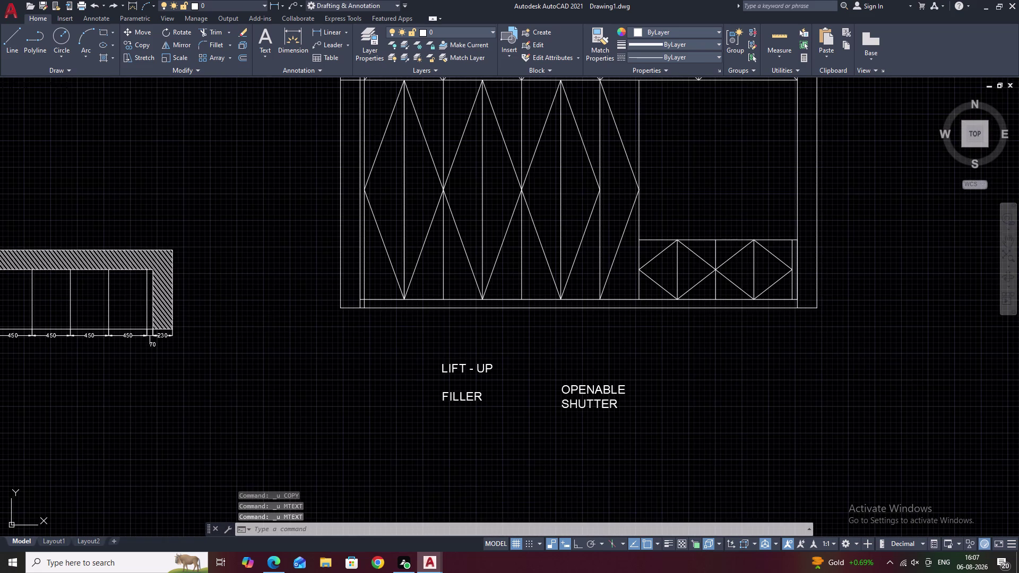
scroll(down, 3)
scroll(up, 3)
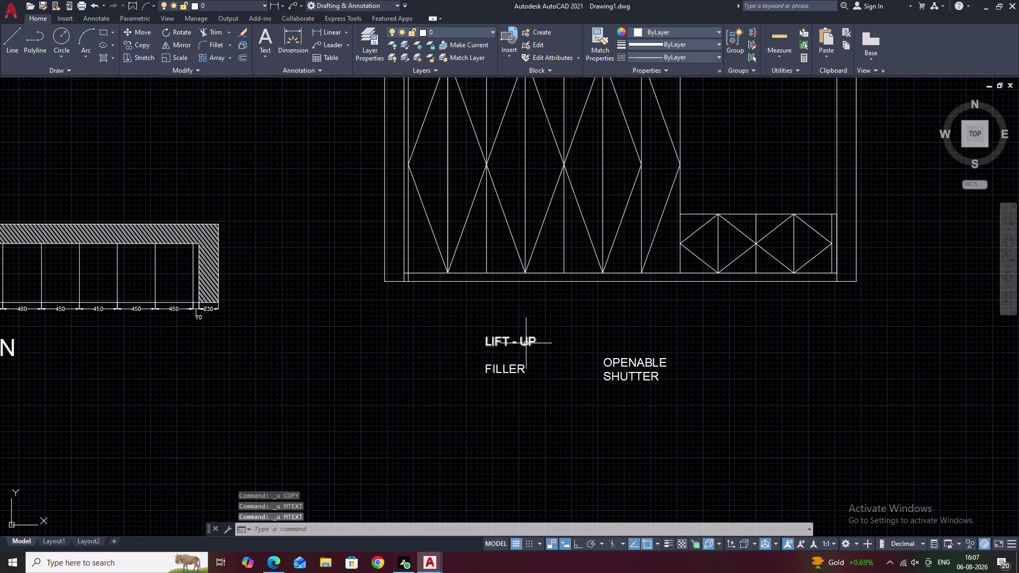
double_click(526, 343)
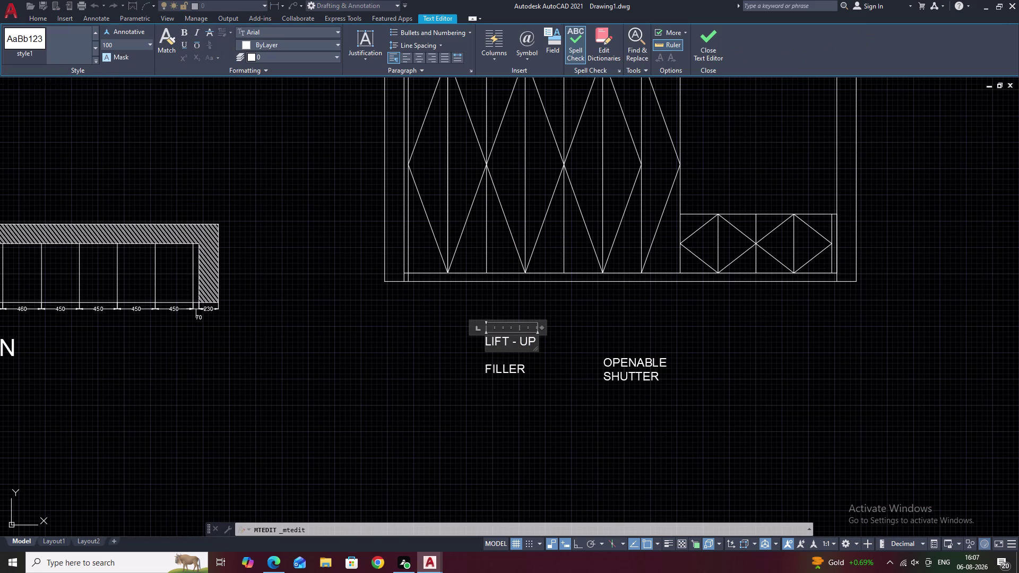
Check the LIFT - UP text height choices and exit editing unchanged.
click(124, 46)
click(150, 45)
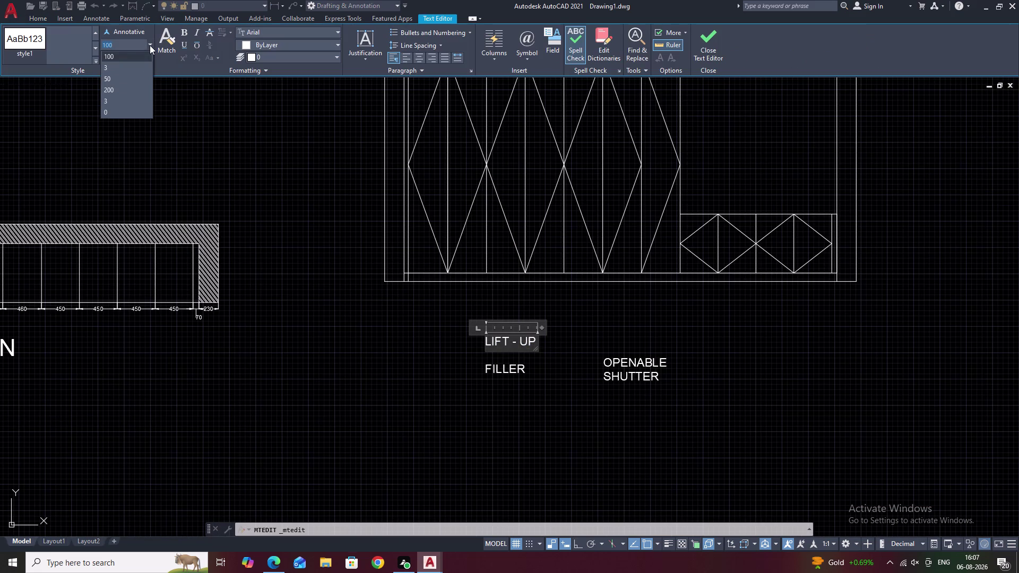
key(Escape)
key(Escape)
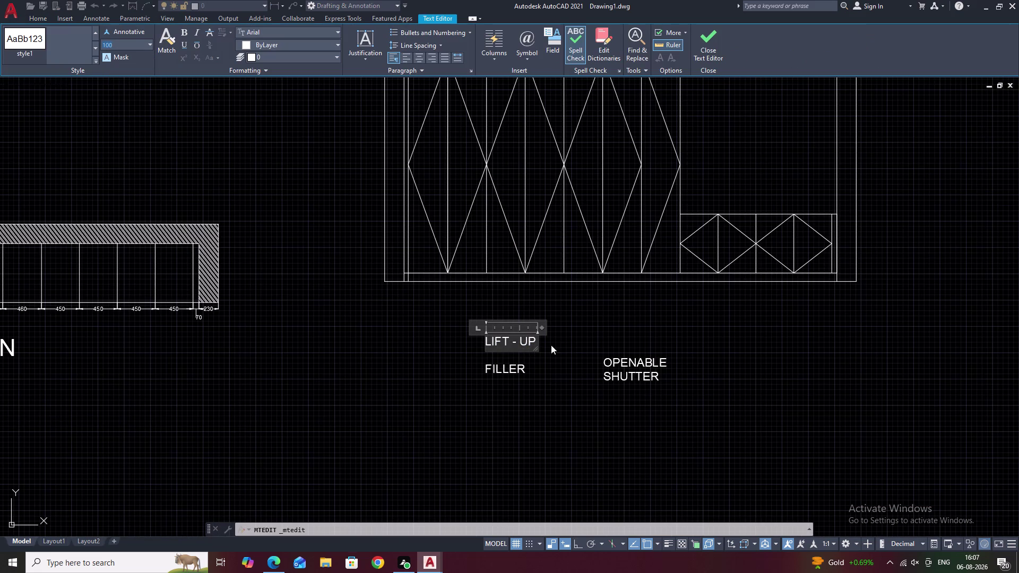
key(Escape)
key(Escape)
key(Escape)
key(Escape)
key(Escape)
key(Escape)
key(Escape)
click(535, 339)
key(Escape)
key(Escape)
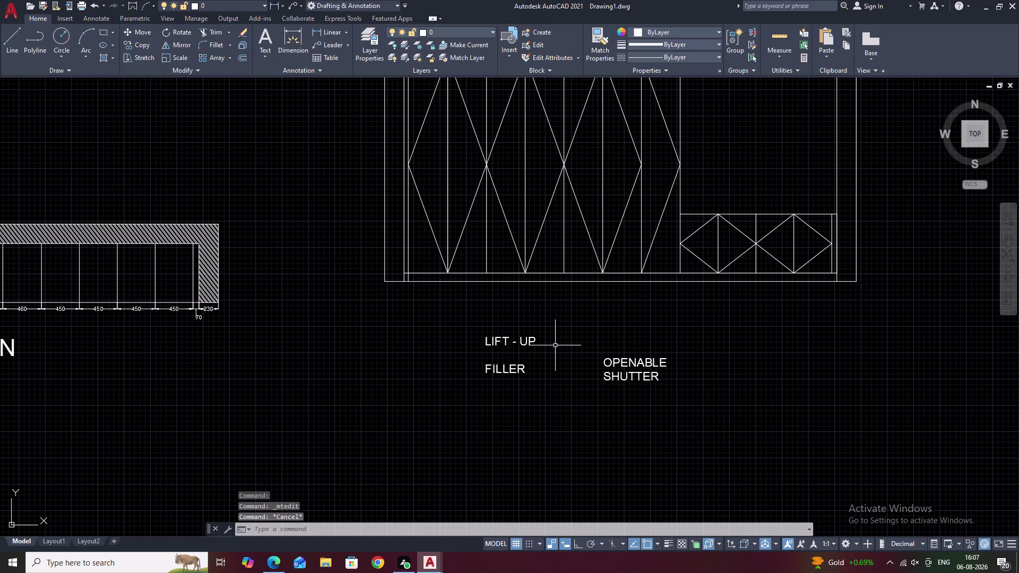
Open the Text Style settings with STYLE after cancelling a mistyped command.
key(t)
key(BackSpace)
text(STU)
key(space)
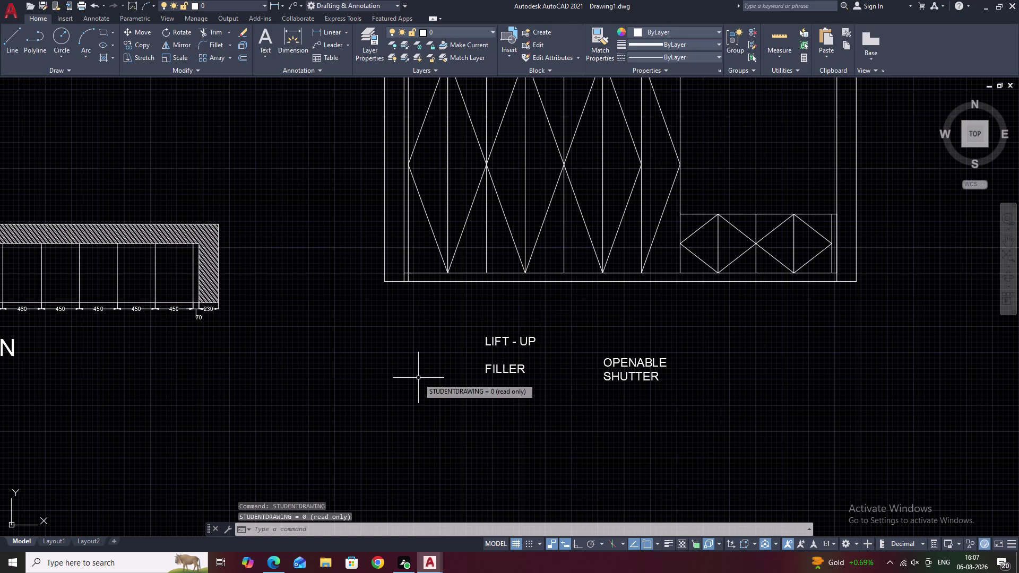
key(Escape)
text(ST)
text(Y)
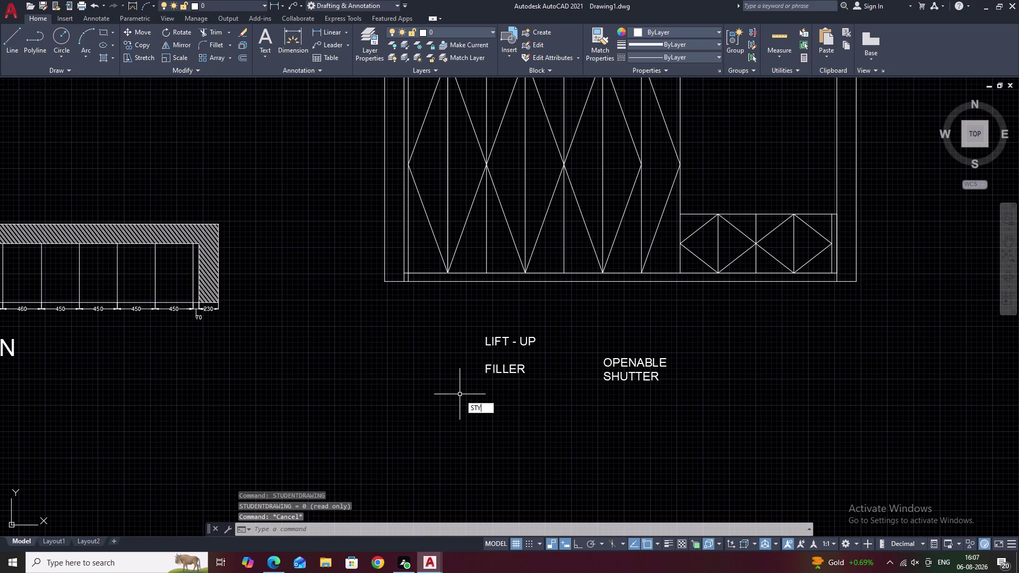
key(space)
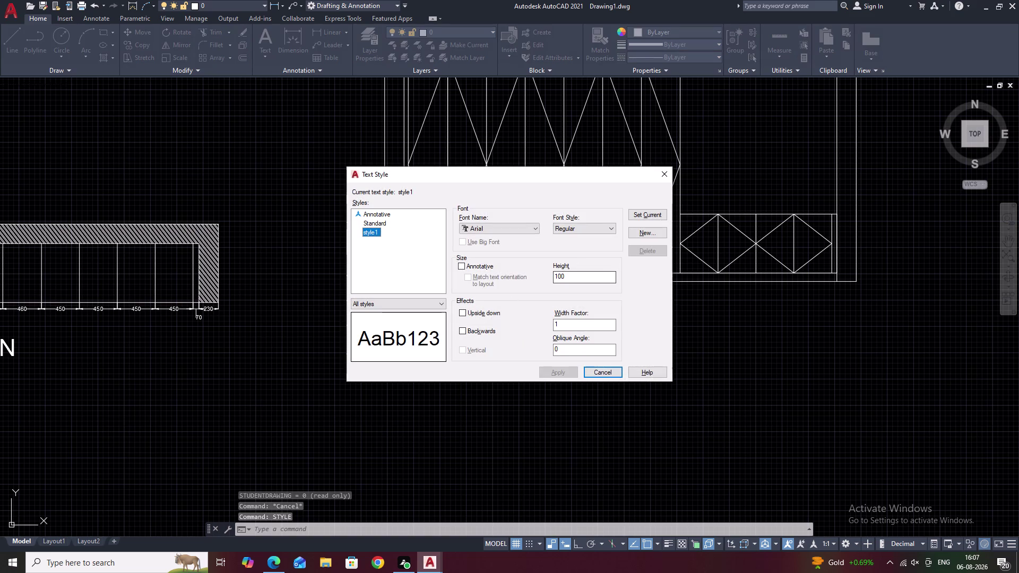
Set the style1 text height to 80, apply it, and close Text Style.
drag(576, 278, 535, 280)
key(BackSpace)
key(8)
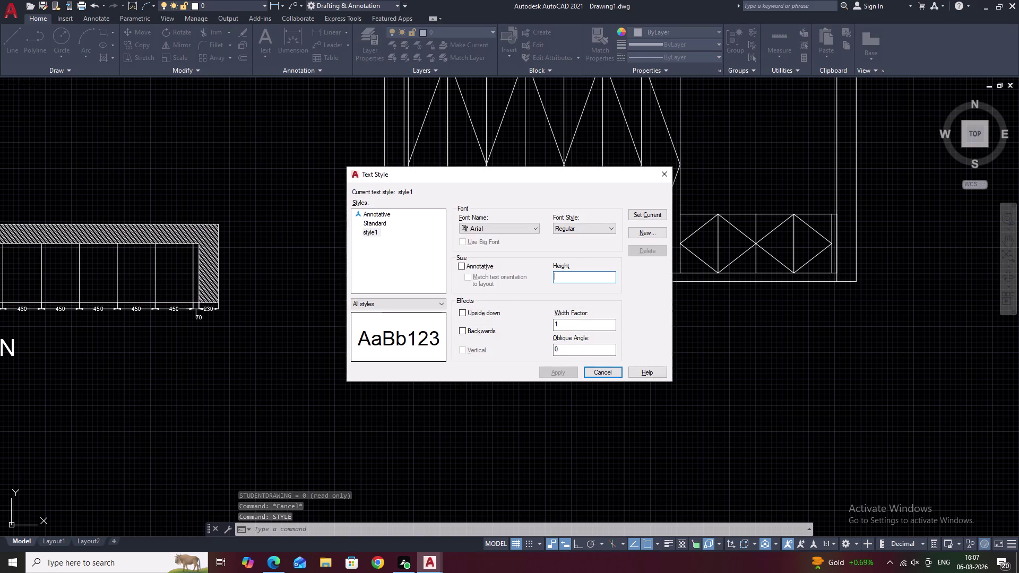
key(BackSpace)
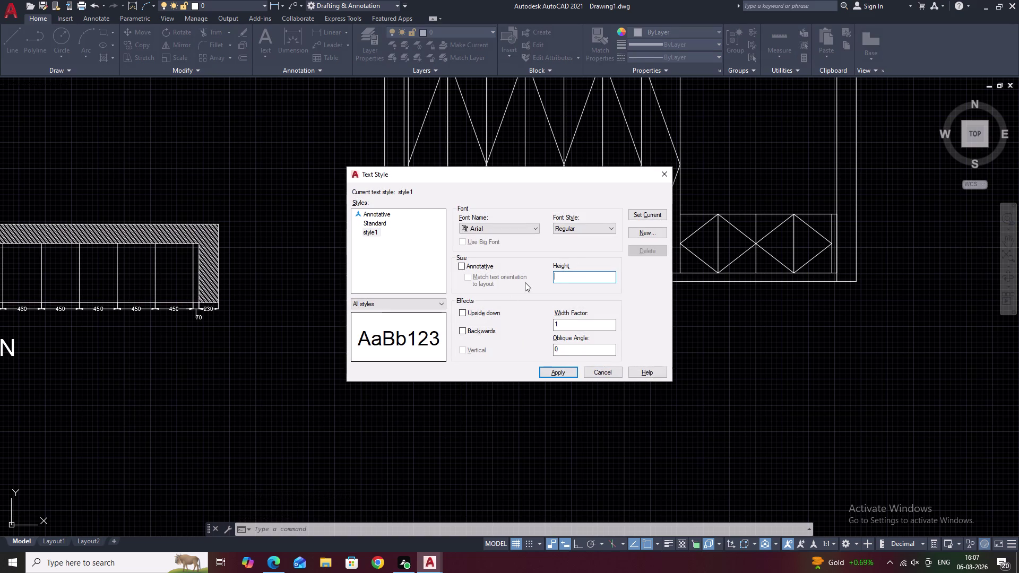
text(80)
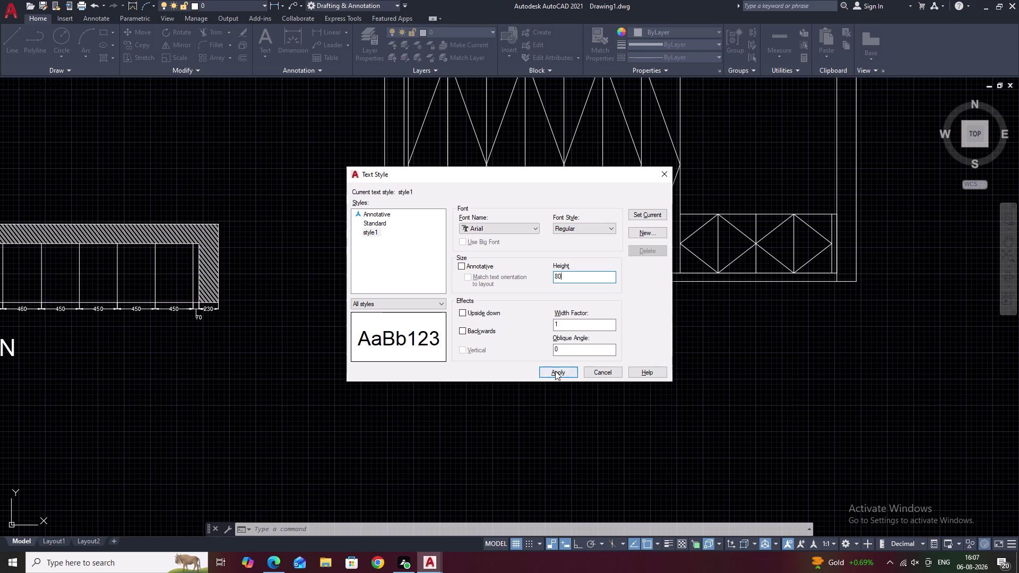
click(555, 371)
right_click(556, 371)
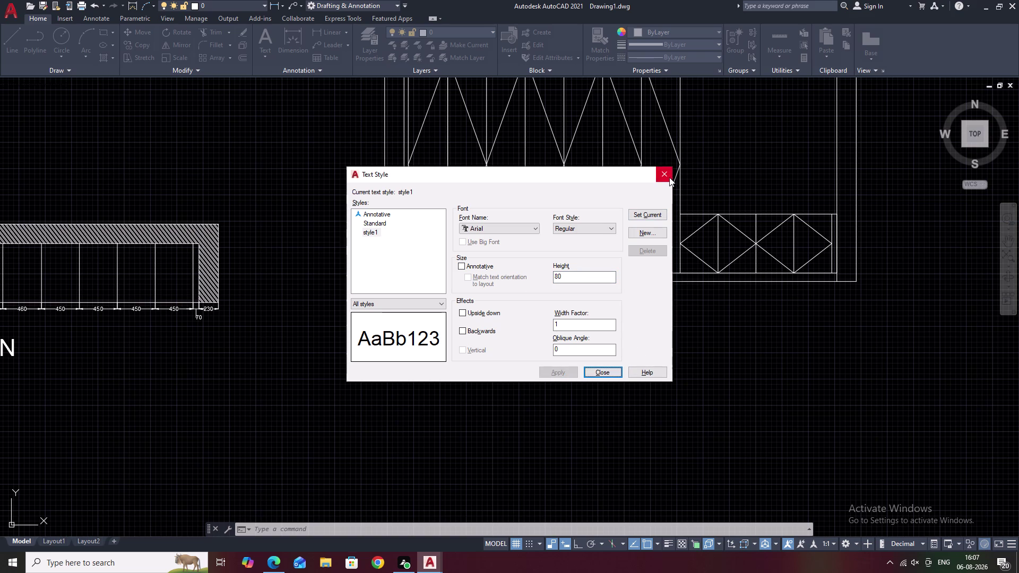
click(669, 177)
Draw a new multiline text box below the FILLER label.
text(T)
key(space)
drag(483, 417, 550, 428)
right_click(550, 428)
click(550, 428)
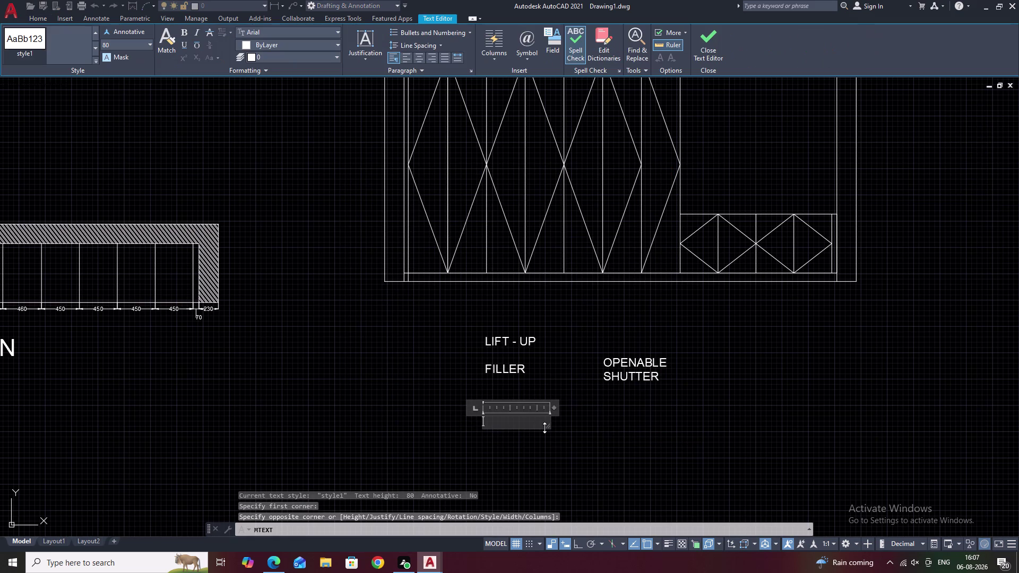
Enter 'LIFT -UP' in the new text box below FILLER.
key(l)
key(o)
key(BackSpace)
text(IF)
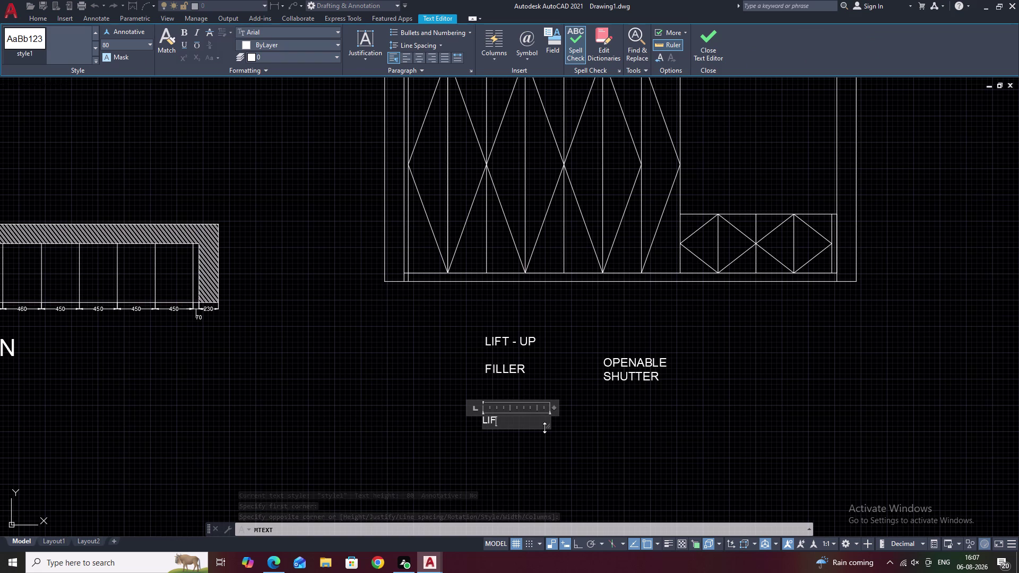
text(T)
key(space)
text(-)
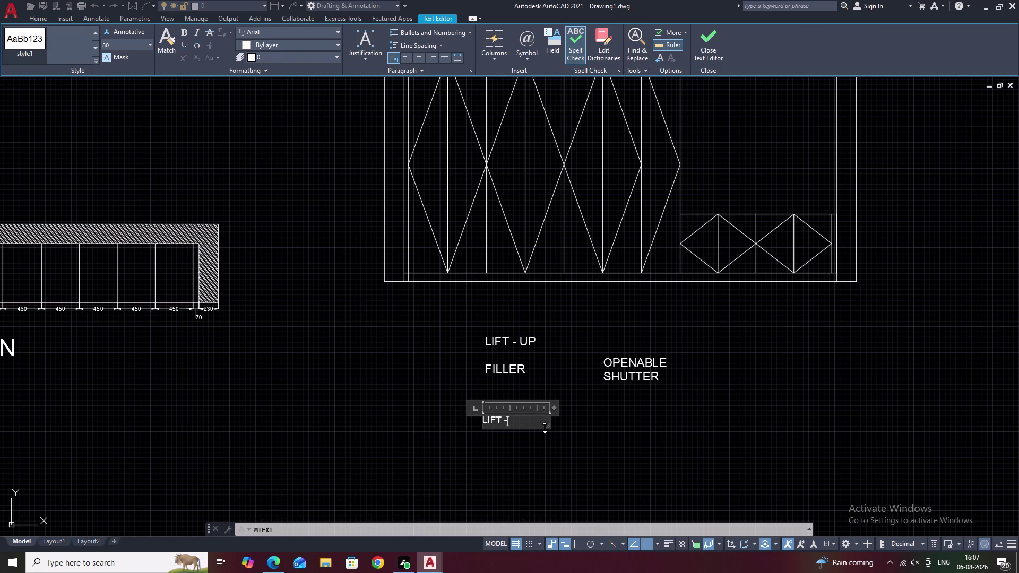
text(UP)
click(530, 449)
Erase the original LIFT - UP label.
click(530, 342)
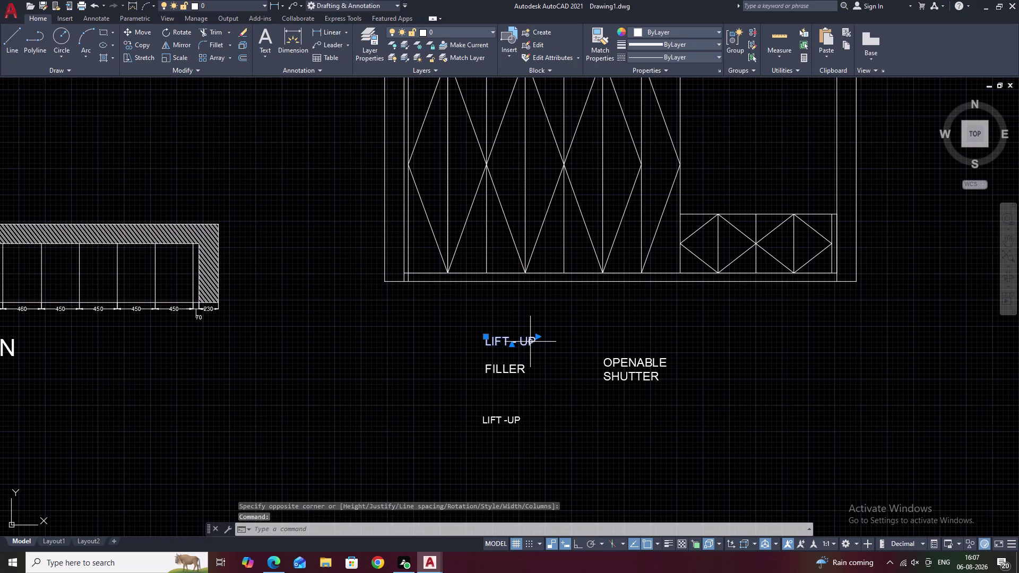
text(E)
key(space)
Change the FILLER label's text height to 80.
double_click(523, 370)
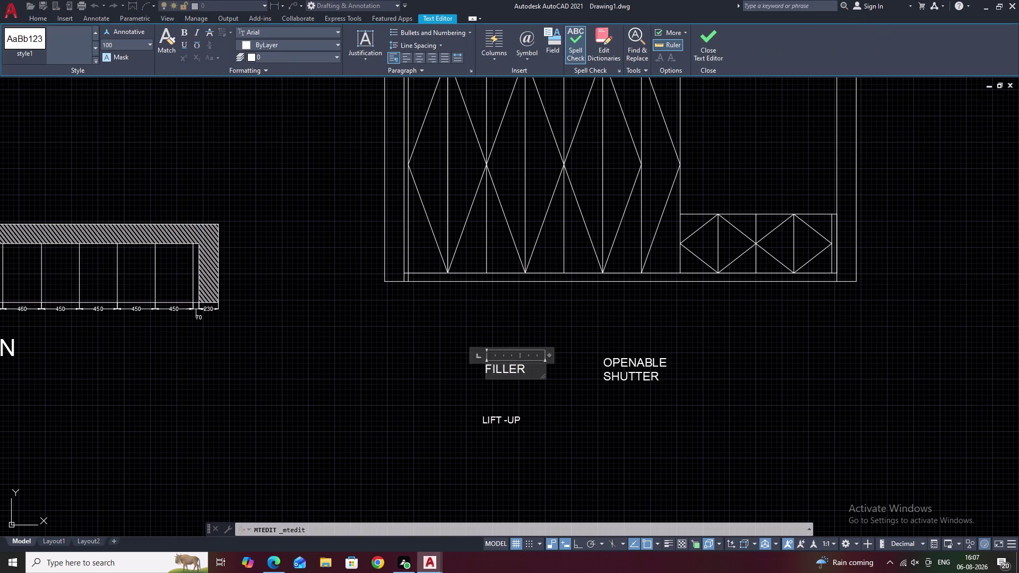
click(525, 370)
drag(525, 370, 466, 371)
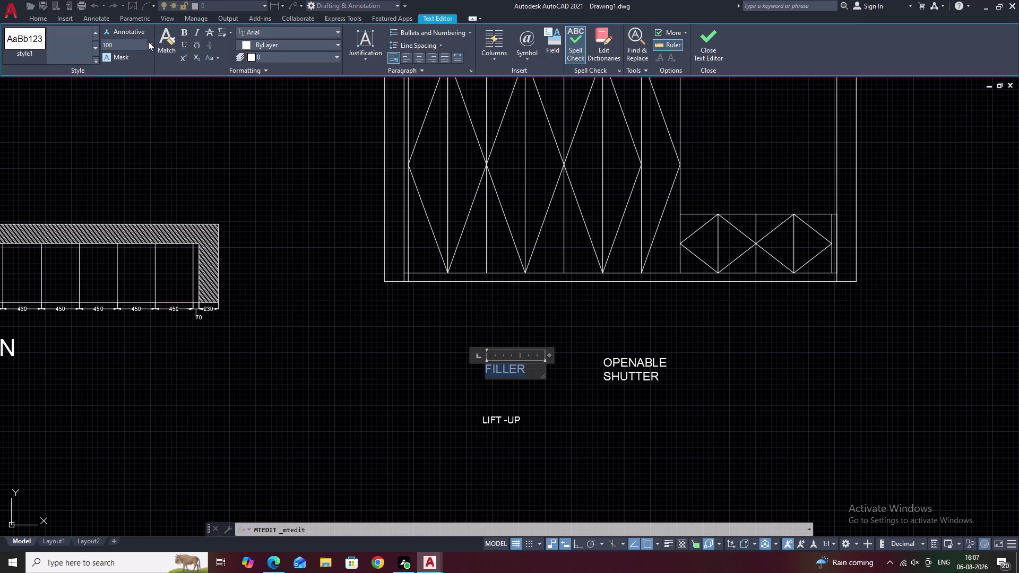
click(150, 44)
click(130, 56)
click(549, 394)
Change the OPENABLE SHUTTER label's text height to 80.
drag(670, 347, 664, 408)
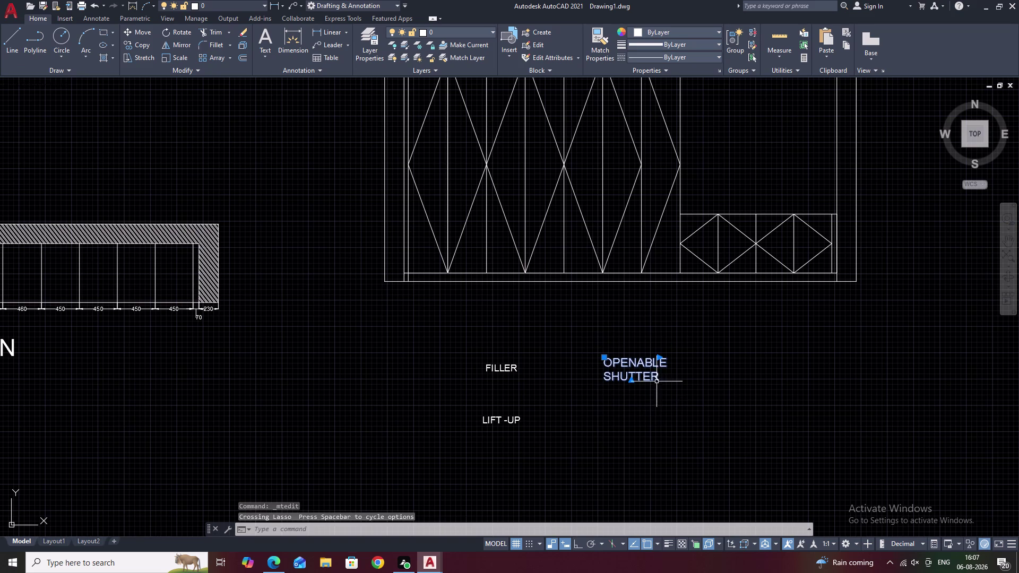
triple_click(656, 381)
drag(660, 379, 604, 359)
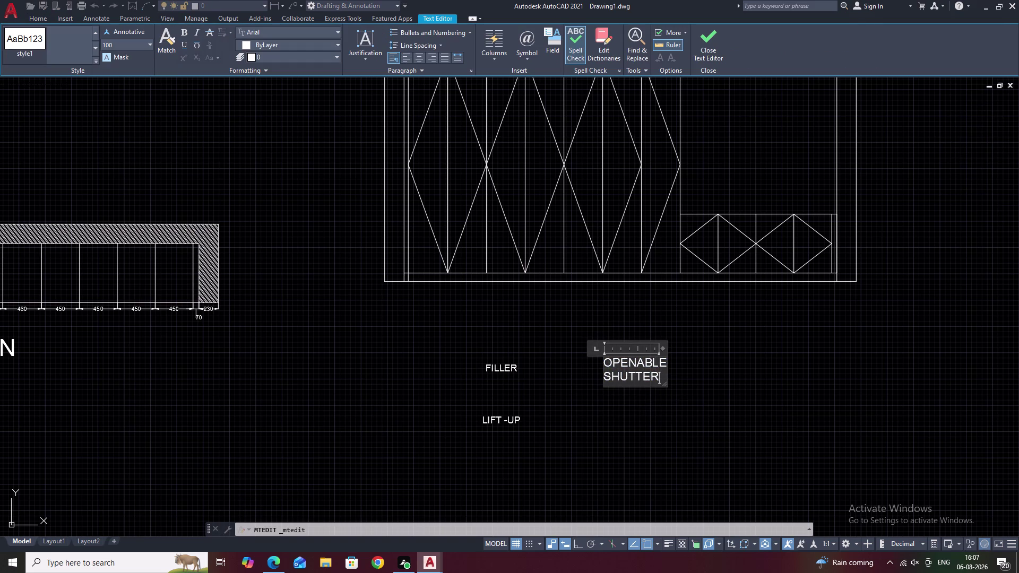
drag(604, 359, 603, 359)
drag(657, 378, 594, 359)
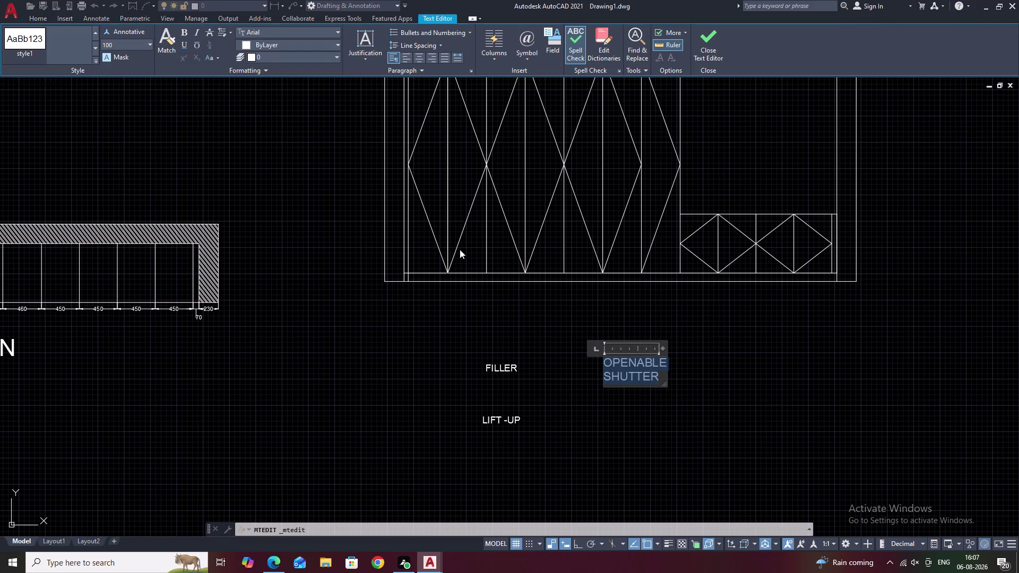
click(148, 44)
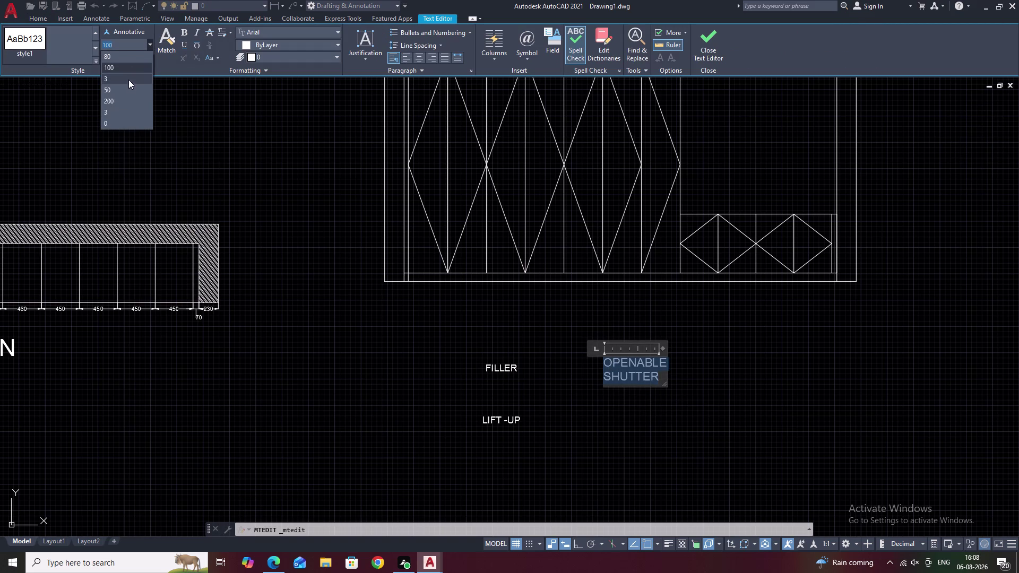
click(127, 57)
key(Escape)
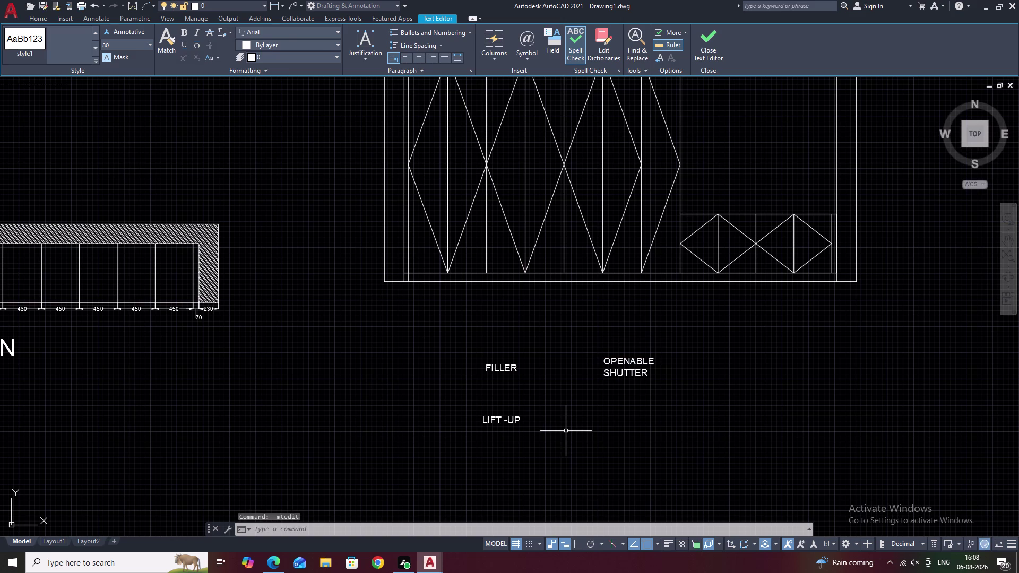
click(501, 420)
click(506, 423)
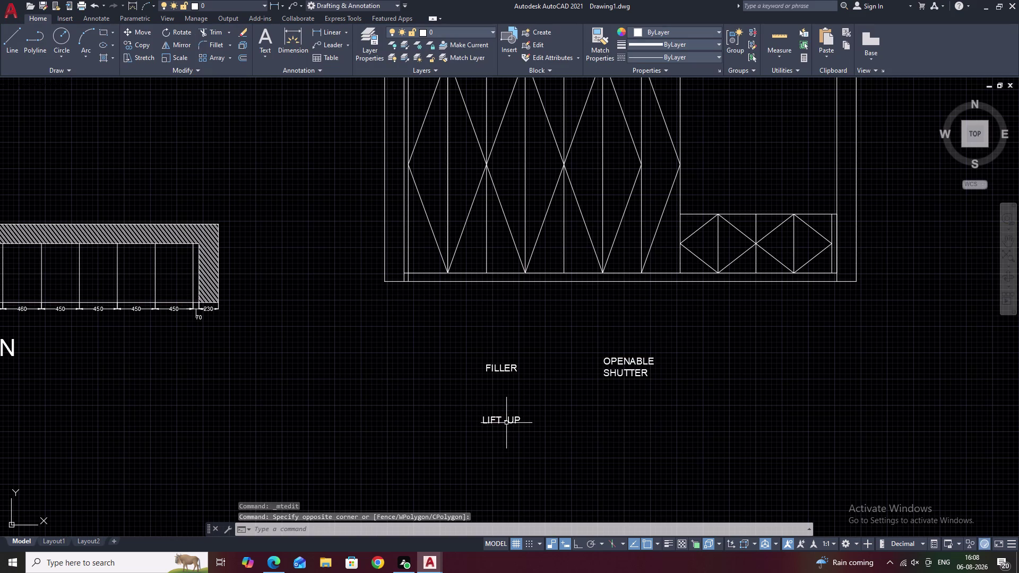
Start a COPY of the new LIFT -UP label from a base point on it.
drag(513, 412, 518, 440)
text(C)
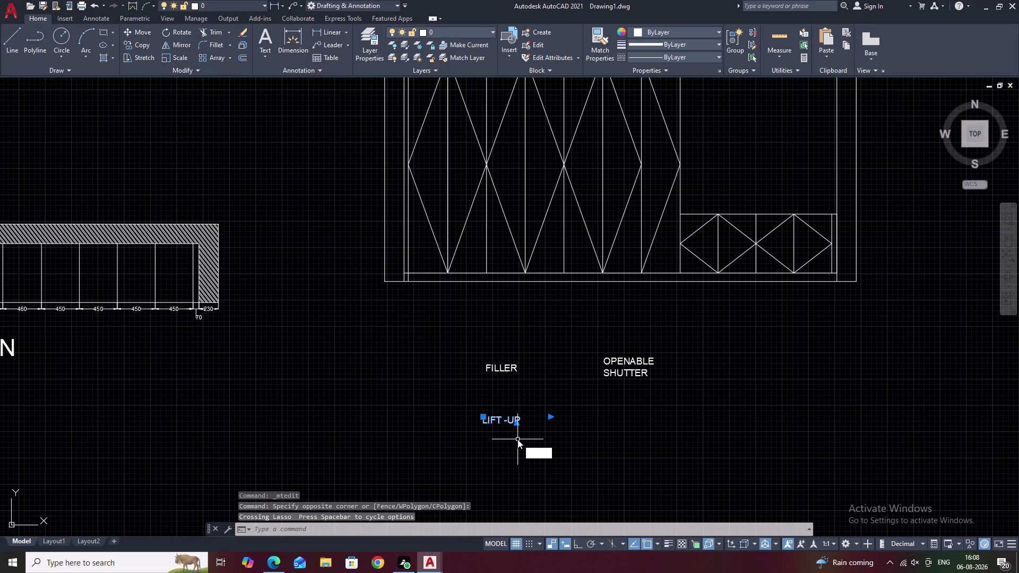
text(O)
key(space)
scroll(up, 3)
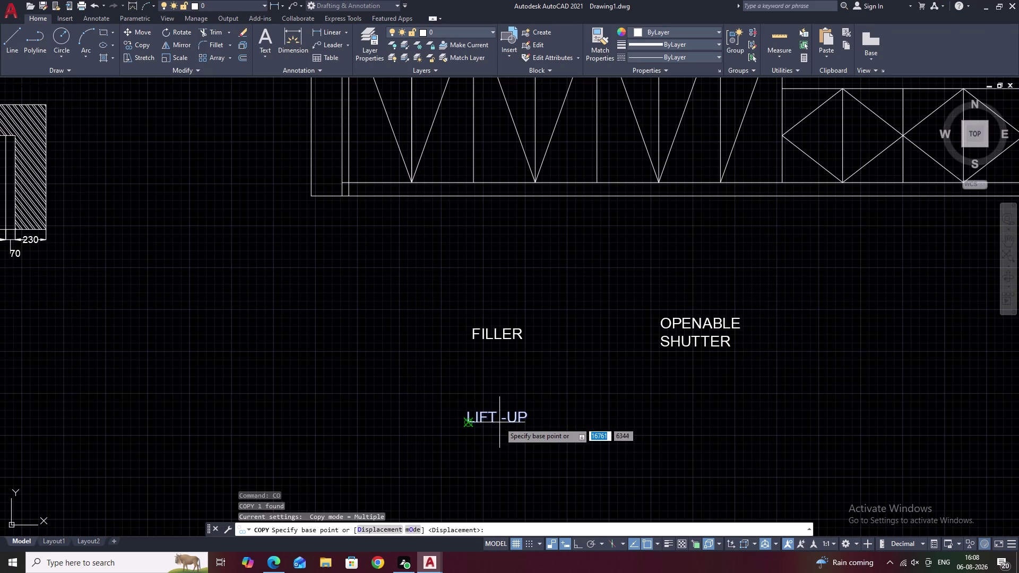
scroll(up, 3)
click(478, 422)
Place three LIFT -UP copies into the upper shutter panels.
scroll(down, 3)
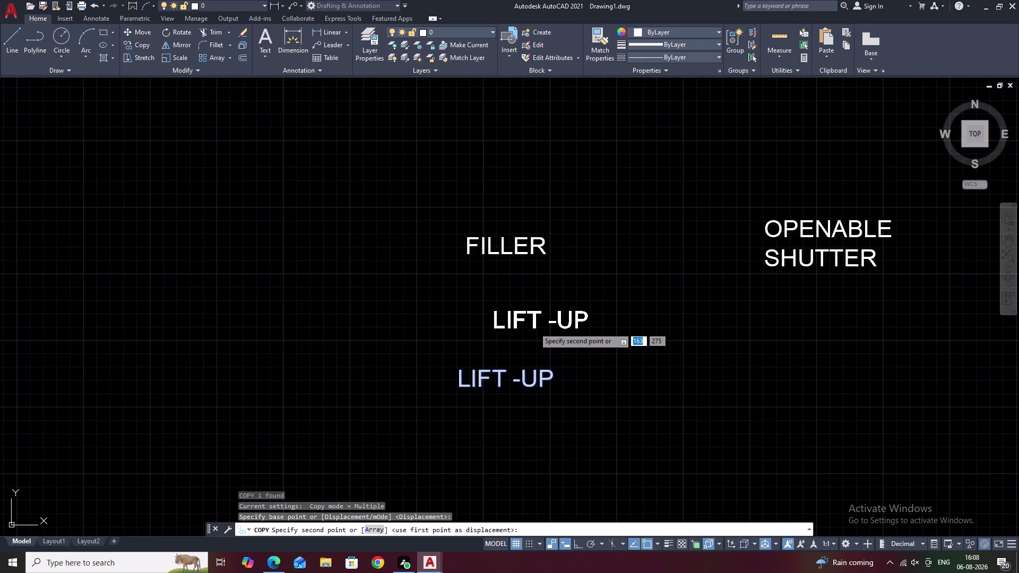
middle_drag(550, 303, 452, 531)
middle_drag(457, 227, 479, 500)
scroll(down, 3)
scroll(up, 3)
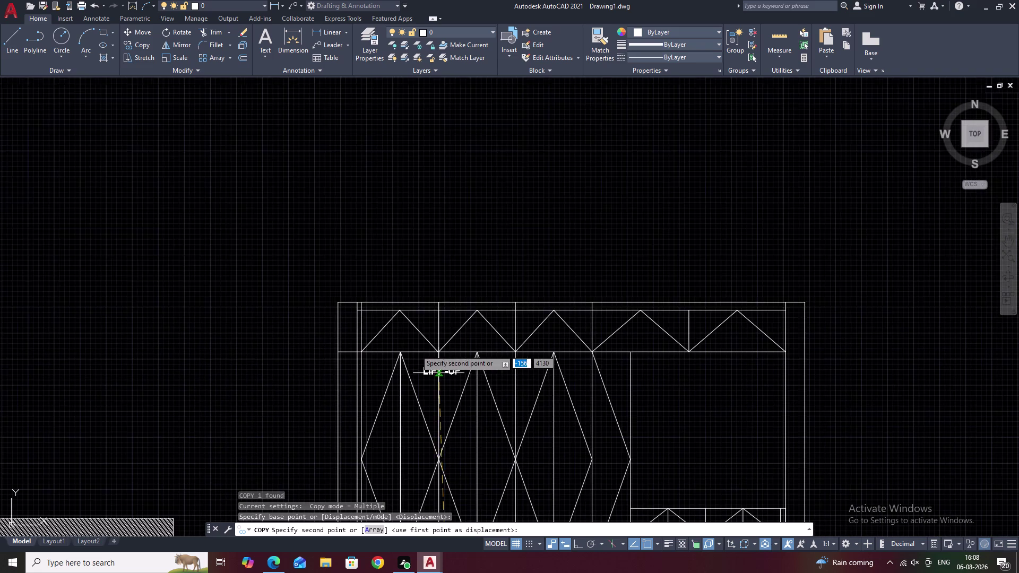
click(352, 322)
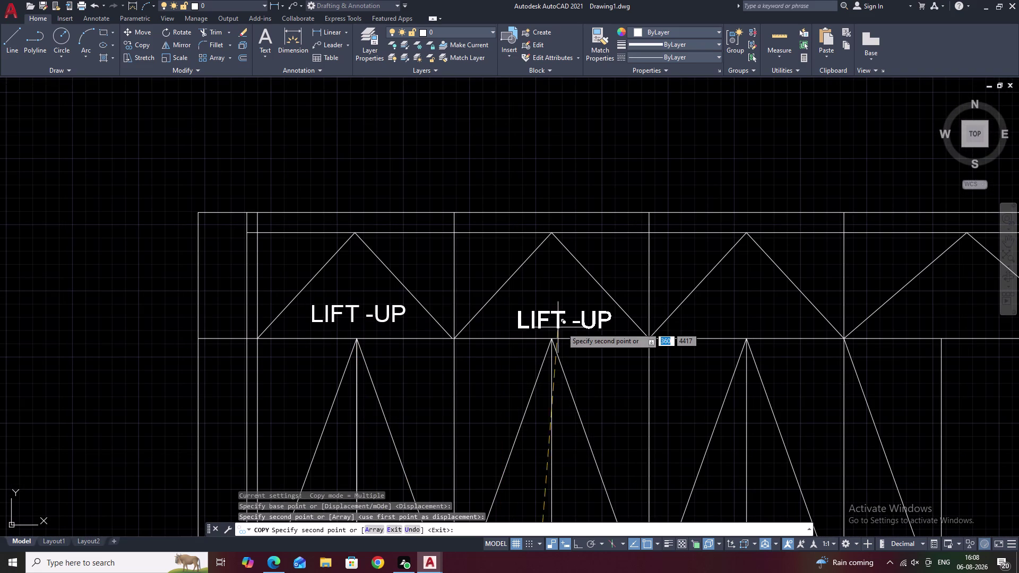
click(555, 323)
middle_drag(616, 337, 292, 345)
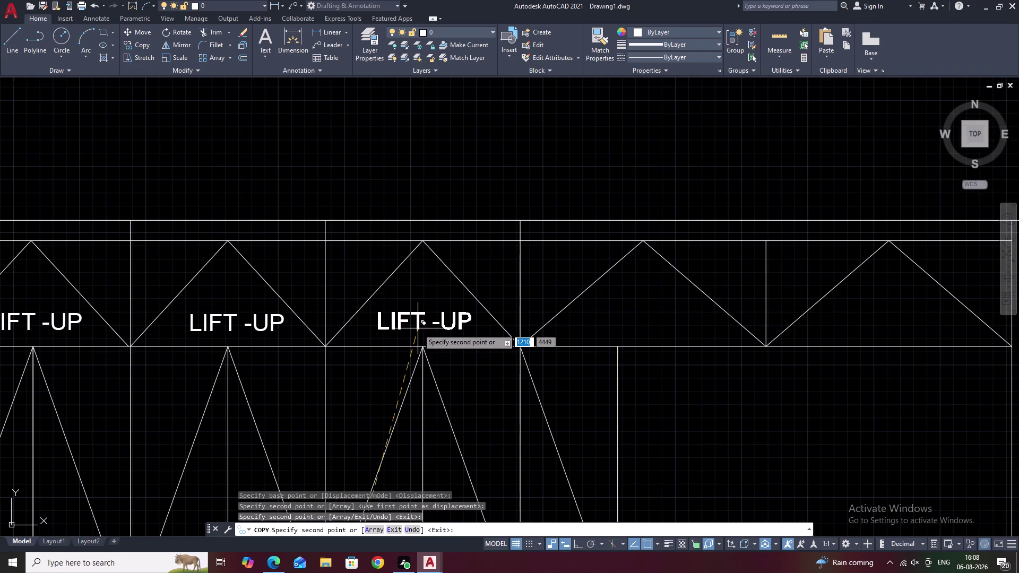
click(418, 329)
right_click(417, 329)
click(457, 332)
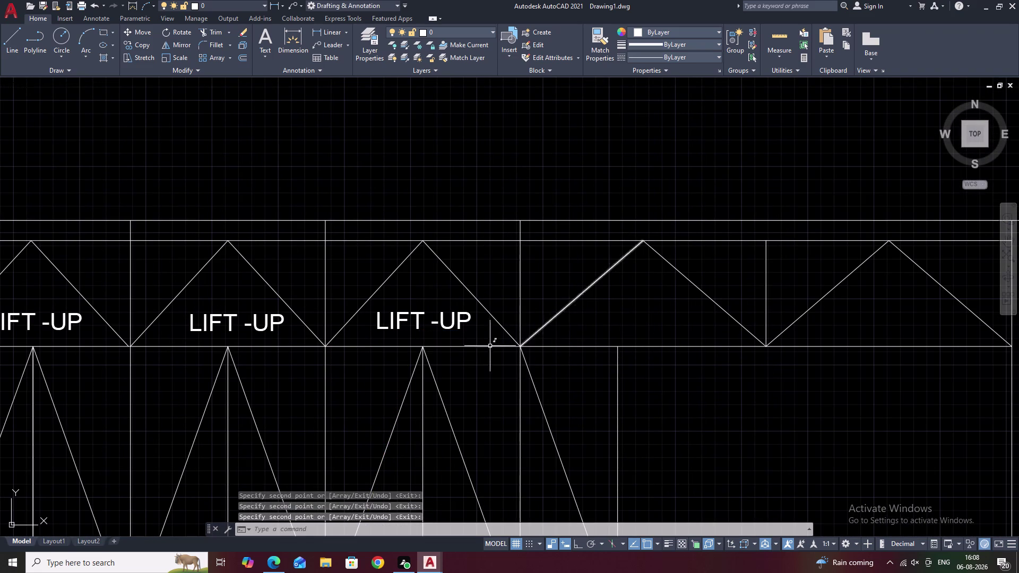
middle_drag(382, 377, 372, 382)
click(397, 324)
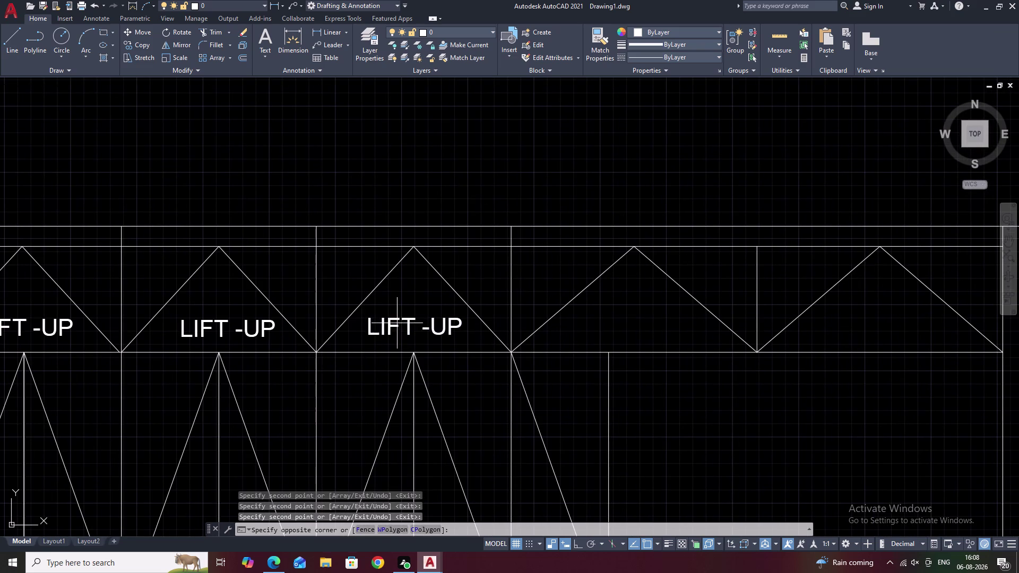
Copy a LIFT-UP label into the neighbouring top shutter panel.
click(378, 329)
text(C)
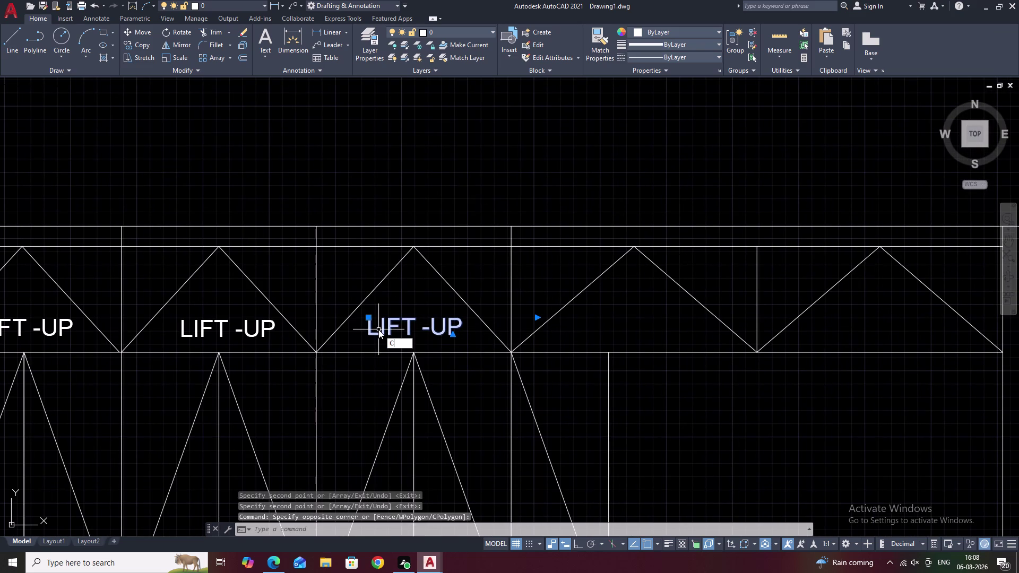
text(O)
key(space)
click(407, 333)
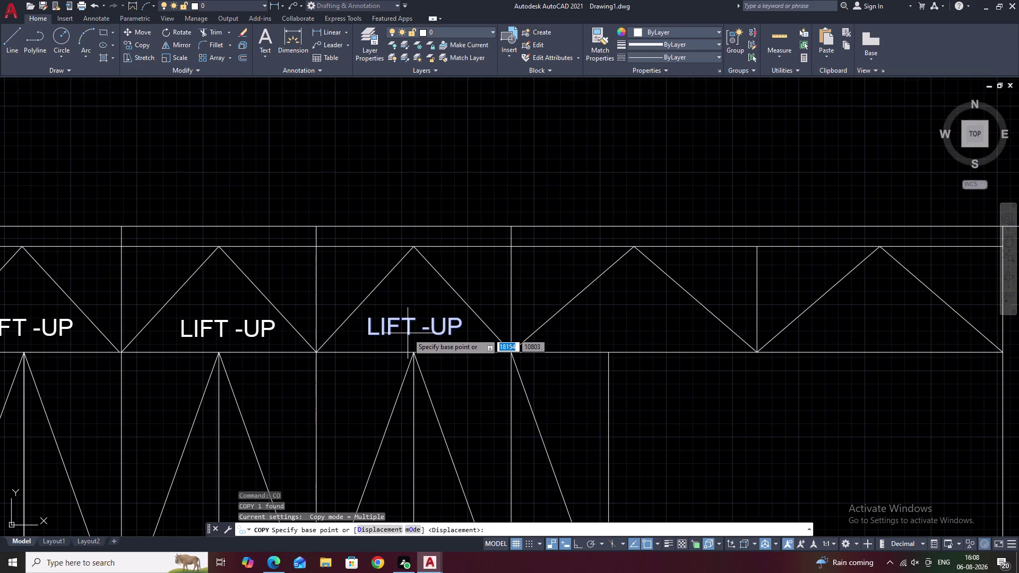
click(631, 332)
middle_drag(657, 349, 376, 372)
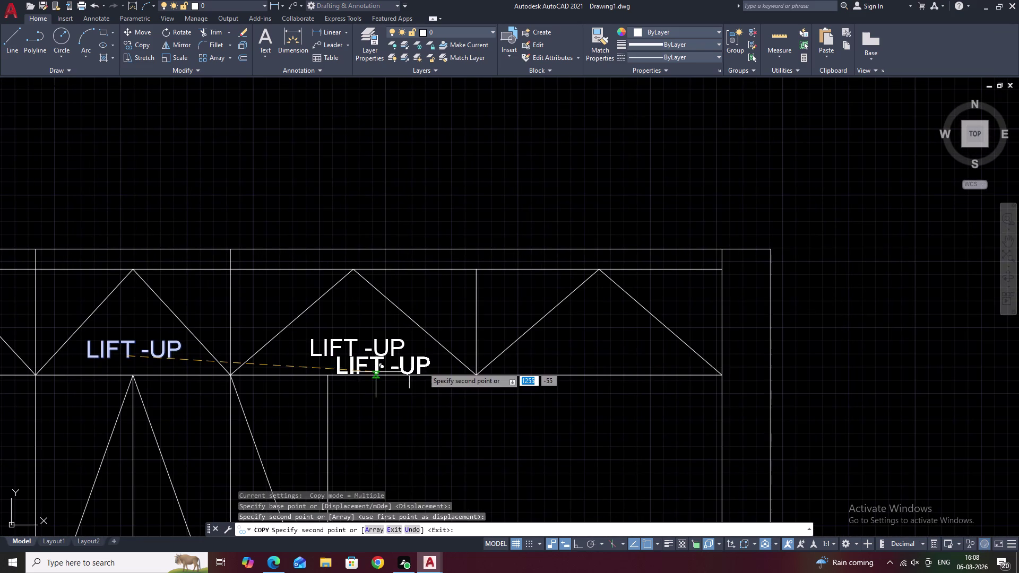
click(596, 355)
End the copy and view the whole cabinet with the loose labels below.
scroll(down, 3)
middle_drag(596, 404, 620, 331)
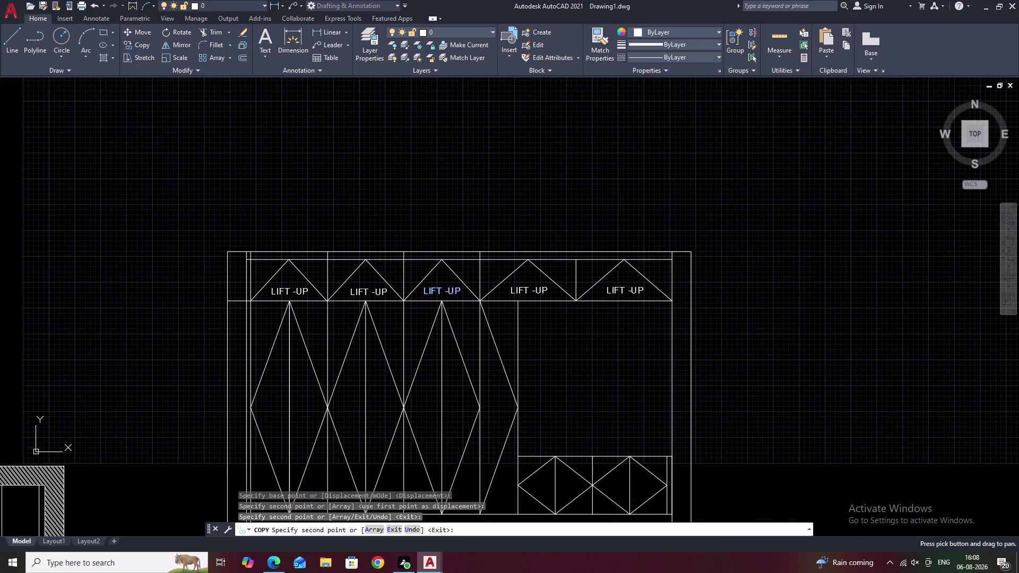
middle_drag(578, 359, 602, 310)
key(Escape)
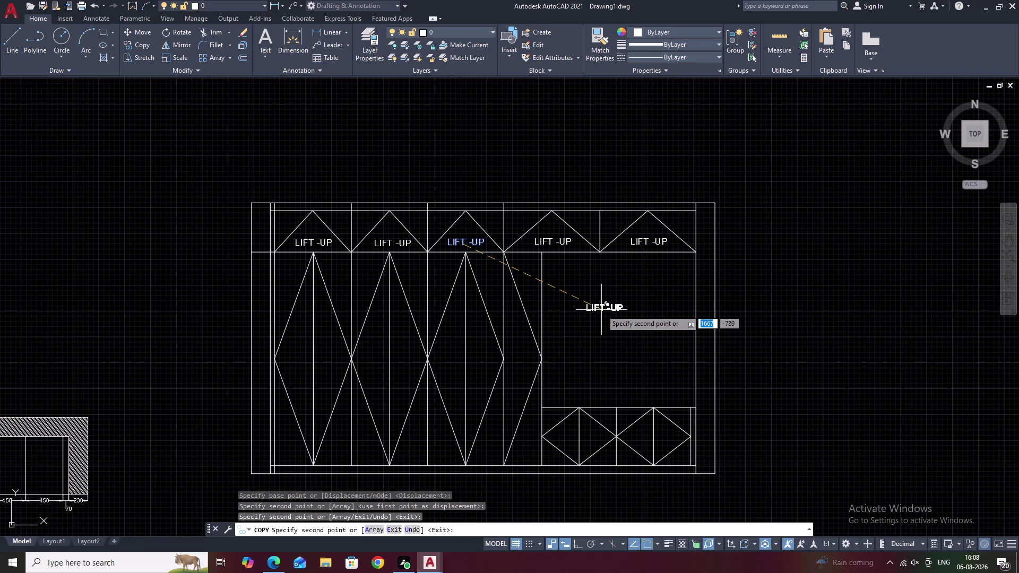
scroll(down, 3)
middle_drag(592, 349, 602, 303)
scroll(up, 3)
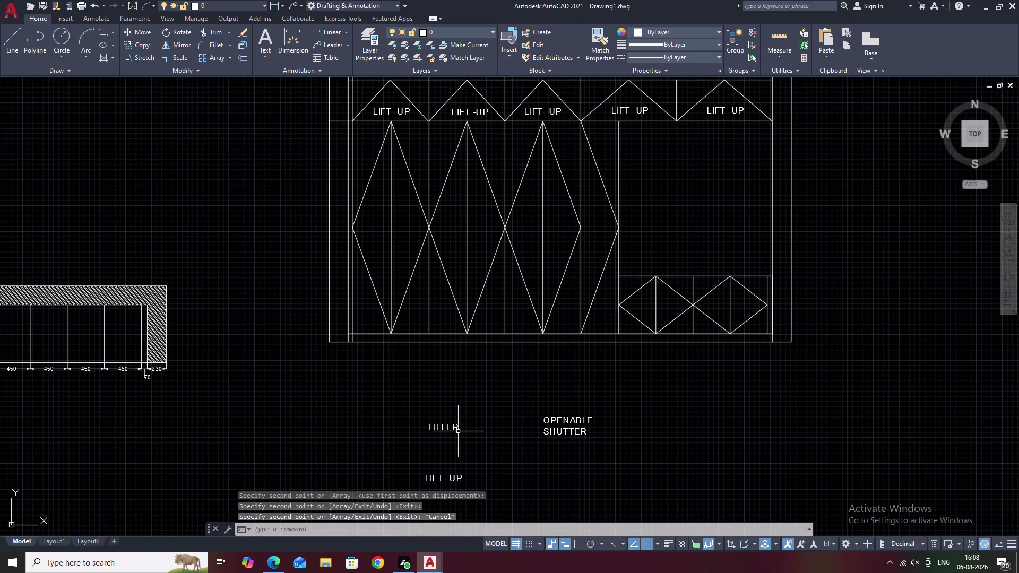
Start a COPY of the FILLER label from a base point on it.
click(451, 428)
text(CO)
key(space)
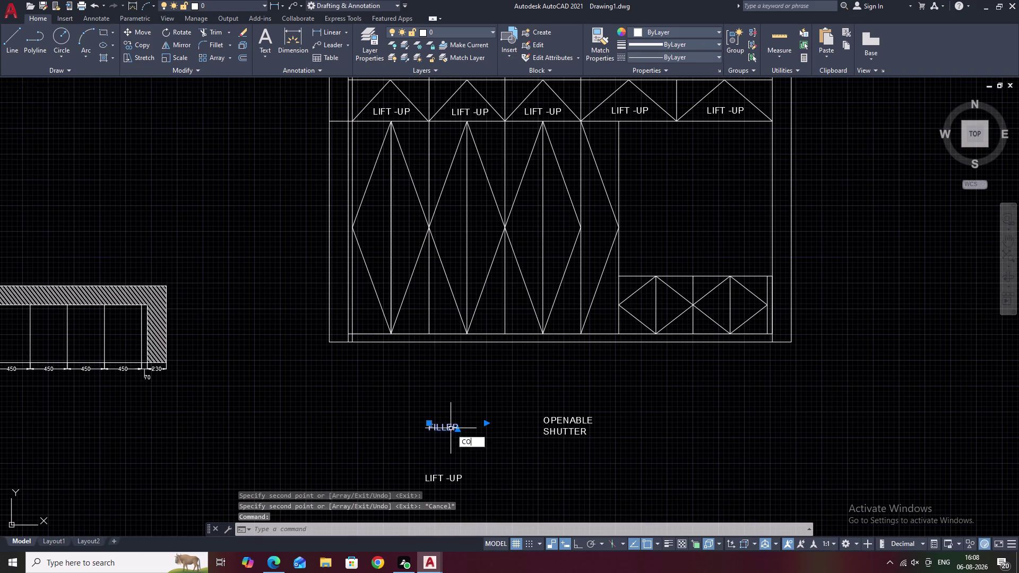
scroll(up, 3)
click(432, 437)
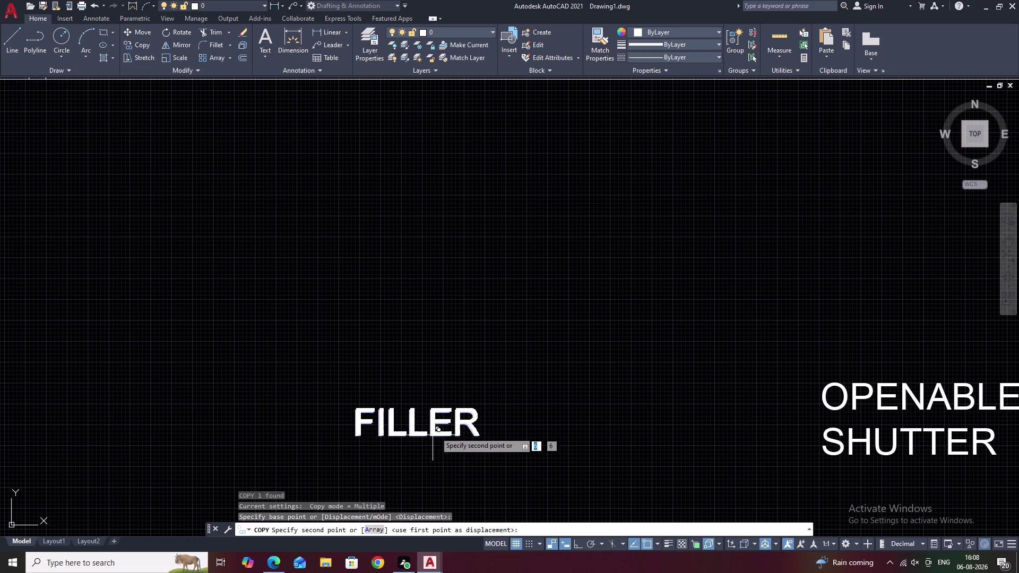
scroll(down, 3)
middle_drag(495, 352, 431, 481)
middle_drag(521, 208, 509, 313)
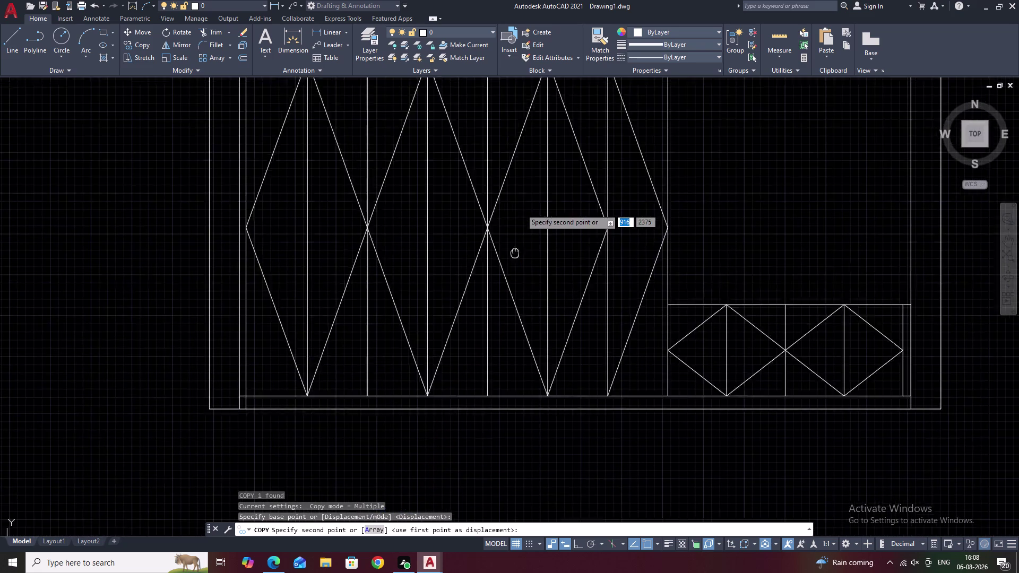
middle_drag(509, 314, 506, 562)
Place two FILLER copies in the top filler strip.
scroll(up, 3)
scroll(up, 3)
middle_drag(343, 420, 681, 343)
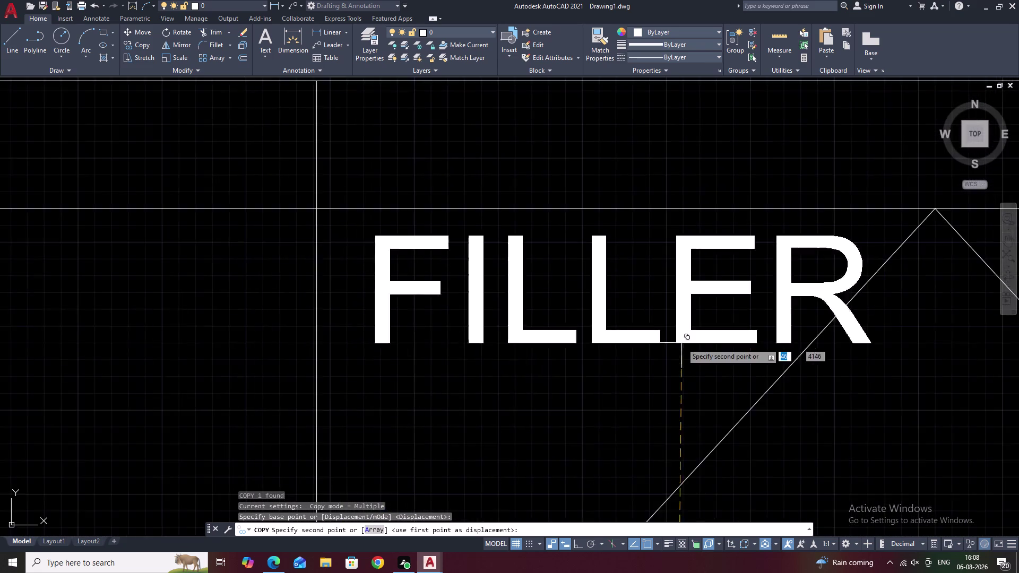
scroll(down, 3)
middle_drag(569, 333, 595, 350)
scroll(up, 3)
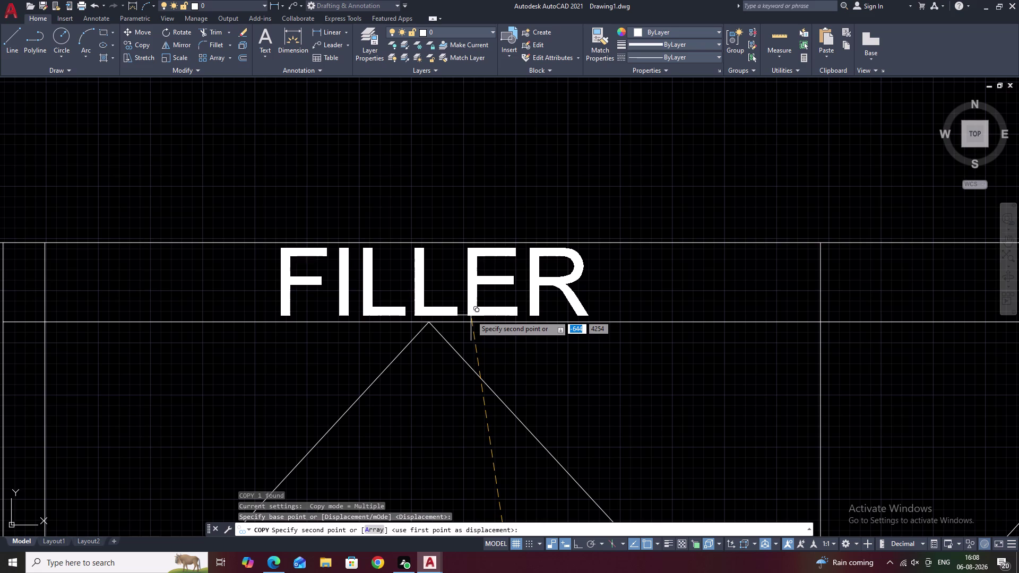
click(471, 315)
scroll(down, 3)
middle_drag(787, 364, 245, 374)
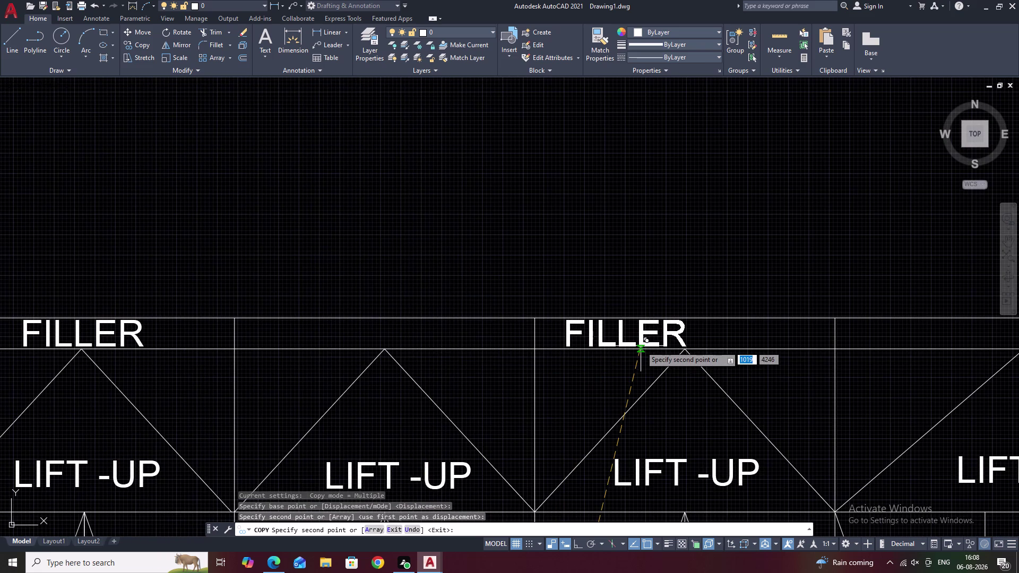
click(641, 346)
right_click(641, 346)
scroll(down, 3)
click(668, 354)
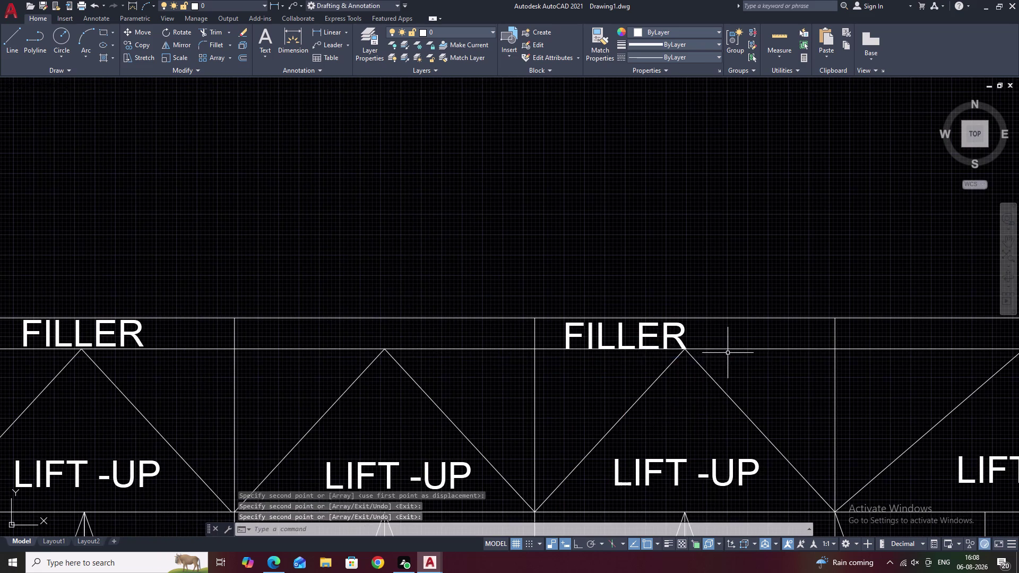
Start another copy from one of the placed FILLER labels.
scroll(down, 3)
middle_drag(734, 354, 533, 370)
scroll(up, 3)
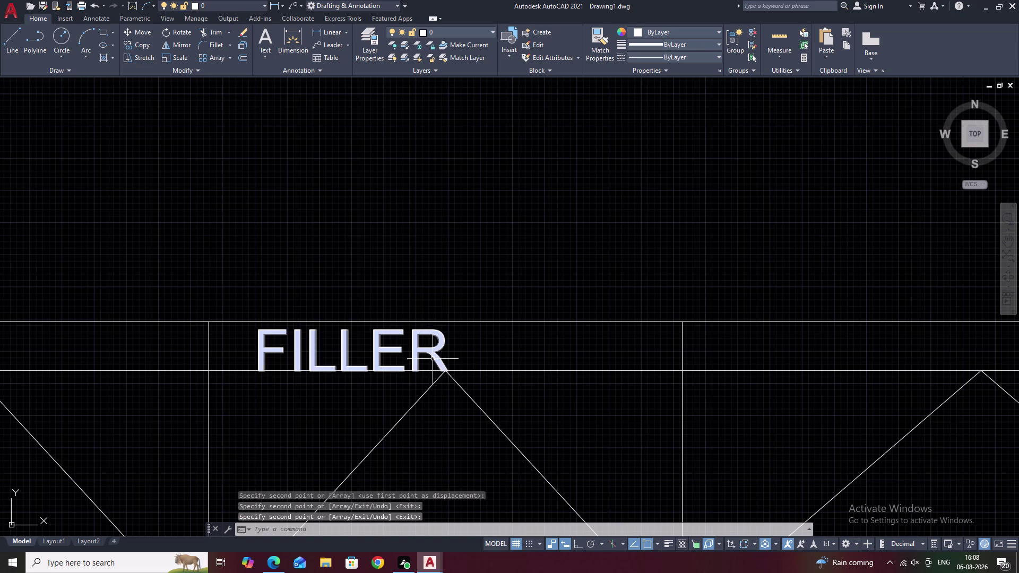
click(433, 359)
text(CO)
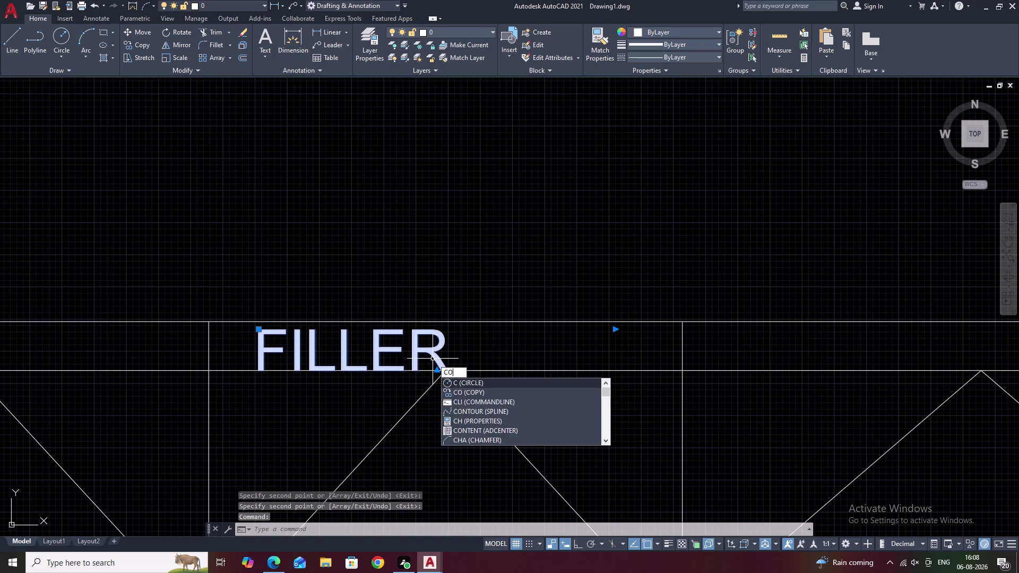
key(space)
click(392, 367)
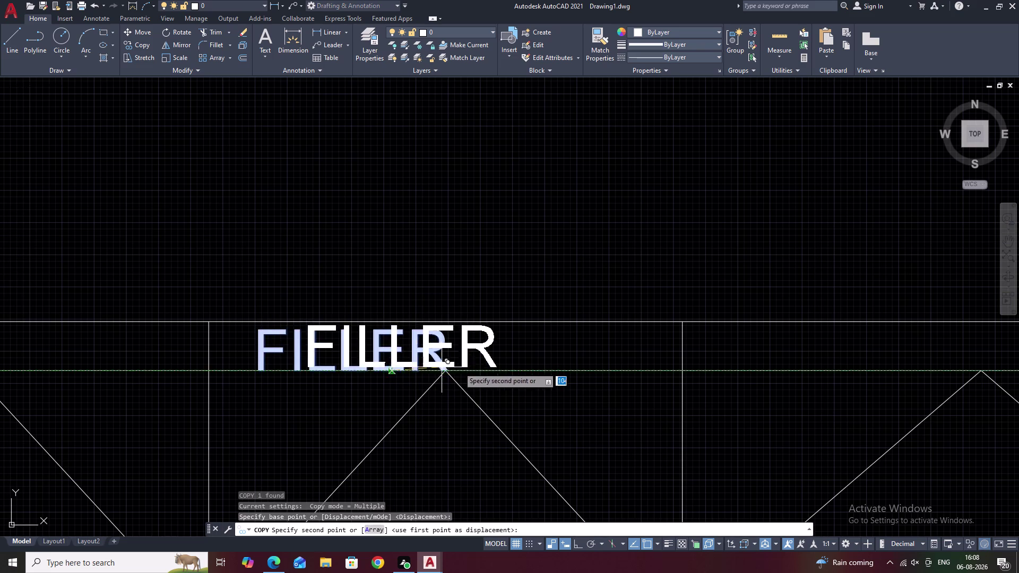
Place a further FILLER copy along the strip and cancel the copy.
scroll(down, 3)
middle_drag(813, 380, 337, 405)
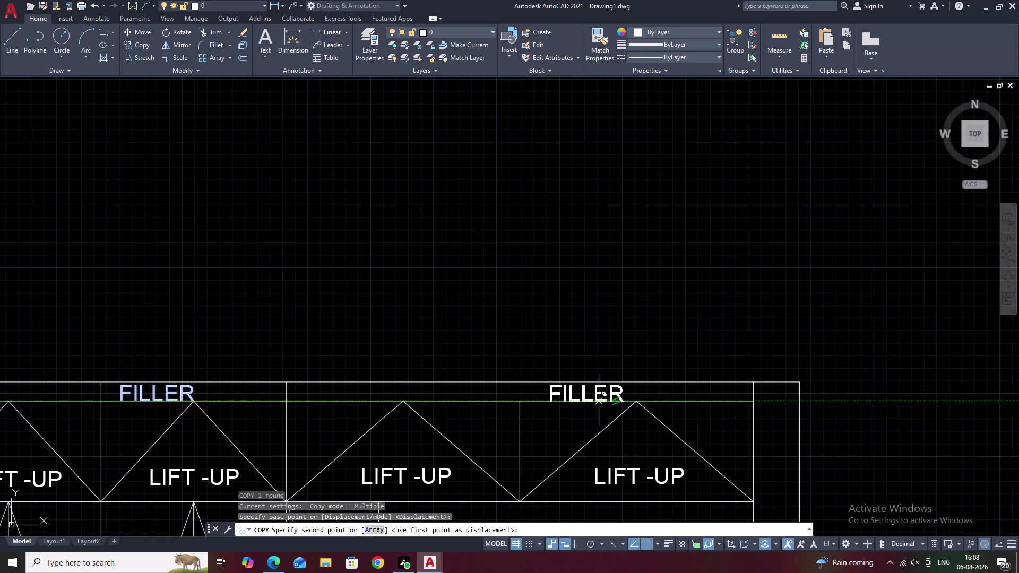
scroll(up, 3)
click(552, 402)
right_click(552, 401)
scroll(down, 3)
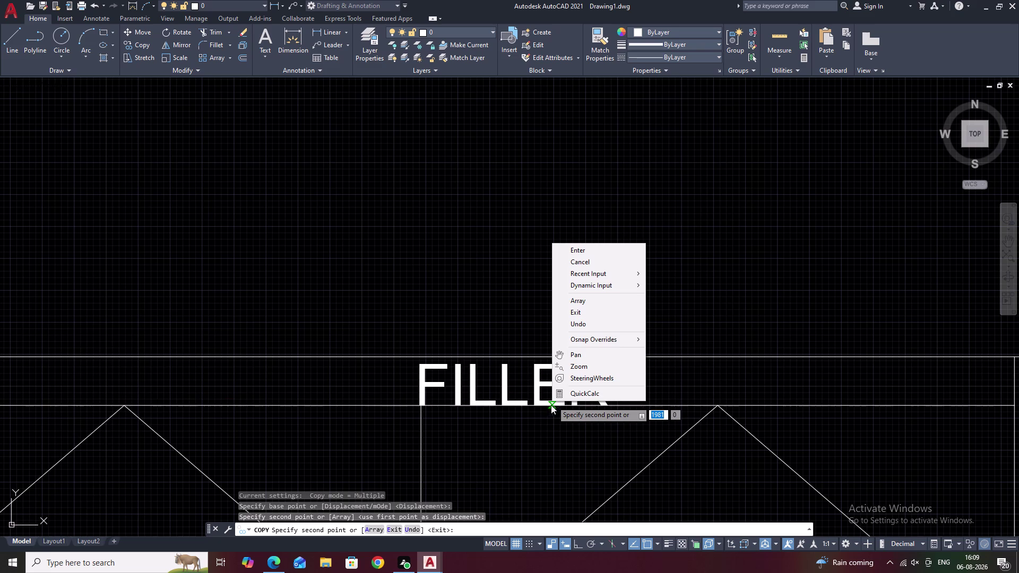
key(Escape)
key(Escape)
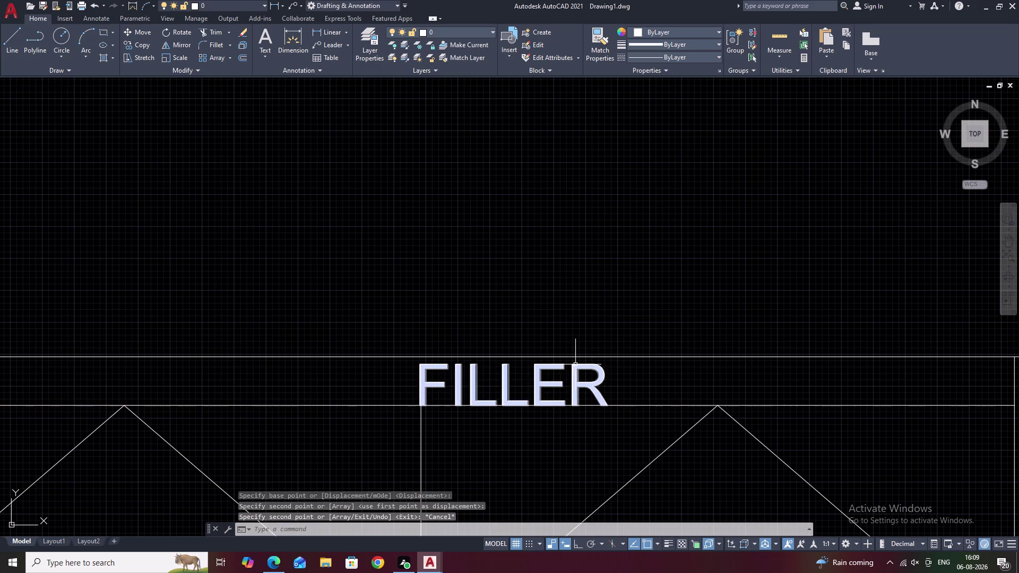
click(539, 395)
Move a FILLER label up into the top filler strip.
text(M)
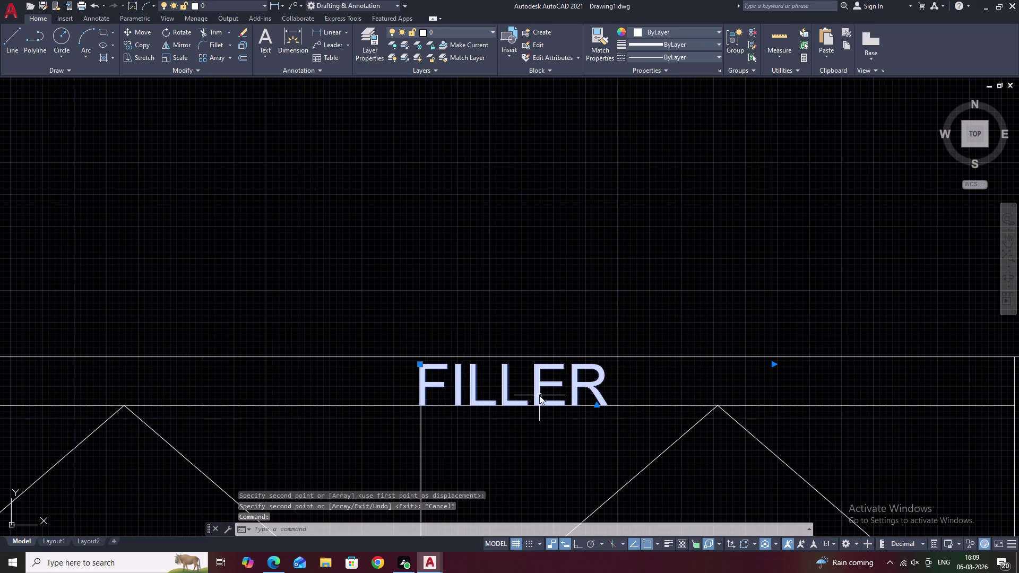
key(space)
scroll(up, 3)
click(512, 408)
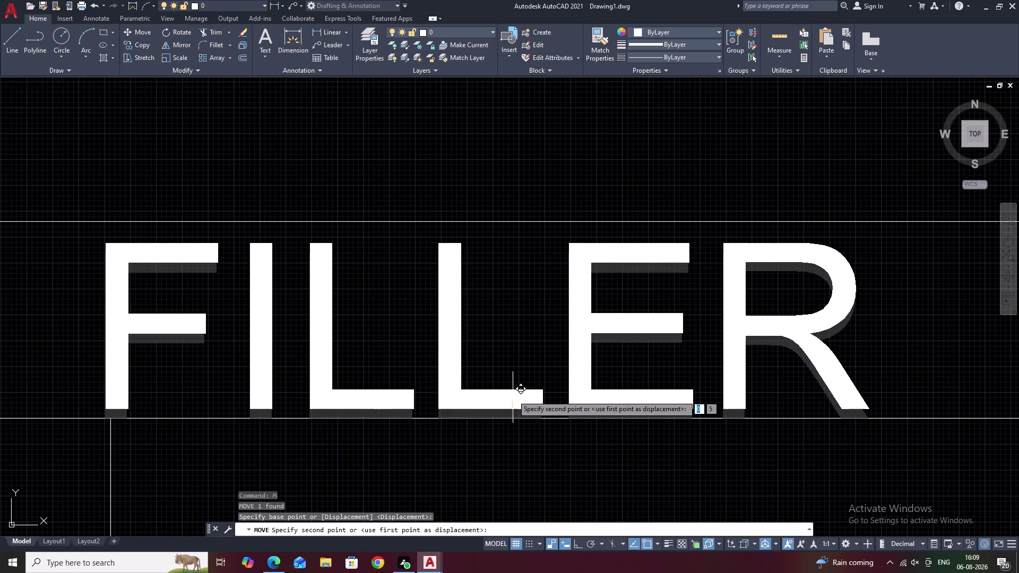
click(513, 386)
scroll(down, 3)
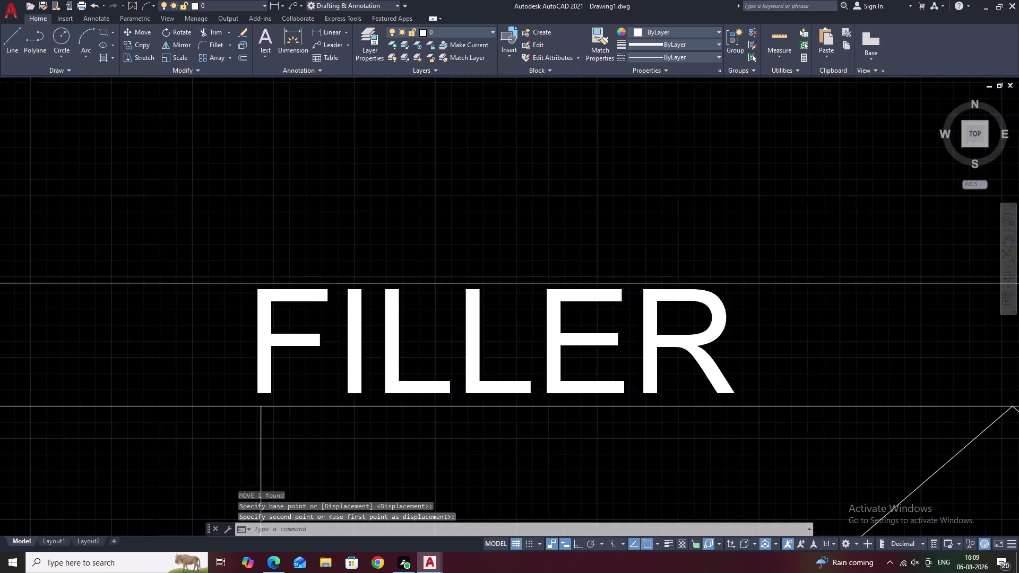
scroll(down, 3)
middle_drag(489, 404, 758, 413)
middle_drag(406, 388, 705, 406)
scroll(up, 3)
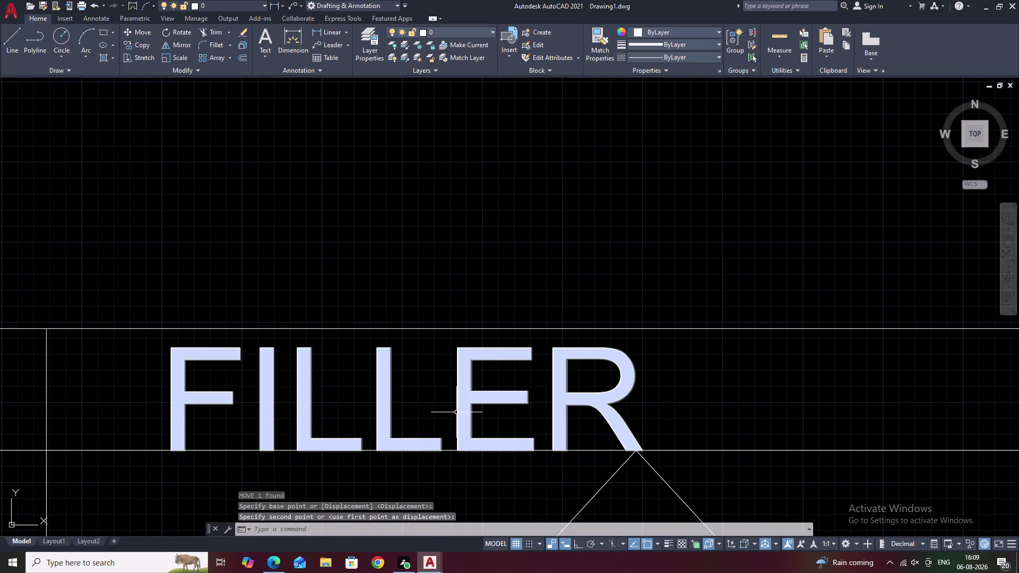
Nudge another FILLER label slightly into place with MOVE.
click(462, 419)
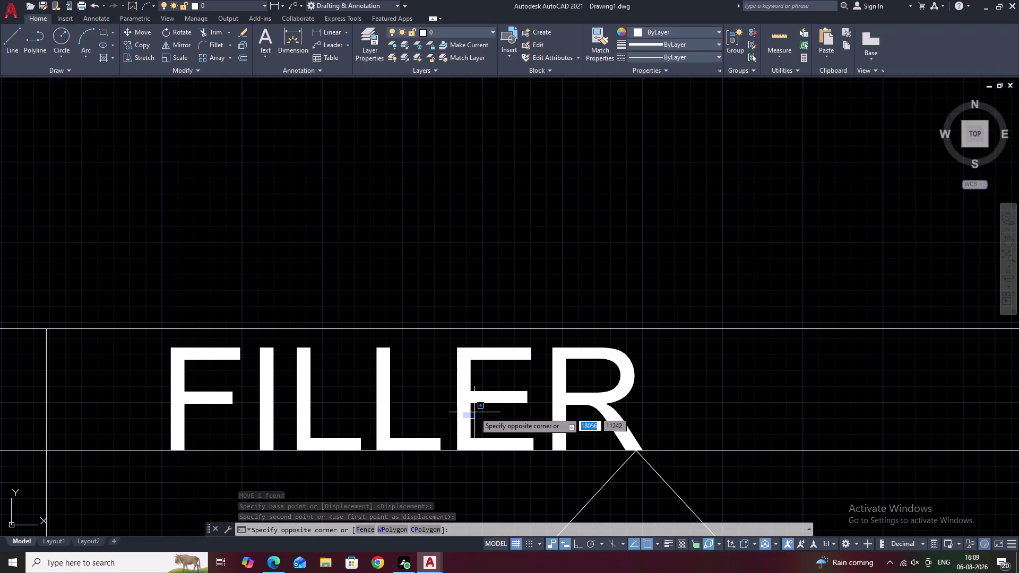
click(474, 406)
click(462, 414)
click(467, 409)
key(Escape)
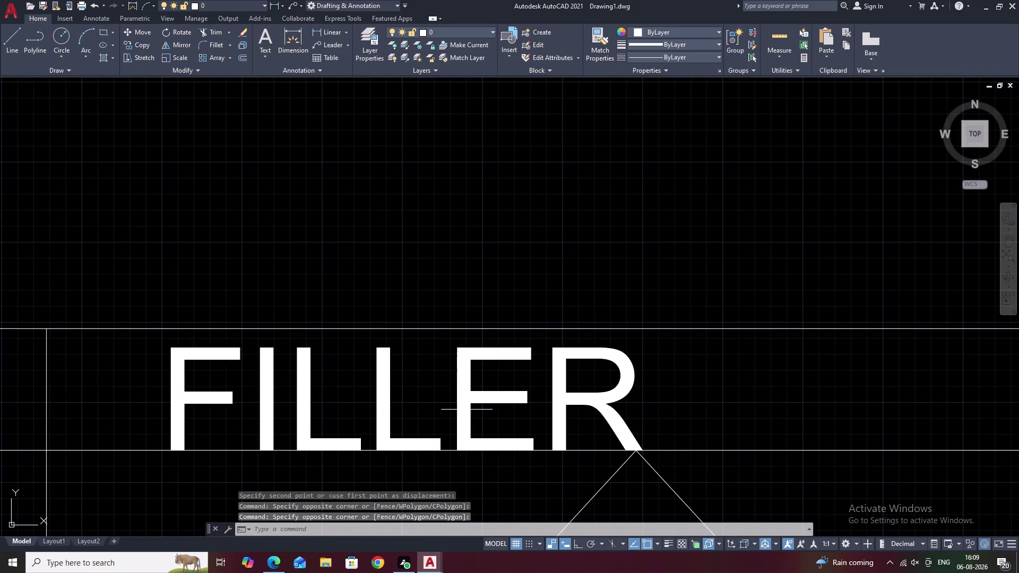
click(472, 408)
text(M)
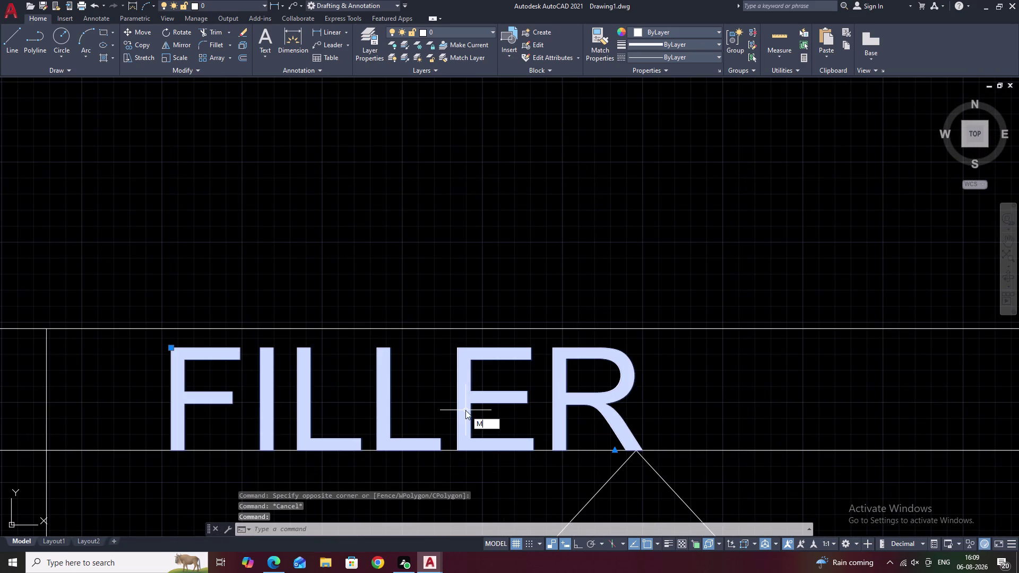
key(space)
click(461, 445)
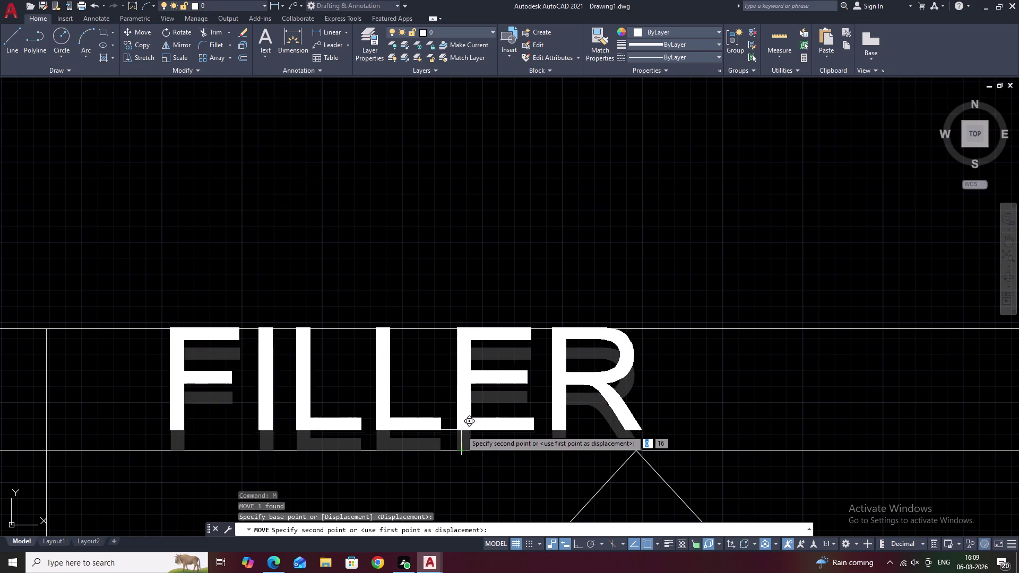
click(461, 436)
Zoom out to check the three FILLER labels across the cabinet top.
scroll(down, 3)
scroll(down, 3)
middle_drag(497, 436, 550, 307)
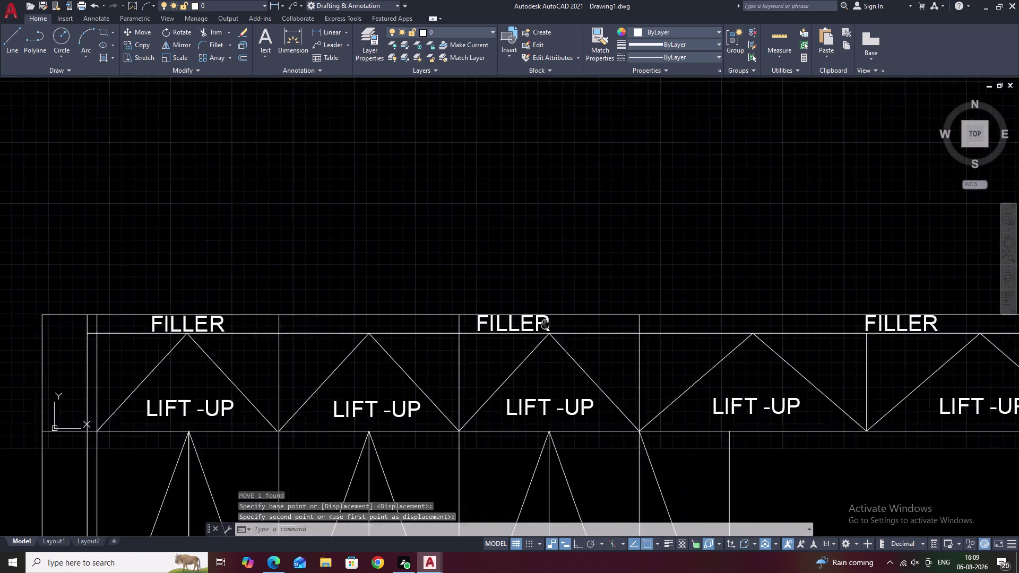
middle_drag(551, 307, 557, 292)
scroll(down, 3)
middle_drag(578, 377, 577, 317)
middle_drag(642, 373, 569, 365)
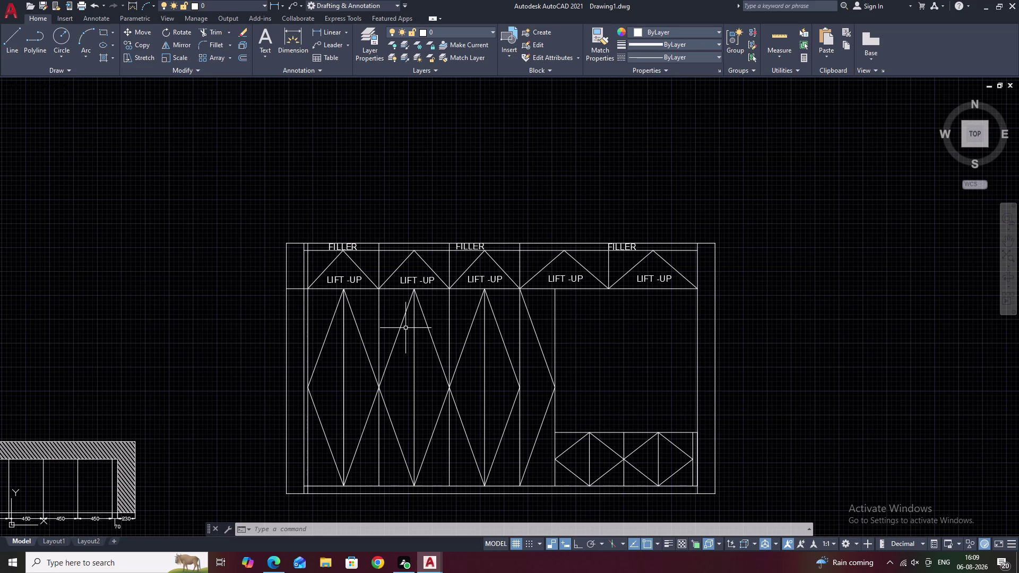
scroll(up, 3)
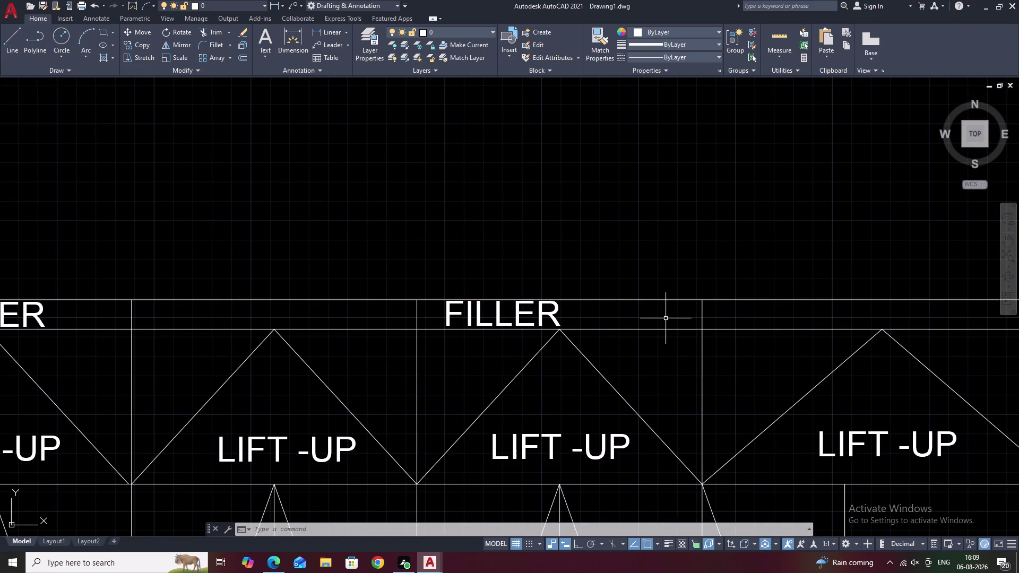
scroll(up, 3)
scroll(down, 3)
text(T)
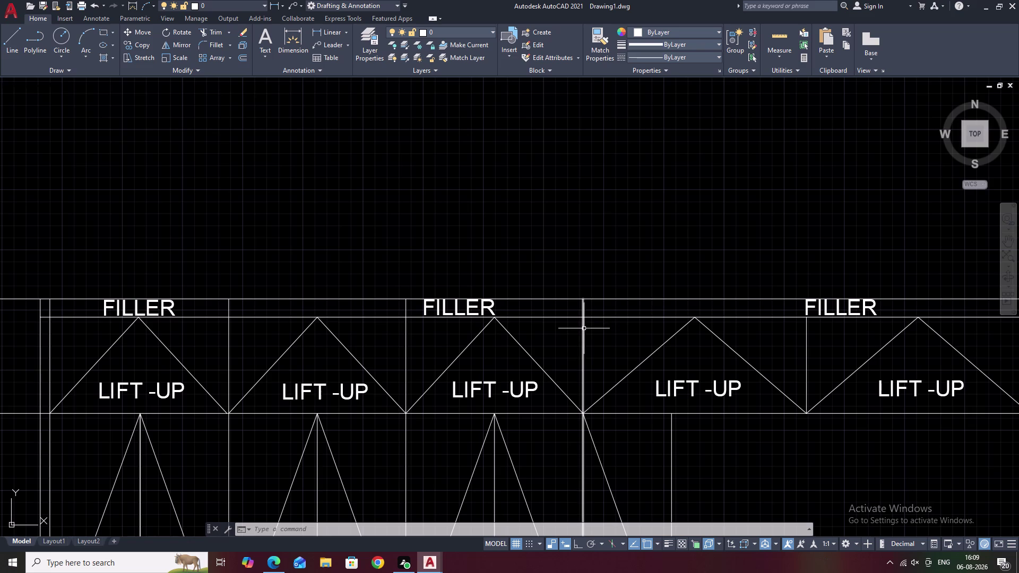
text(R)
key(space)
right_click(583, 309)
click(583, 309)
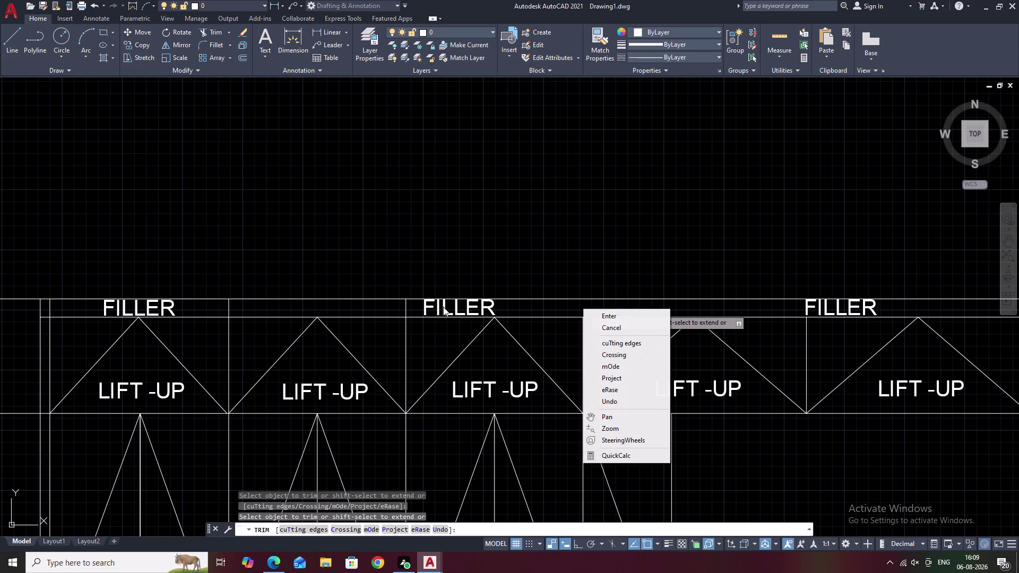
click(402, 305)
key(Escape)
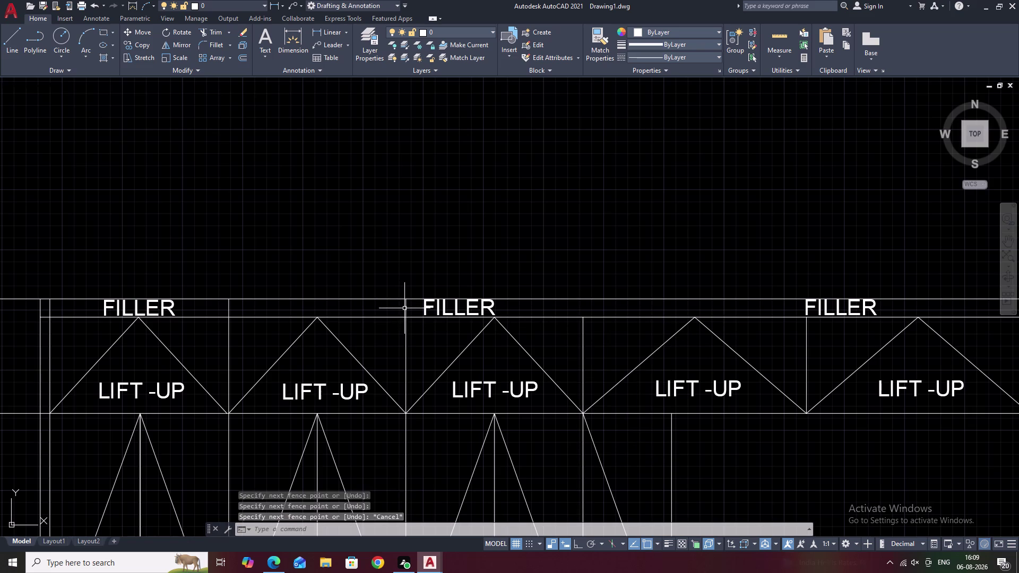
click(406, 308)
key(Escape)
text(TR)
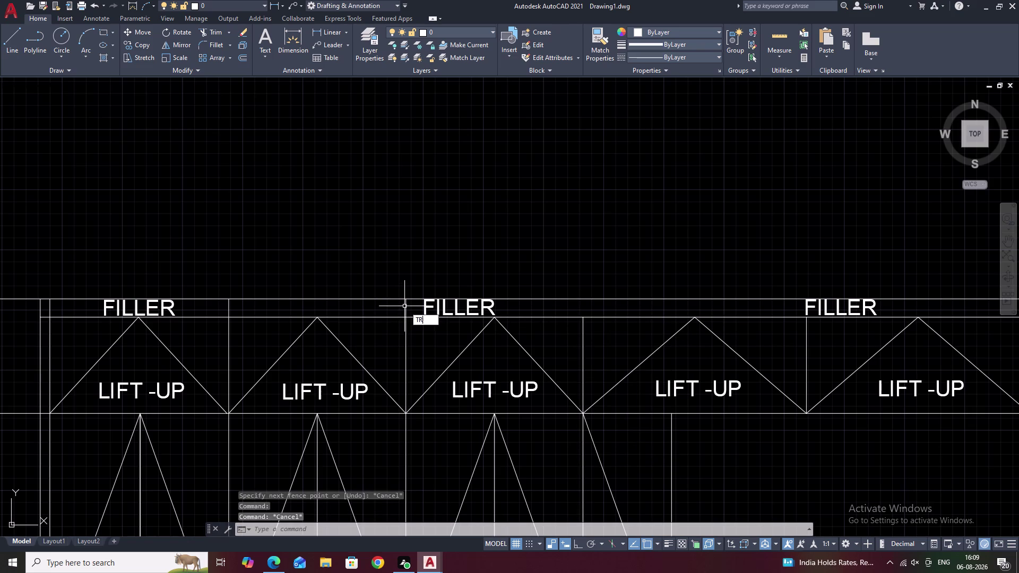
key(space)
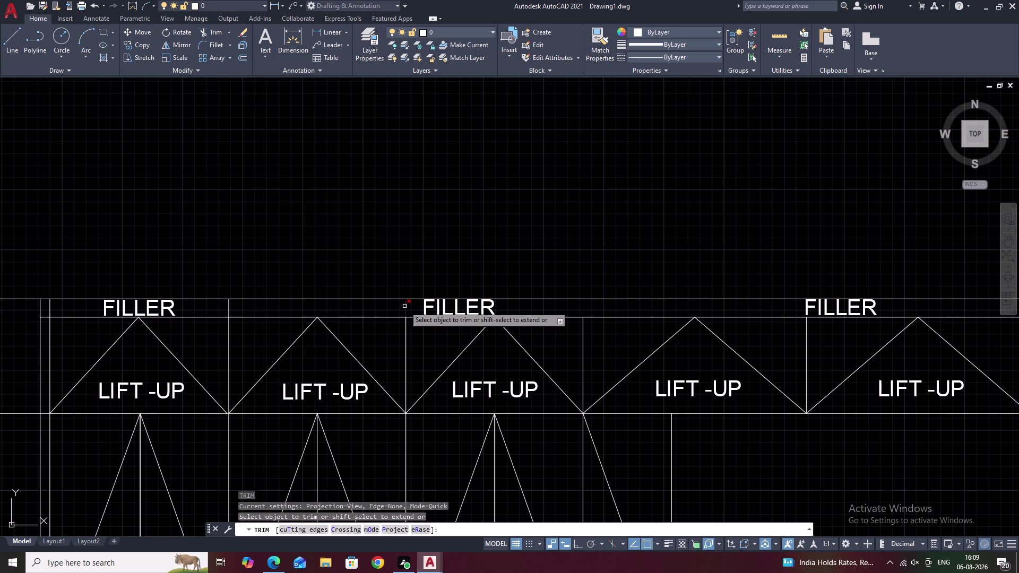
click(407, 308)
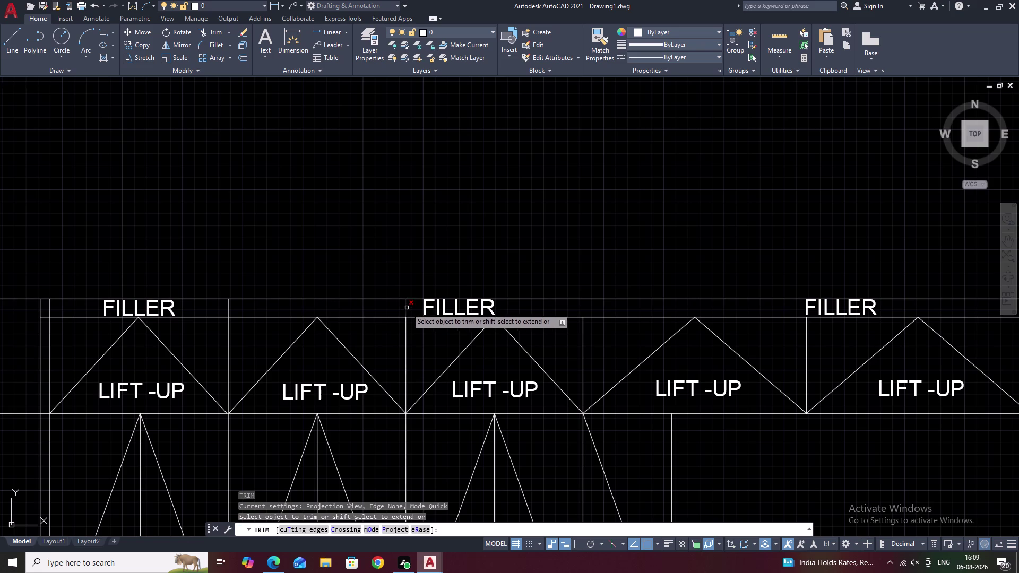
click(228, 307)
scroll(down, 3)
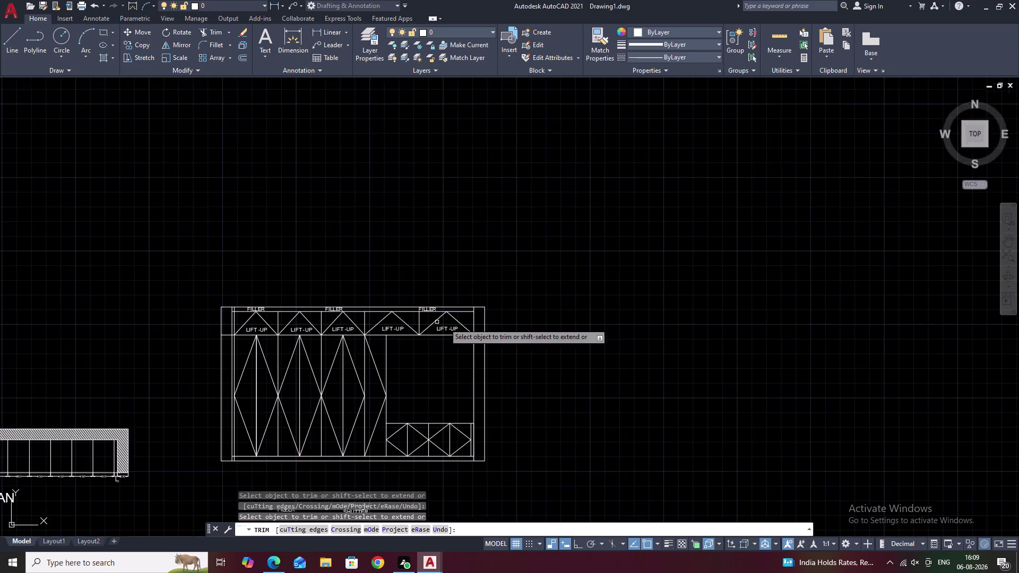
middle_drag(459, 324, 357, 348)
scroll(up, 3)
scroll(up, 3)
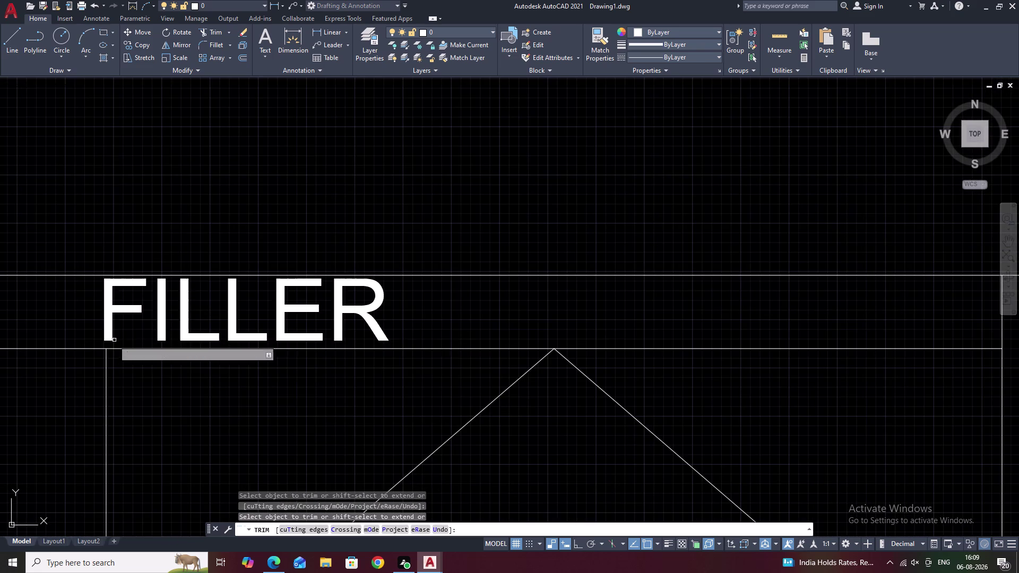
scroll(down, 3)
middle_drag(319, 485, 717, 193)
key(Escape)
scroll(down, 3)
middle_drag(589, 389, 600, 321)
drag(582, 377, 613, 428)
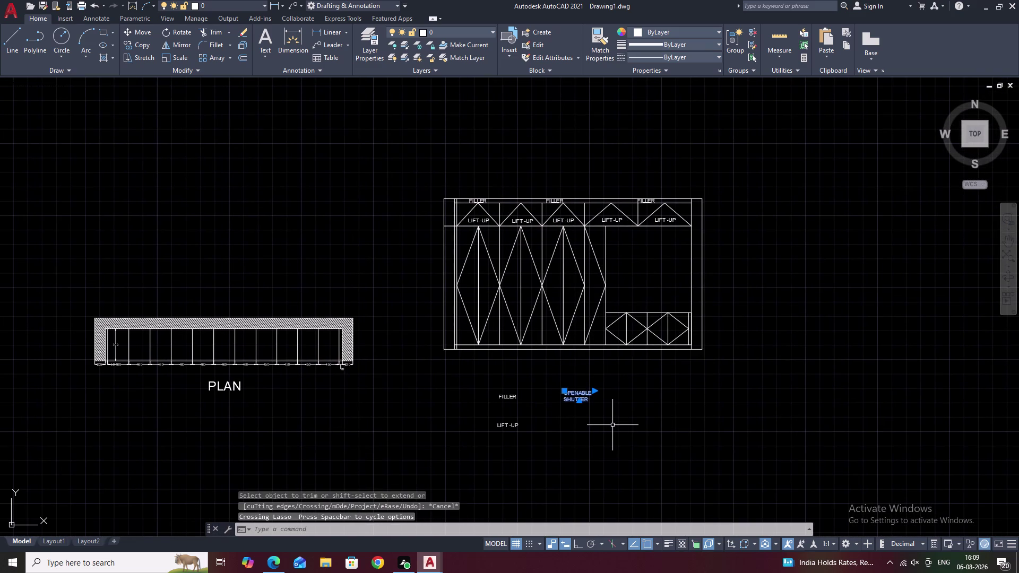
Copy the OPENABLE SHUTTER label into each of the three tall shutters.
text(CO)
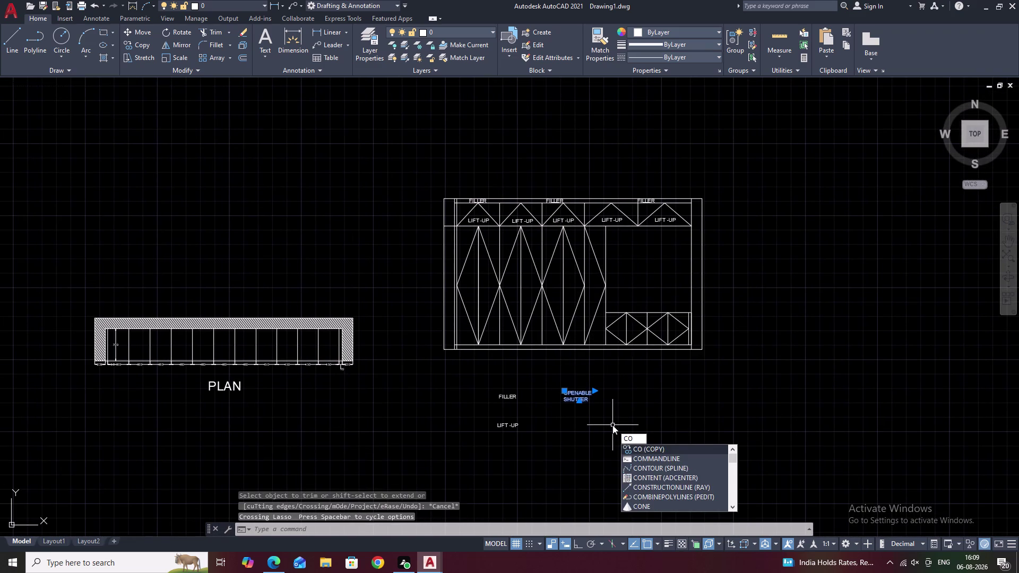
key(space)
scroll(up, 3)
click(557, 395)
scroll(down, 3)
middle_drag(407, 305, 577, 356)
scroll(up, 3)
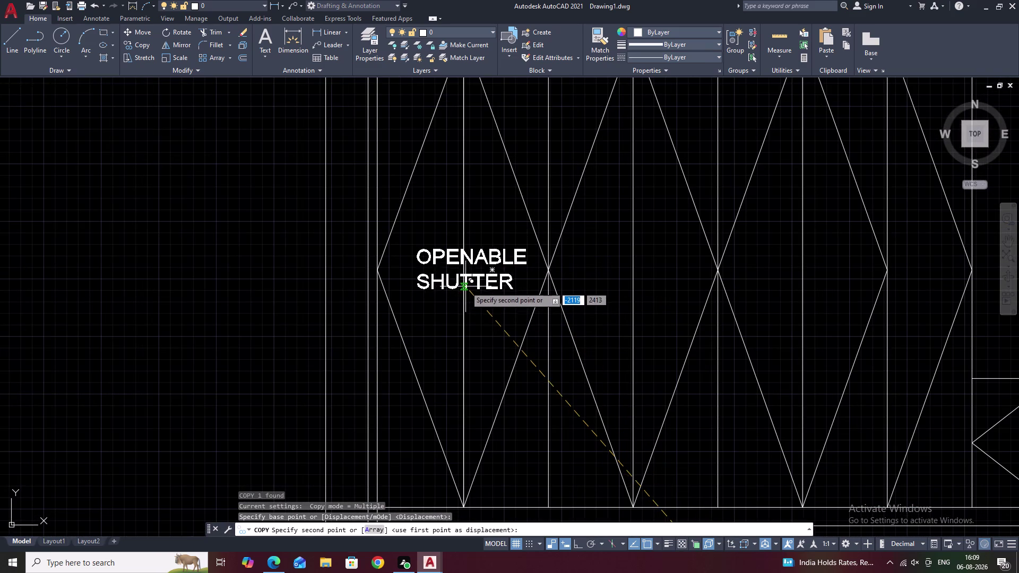
click(465, 286)
click(632, 282)
scroll(down, 3)
middle_drag(685, 289, 526, 325)
scroll(up, 3)
click(585, 324)
Copy the label into the two lower-right shutter panels and finish copying.
scroll(up, 3)
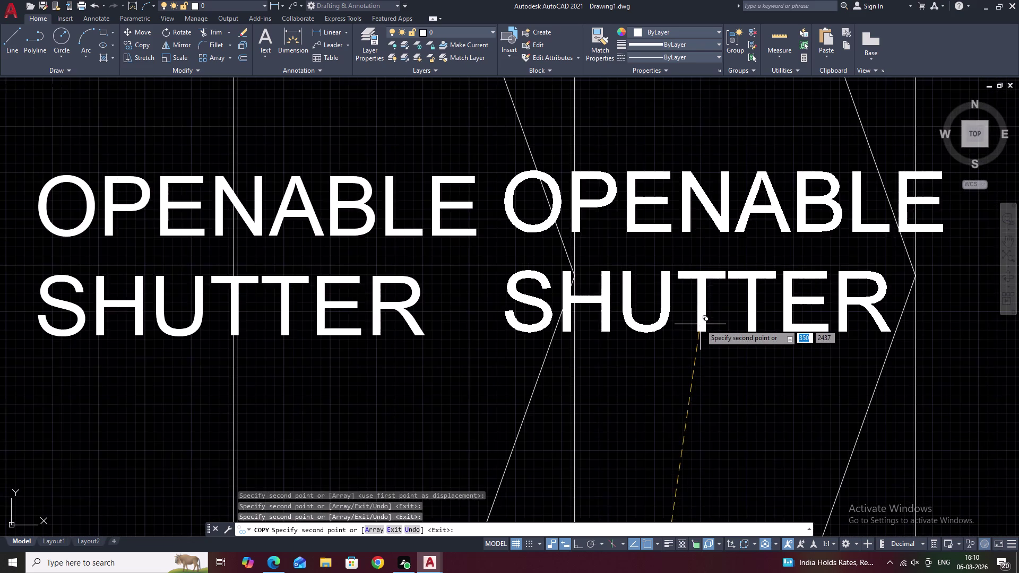
scroll(down, 3)
scroll(down, 3)
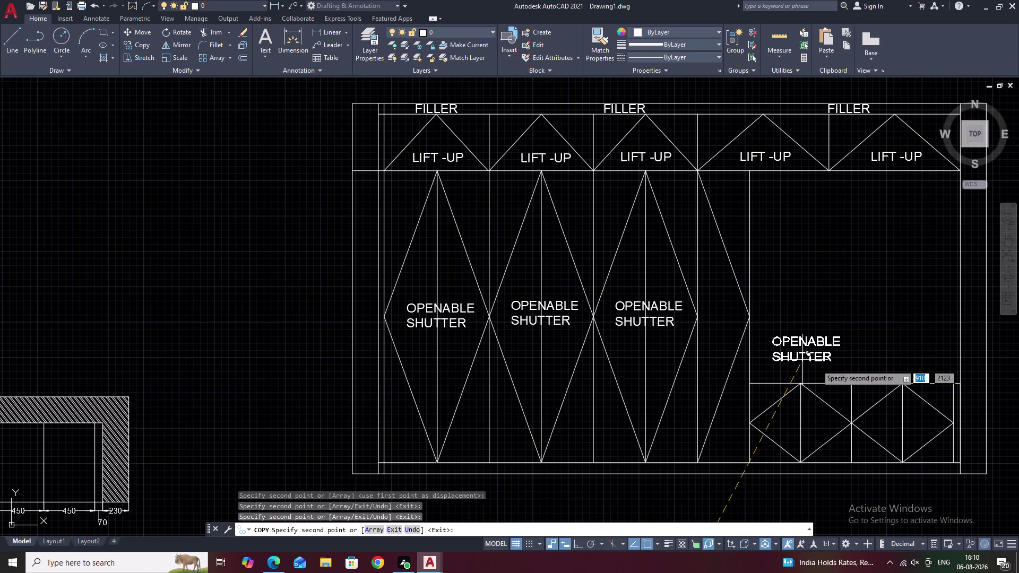
middle_drag(854, 441, 693, 341)
click(638, 333)
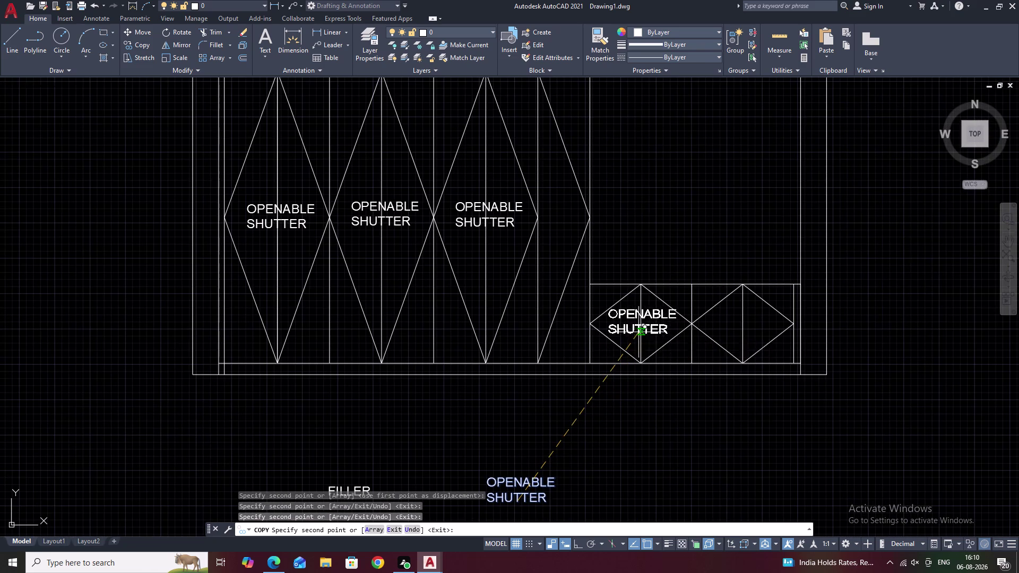
click(743, 334)
scroll(down, 3)
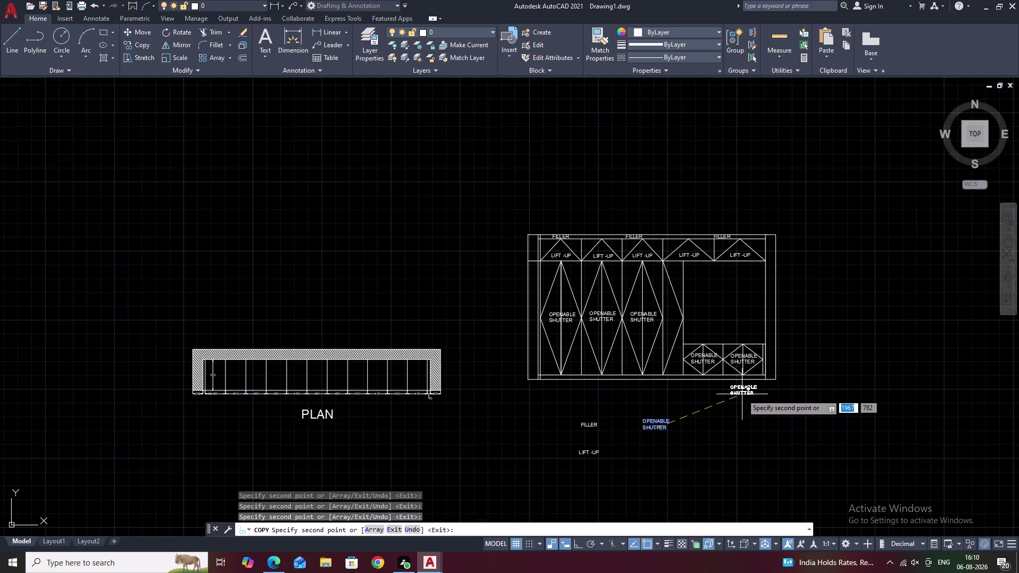
middle_drag(742, 394, 710, 403)
key(Escape)
middle_drag(623, 385, 696, 369)
scroll(up, 3)
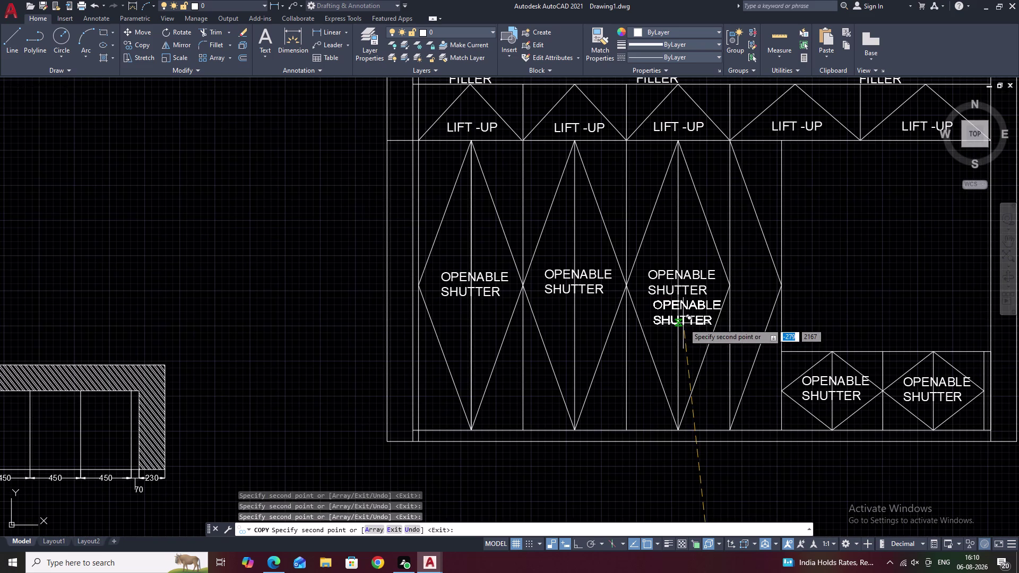
key(Escape)
scroll(down, 3)
middle_drag(654, 357, 674, 336)
middle_drag(660, 356, 613, 363)
scroll(up, 3)
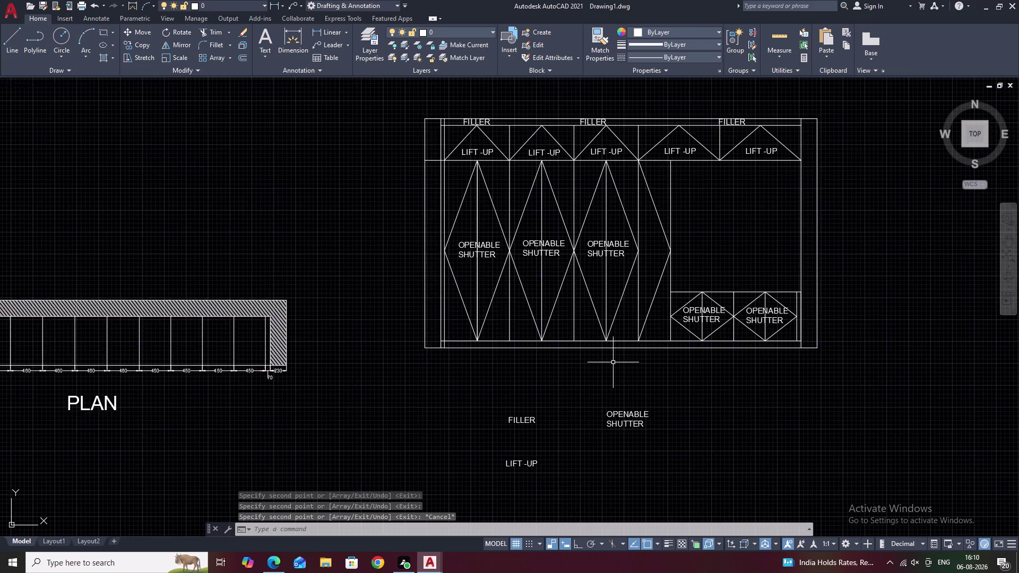
Change Style1's text height from 80 to 60 in the Text Style dialog and apply it.
text(T)
key(space)
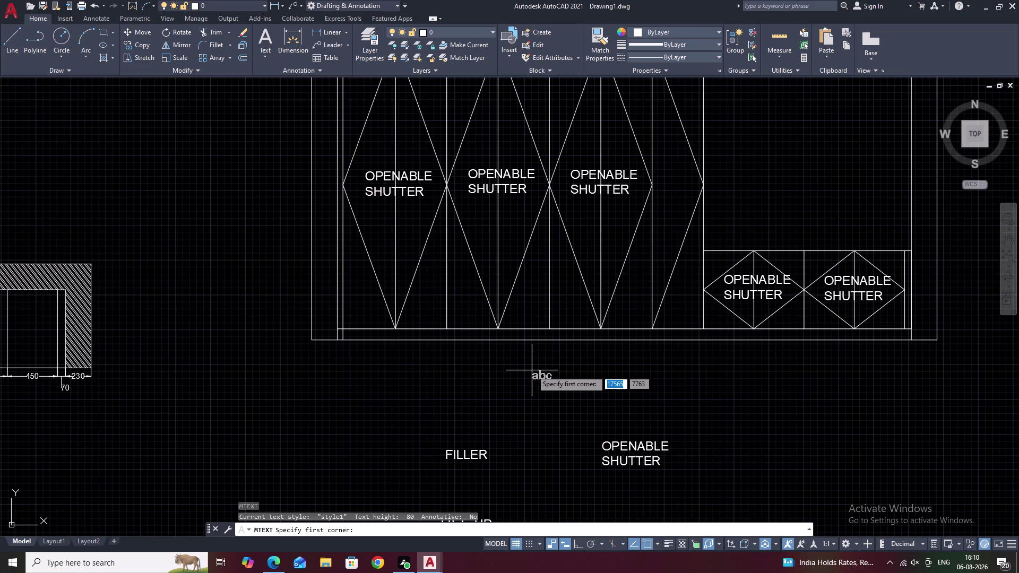
key(Escape)
text(STY)
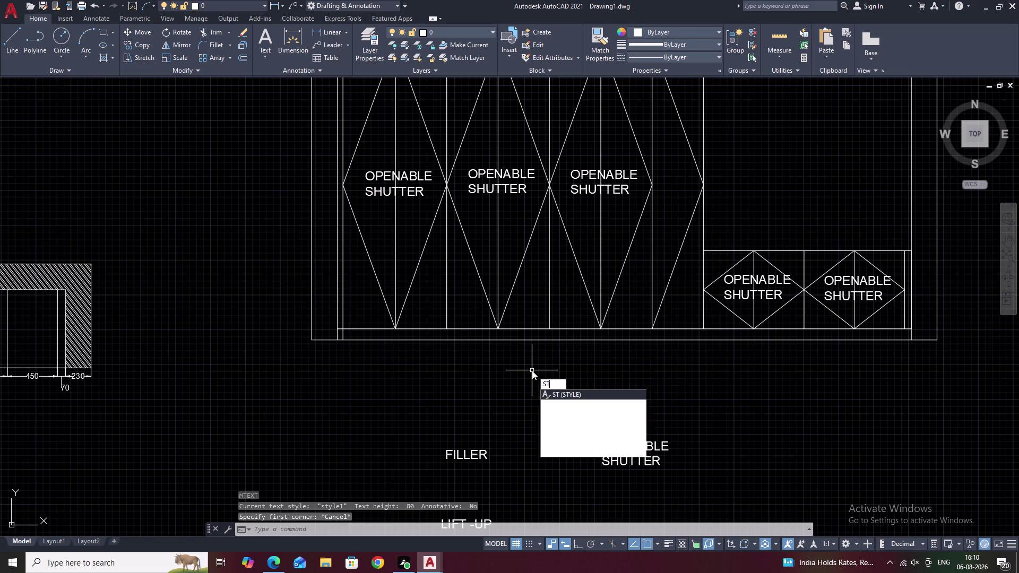
key(space)
drag(578, 281, 523, 278)
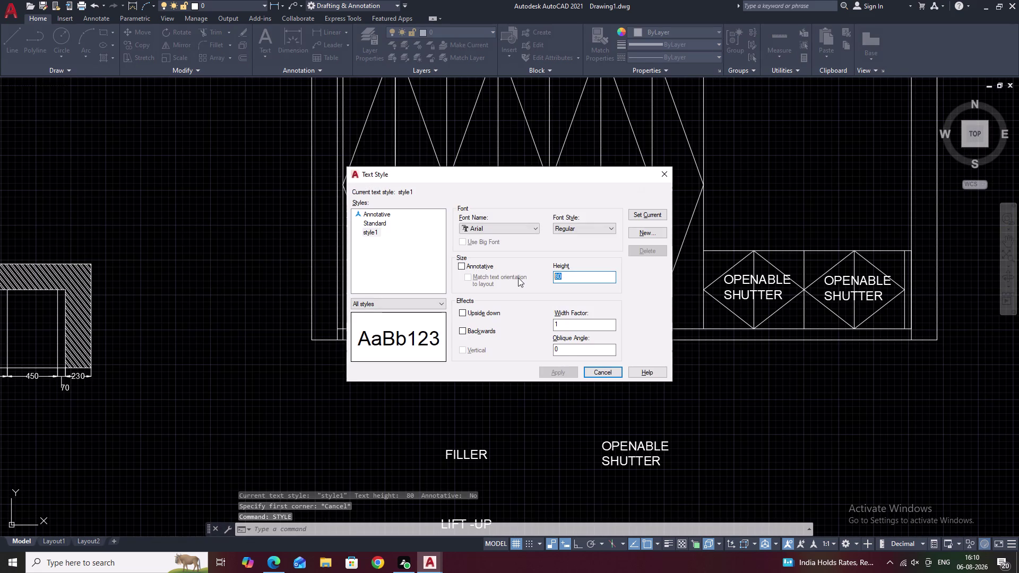
key(BackSpace)
text(50)
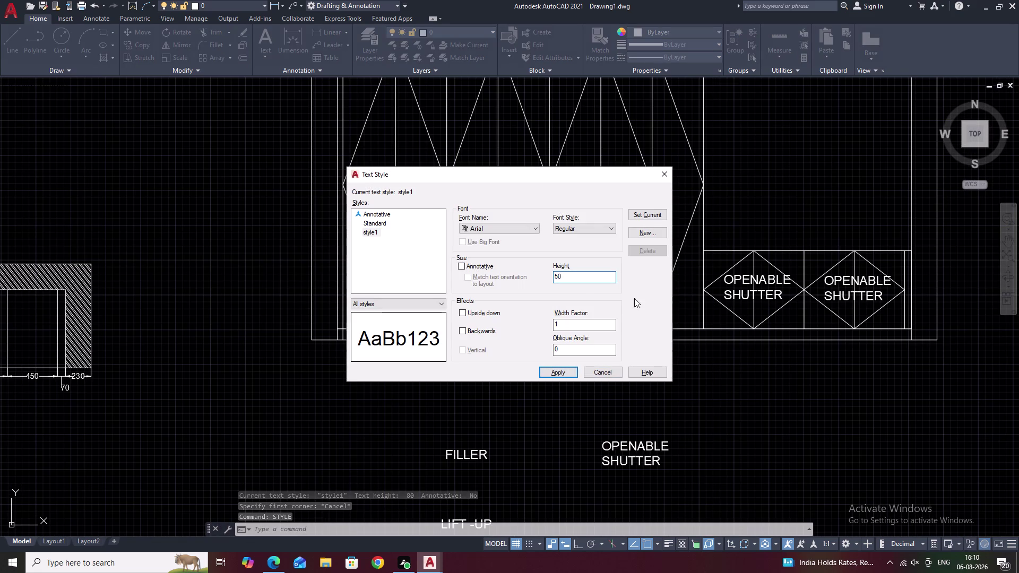
key(BackSpace)
key(BackSpace)
key(BackSpace)
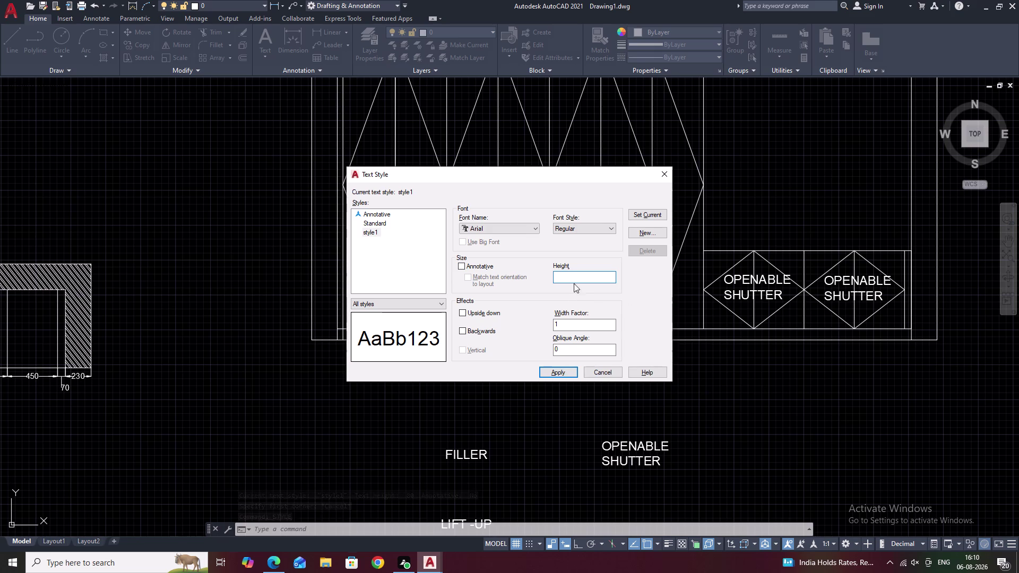
text(60)
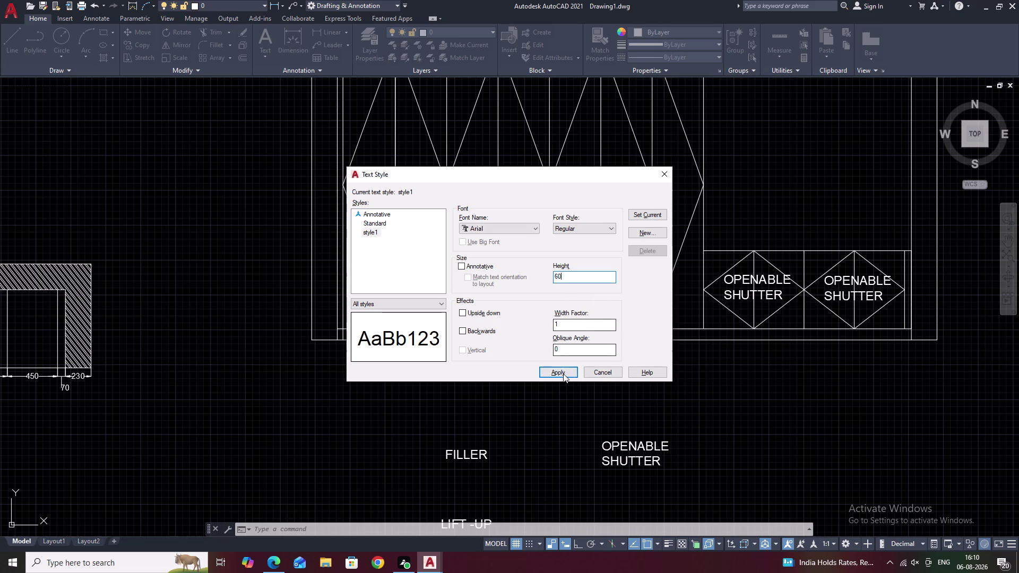
click(563, 375)
click(666, 168)
key(Escape)
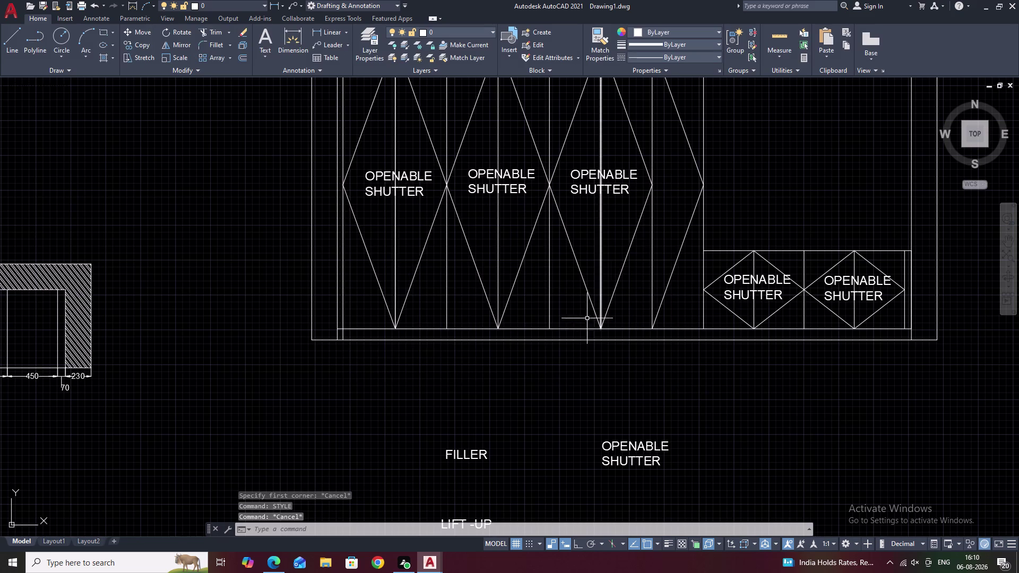
Write an 'SD' multiline text label below the cabinet.
text(T)
key(space)
drag(531, 388, 589, 399)
click(589, 399)
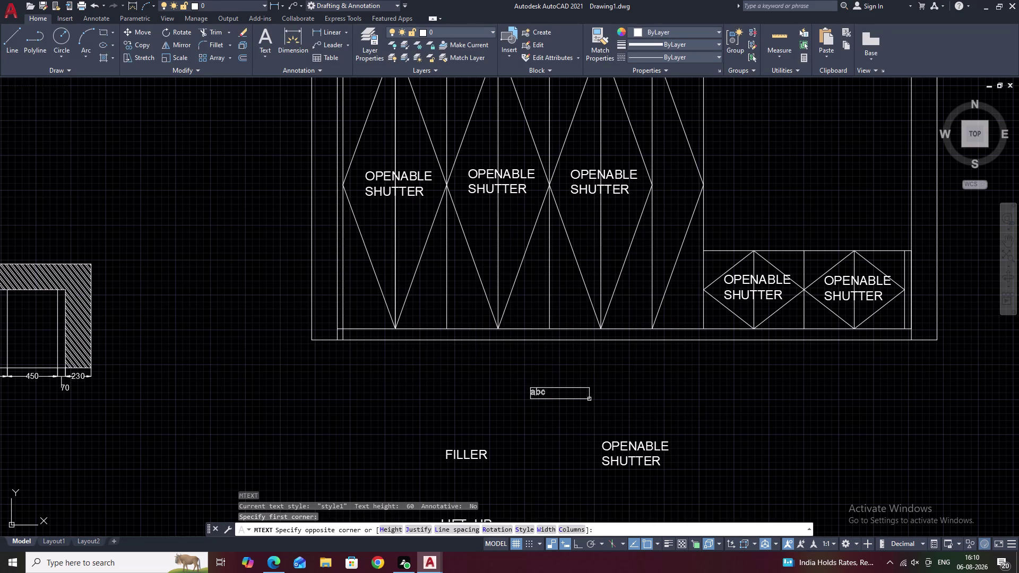
text(SD)
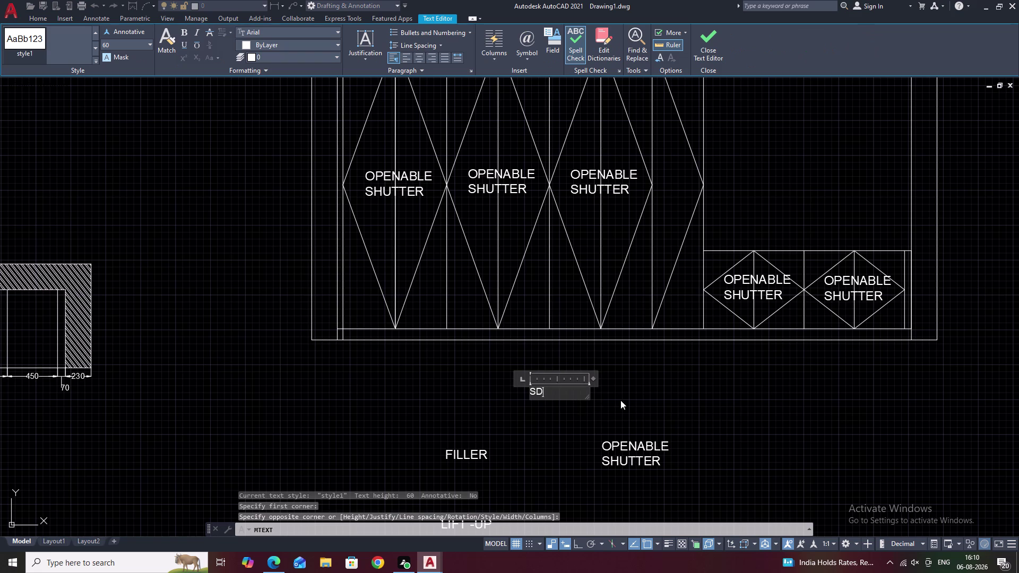
click(623, 400)
Select the three tall-shutter labels and expand their Quick Properties to show text height.
middle_drag(503, 302, 578, 359)
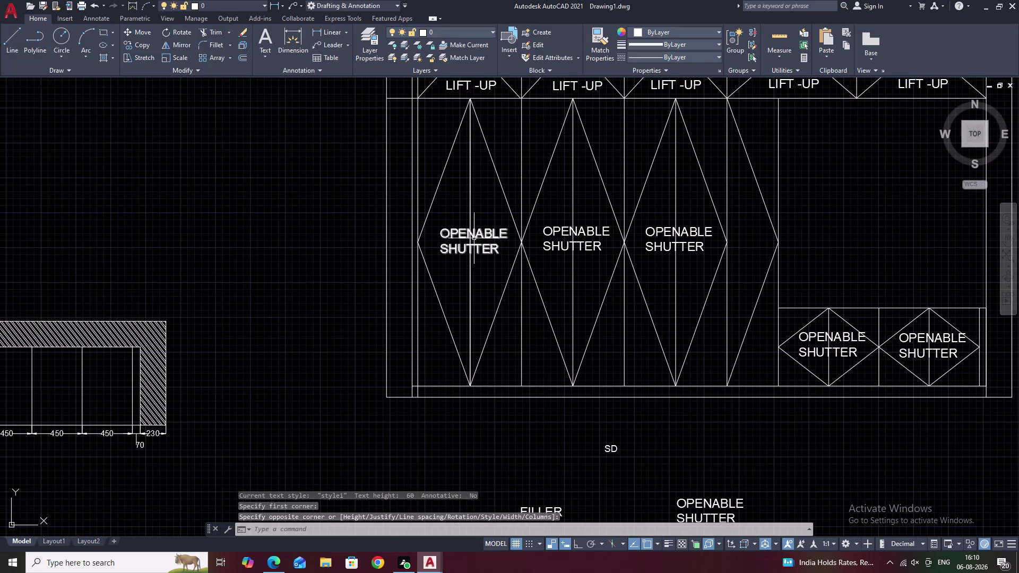
click(474, 237)
click(587, 233)
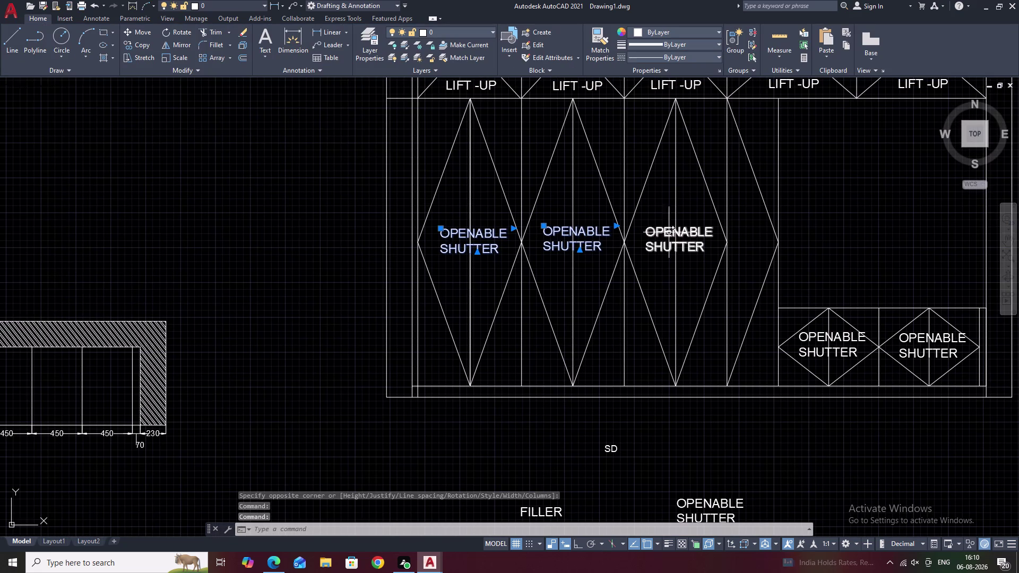
triple_click(666, 232)
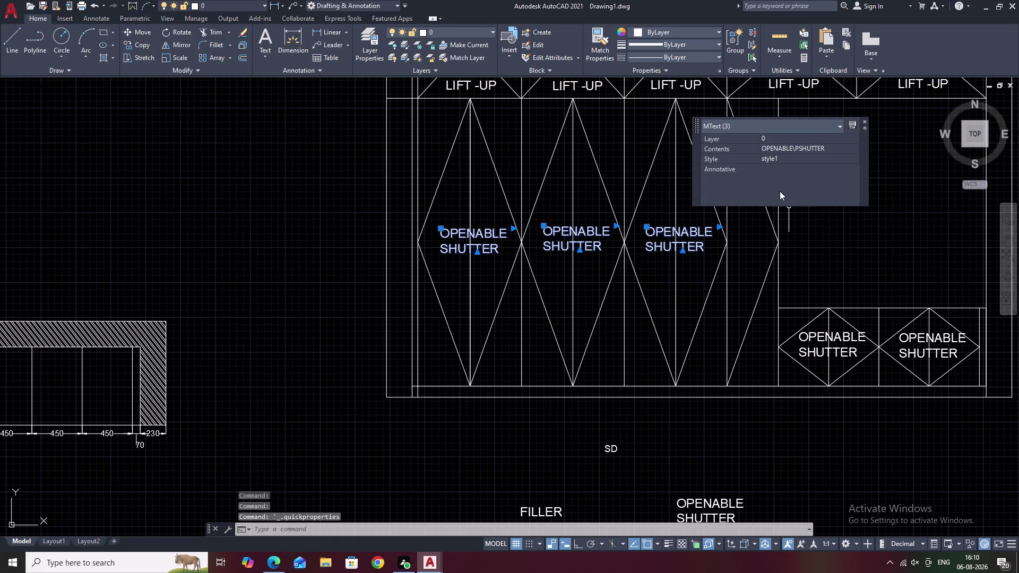
click(779, 189)
drag(780, 188, 769, 188)
Set the three tall-shutter labels' text height to 60, then deselect them and check the result.
drag(768, 189, 750, 190)
key(BackSpace)
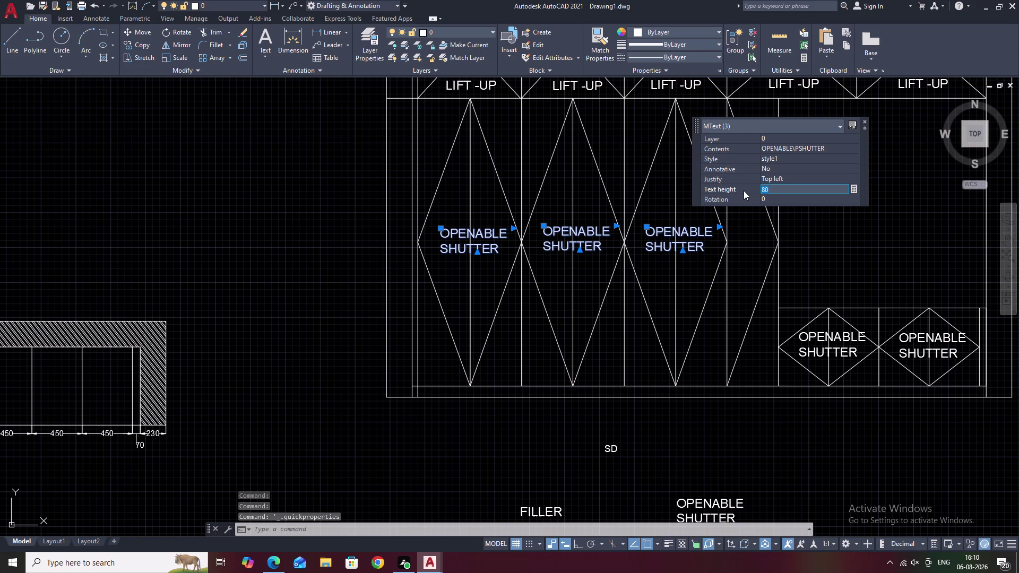
text(60)
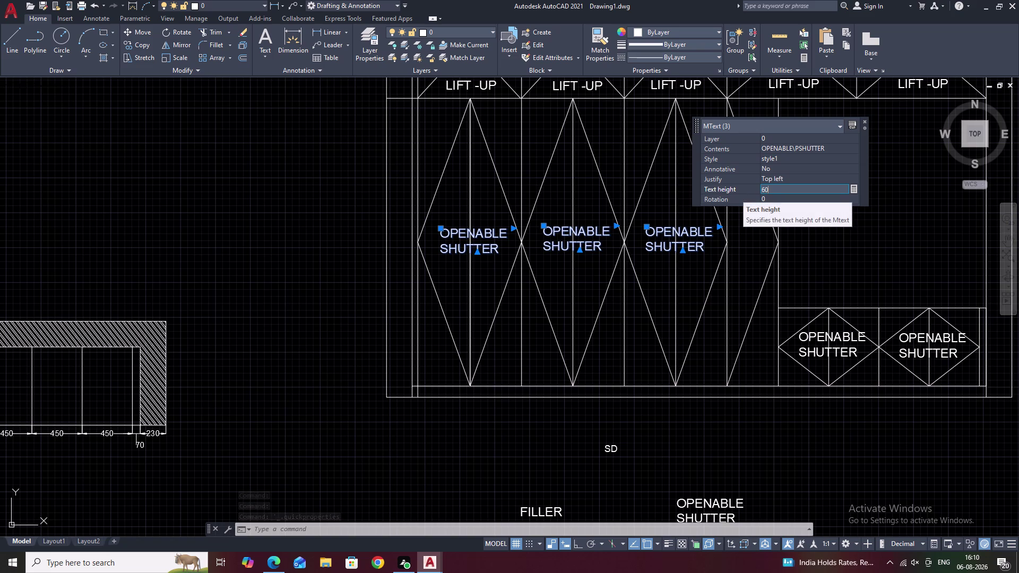
click(823, 226)
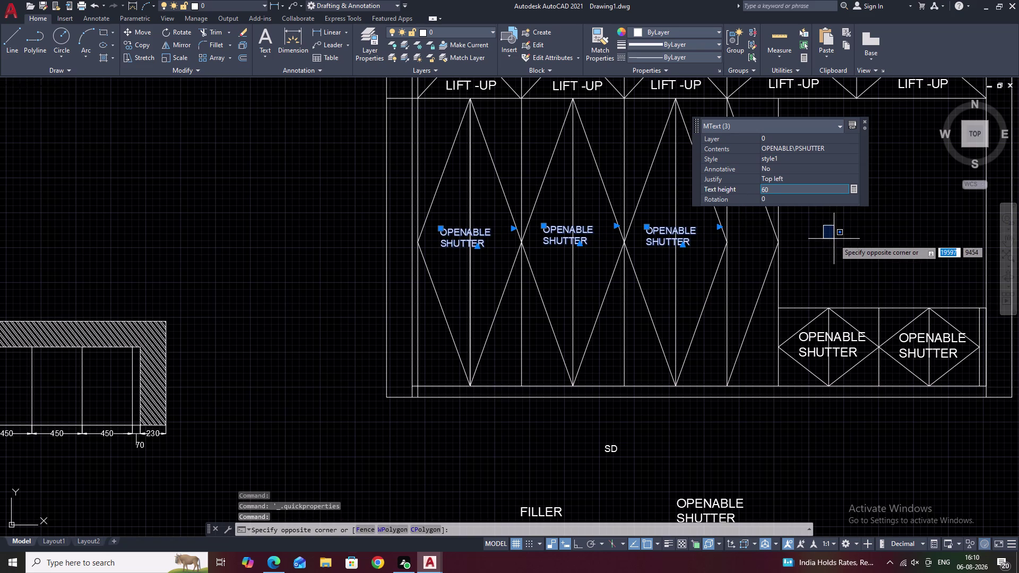
key(Escape)
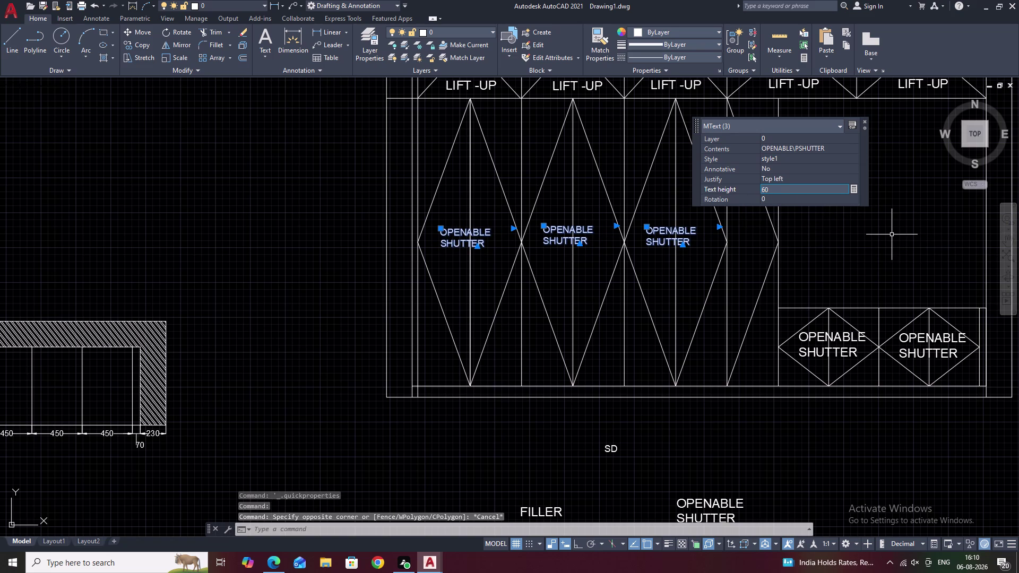
key(Escape)
key(Escape)
click(667, 236)
click(660, 241)
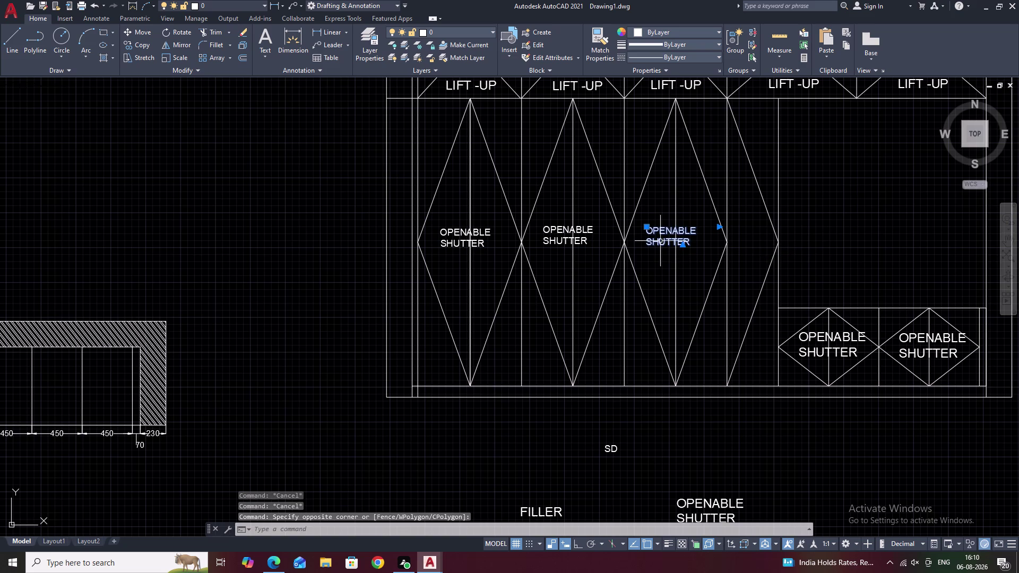
Copy the smaller OPENABLE SHUTTER label into the fourth, narrow tall shutter.
text(CO)
key(space)
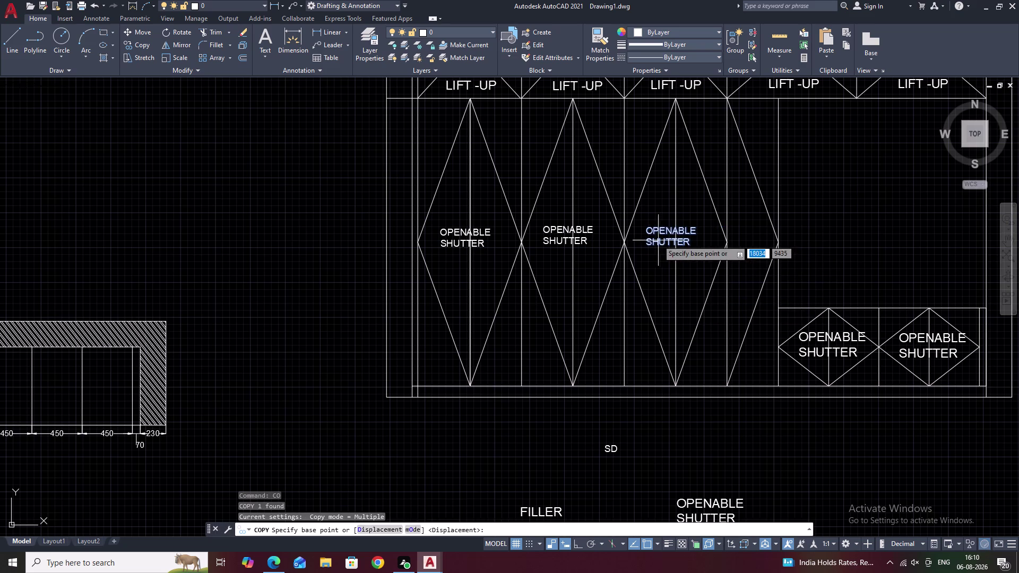
scroll(up, 3)
click(641, 250)
scroll(down, 3)
middle_drag(791, 250, 647, 251)
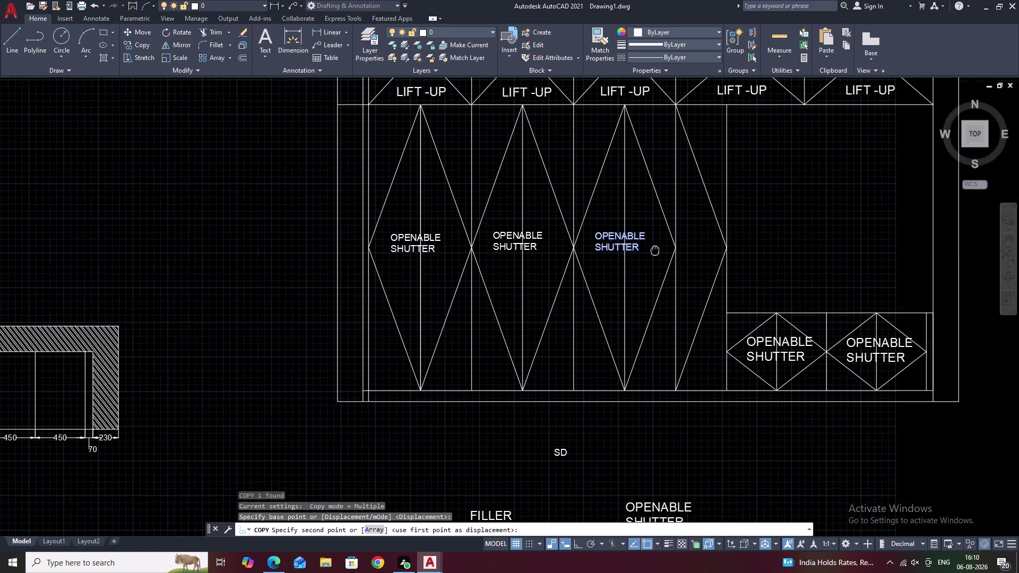
scroll(up, 3)
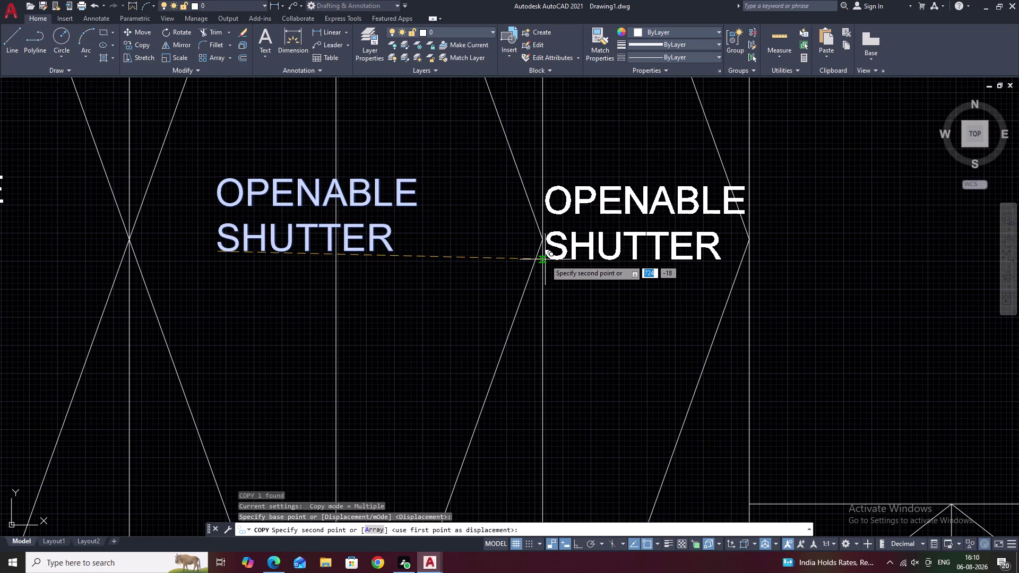
click(545, 260)
scroll(down, 3)
key(Escape)
Select the two lower-panel OPENABLE SHUTTER labels.
middle_drag(689, 303, 631, 242)
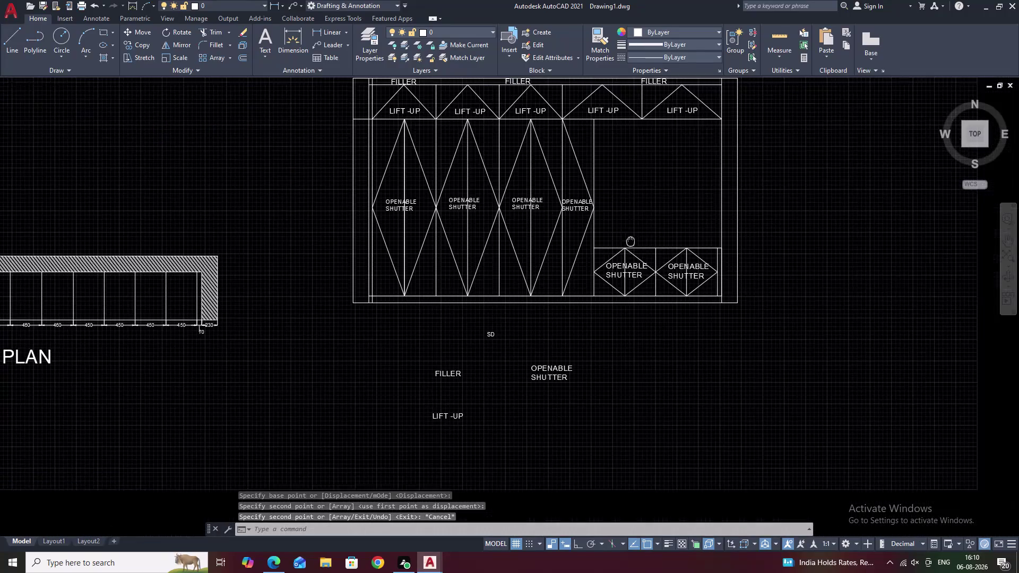
scroll(up, 3)
click(630, 271)
triple_click(772, 275)
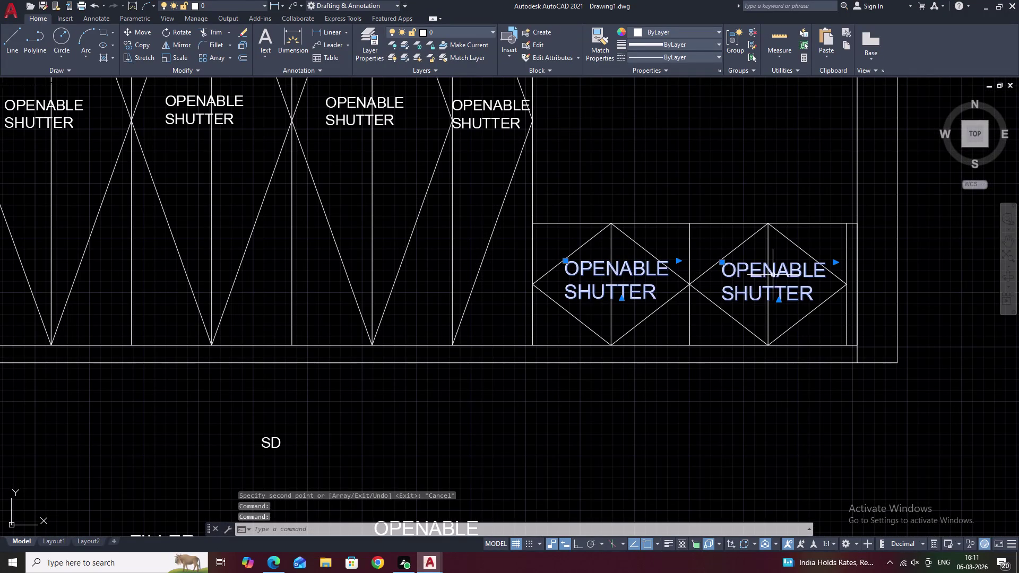
Change both lower-panel labels' text height from 80 to 60, then clear the selection.
drag(879, 229, 864, 232)
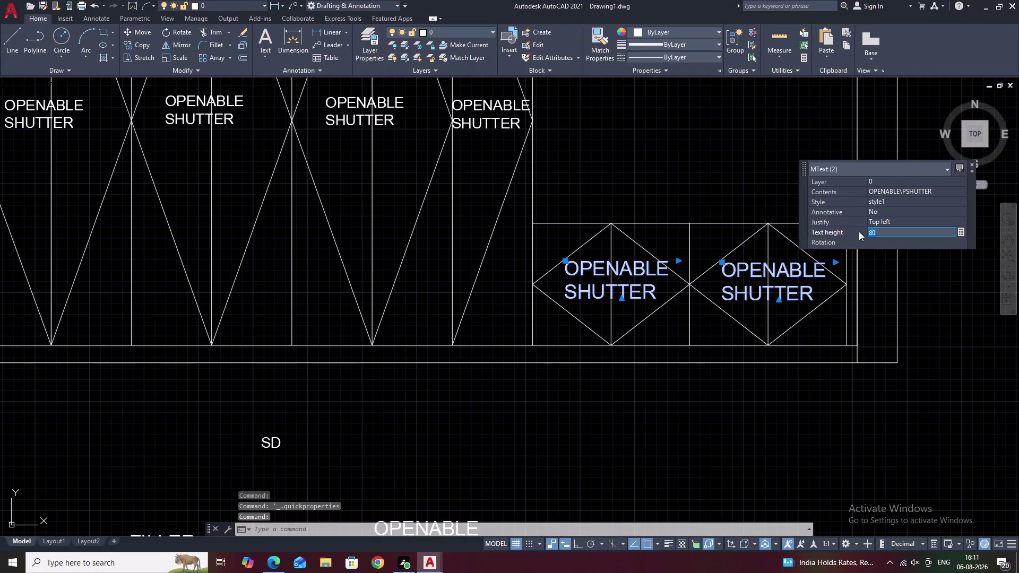
drag(864, 231, 854, 231)
key(BackSpace)
text(60)
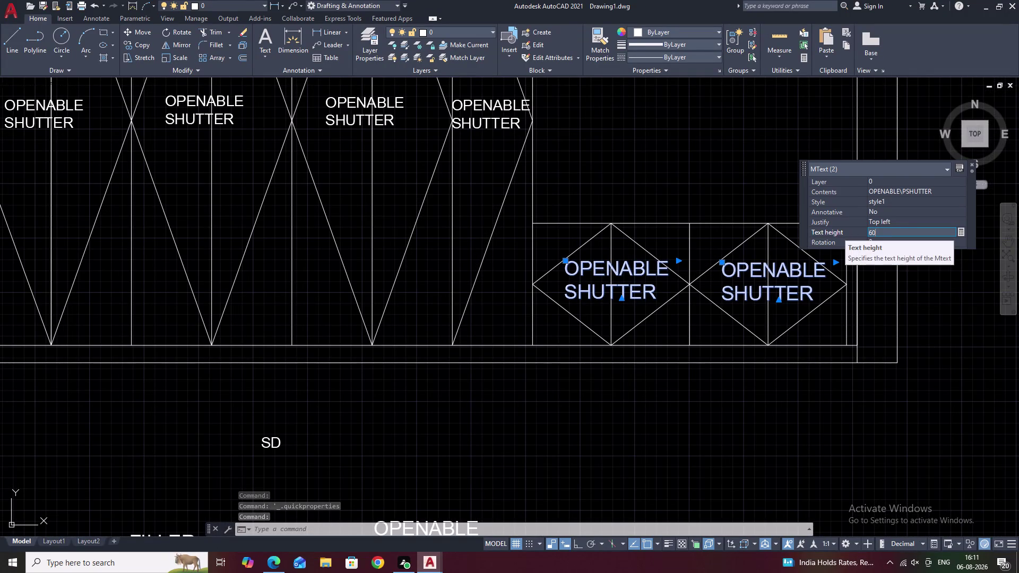
click(821, 394)
scroll(down, 3)
middle_drag(726, 282, 774, 364)
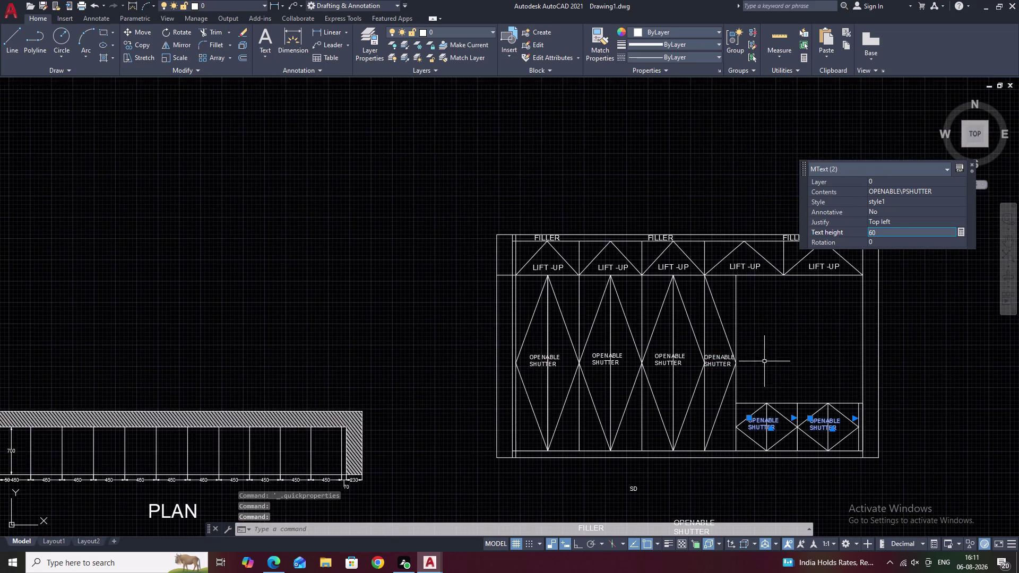
scroll(up, 3)
key(Escape)
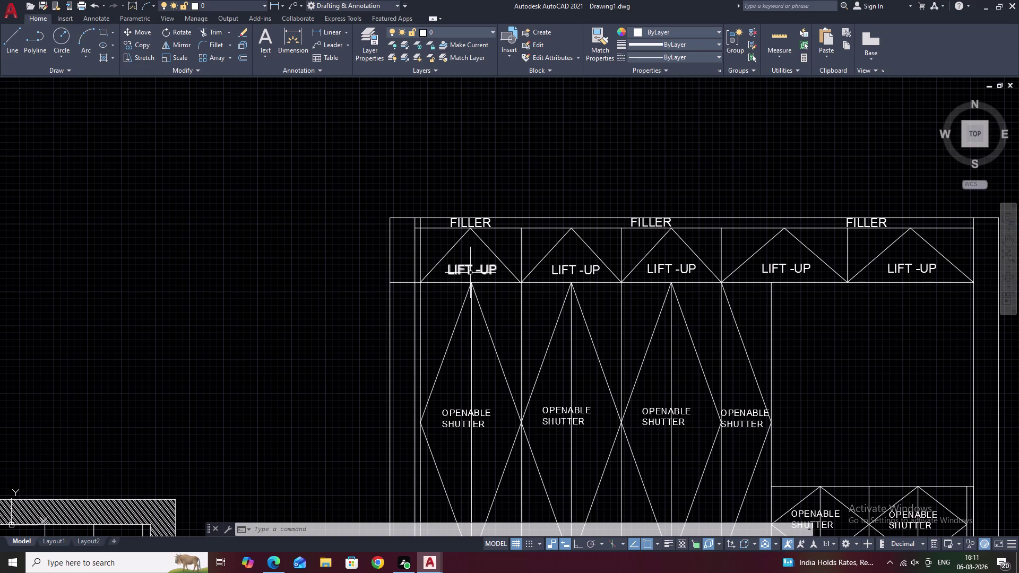
Select all the LIFT-UP and FILLER labels and show their properties.
click(471, 269)
click(468, 270)
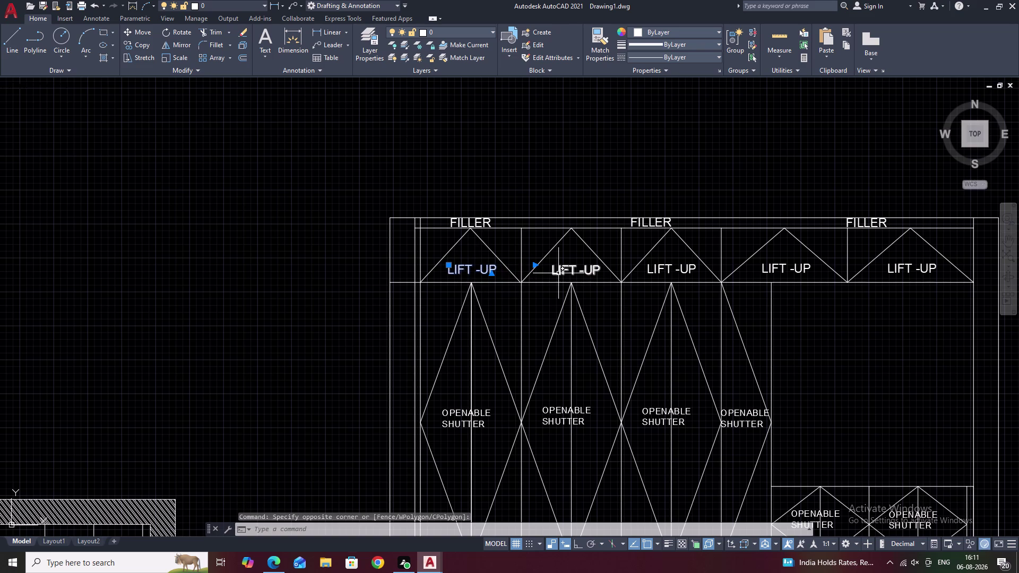
click(559, 273)
click(672, 272)
click(657, 269)
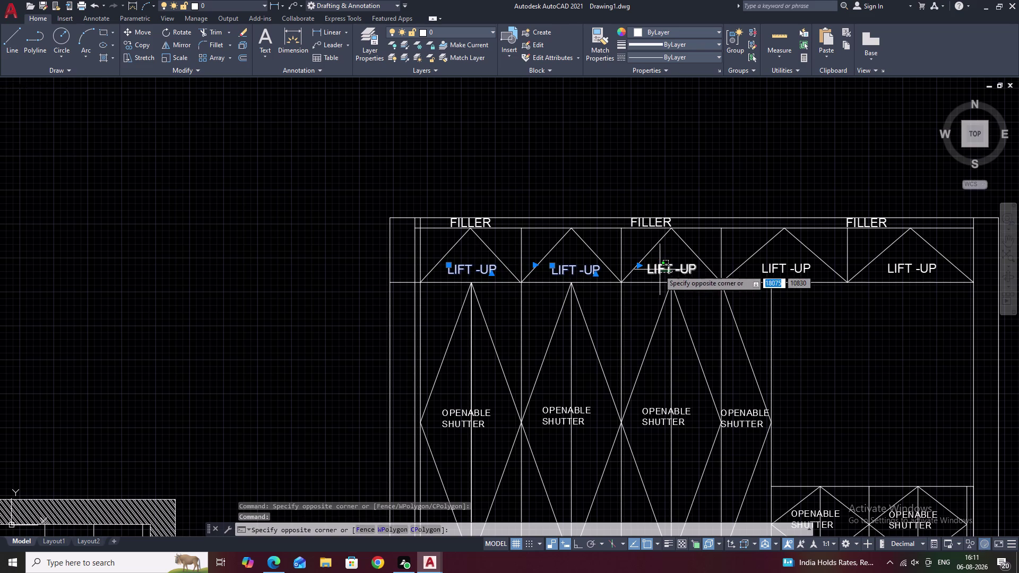
click(776, 271)
click(771, 271)
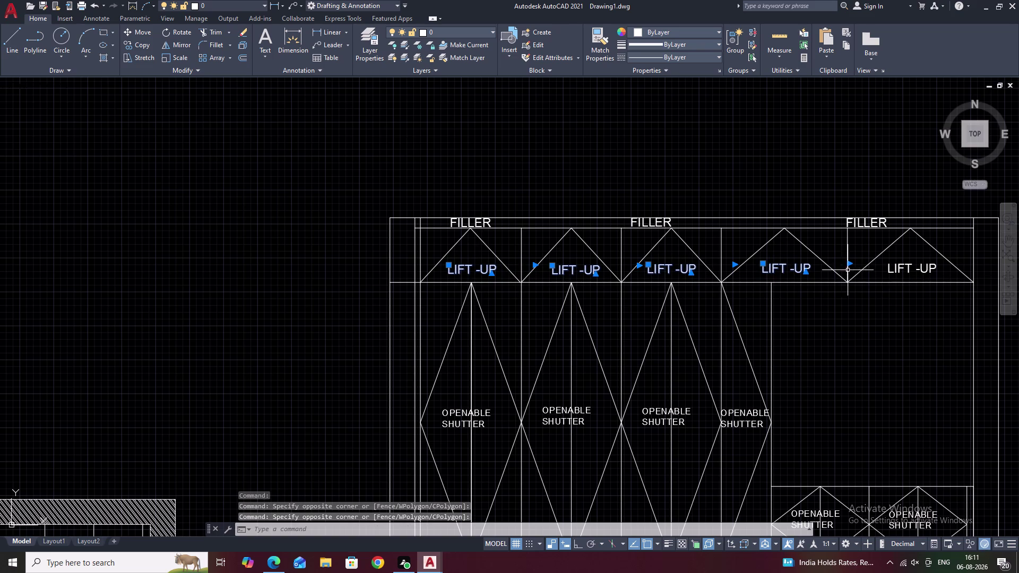
click(899, 270)
click(863, 226)
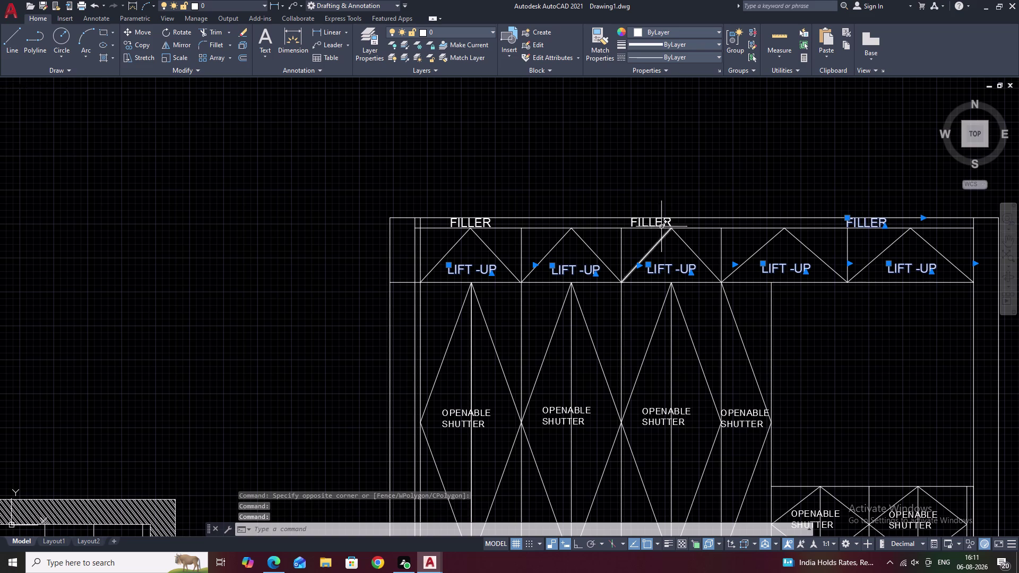
click(662, 224)
click(479, 225)
right_click(531, 203)
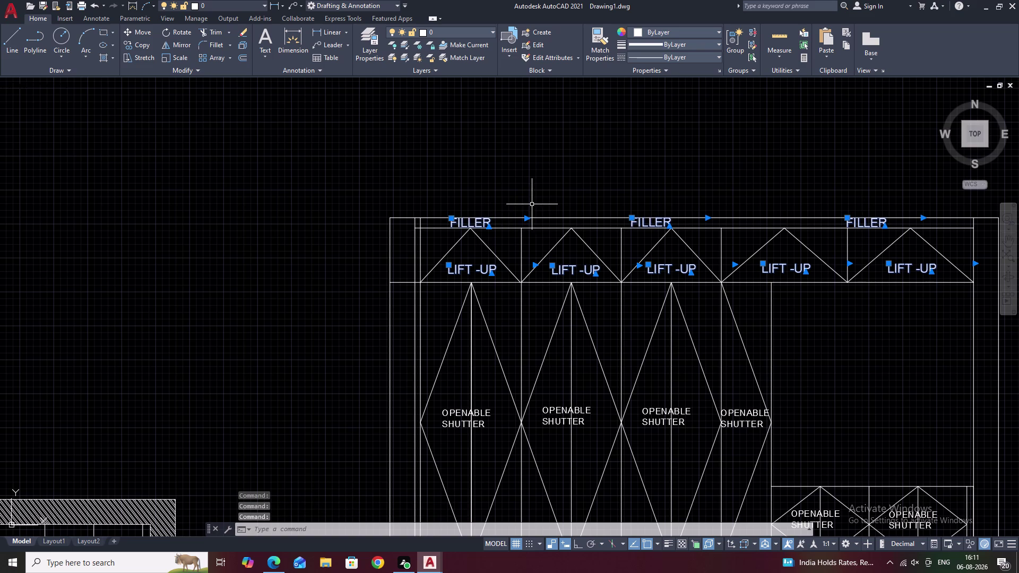
click(612, 189)
right_click(611, 188)
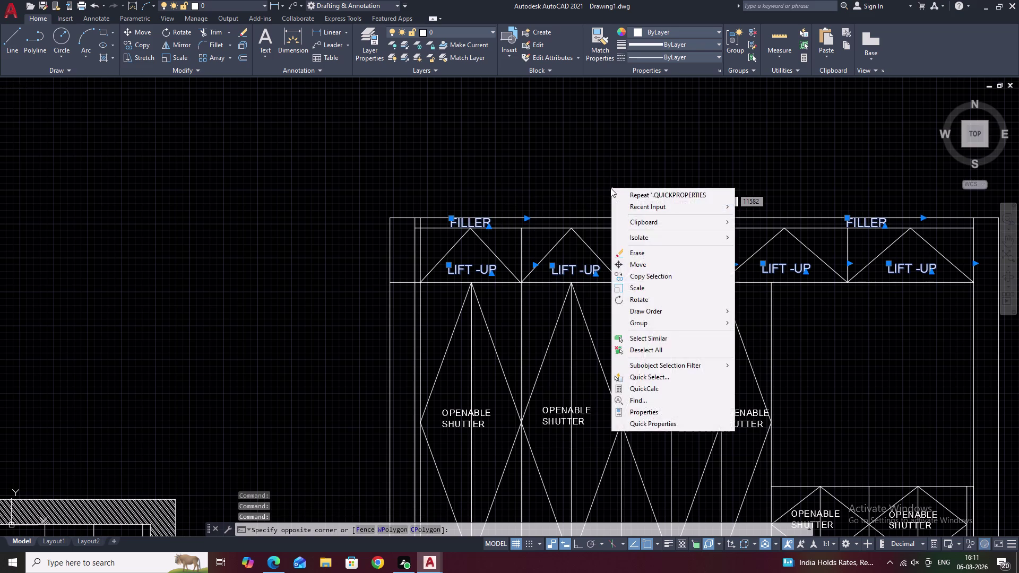
click(610, 188)
Set the selected FILLER and LIFT-UP labels' text height to 60.
double_click(578, 264)
drag(691, 221, 661, 219)
key(BackSpace)
text(60)
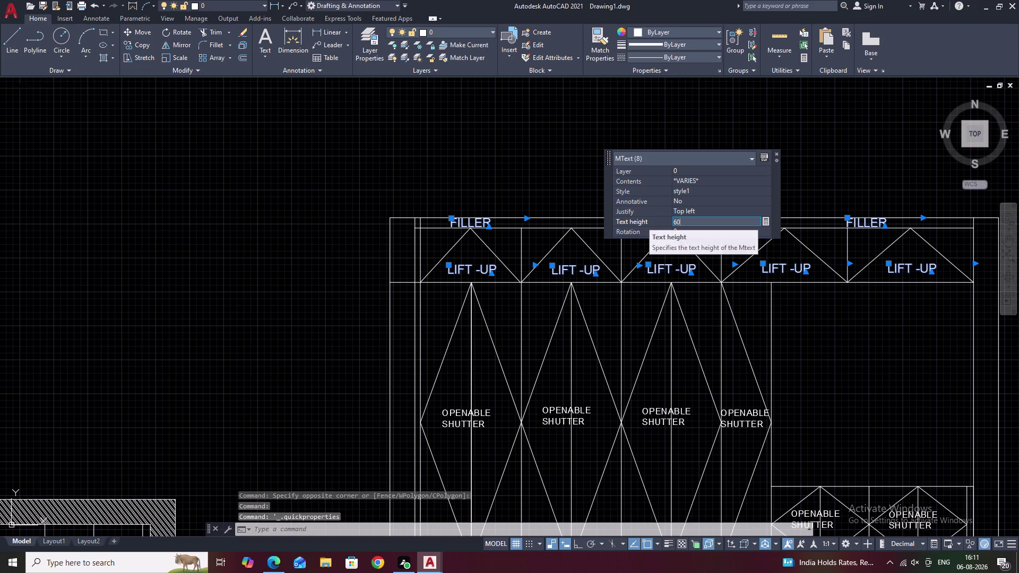
double_click(563, 140)
right_click(564, 140)
key(Escape)
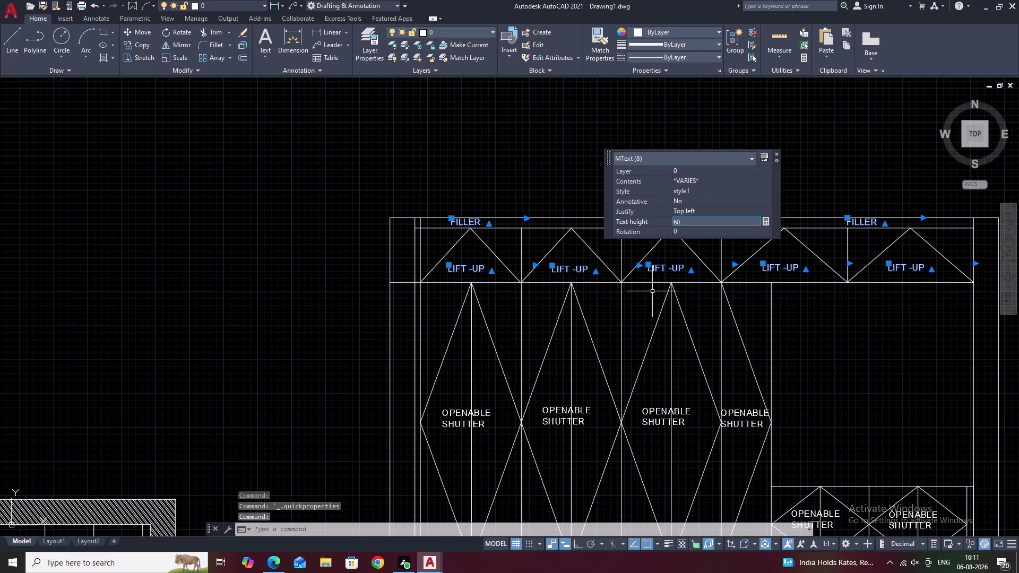
key(Escape)
key(Escape)
Erase the four loose labels below the elevation.
middle_drag(729, 326, 523, 196)
scroll(down, 3)
middle_drag(572, 226, 565, 275)
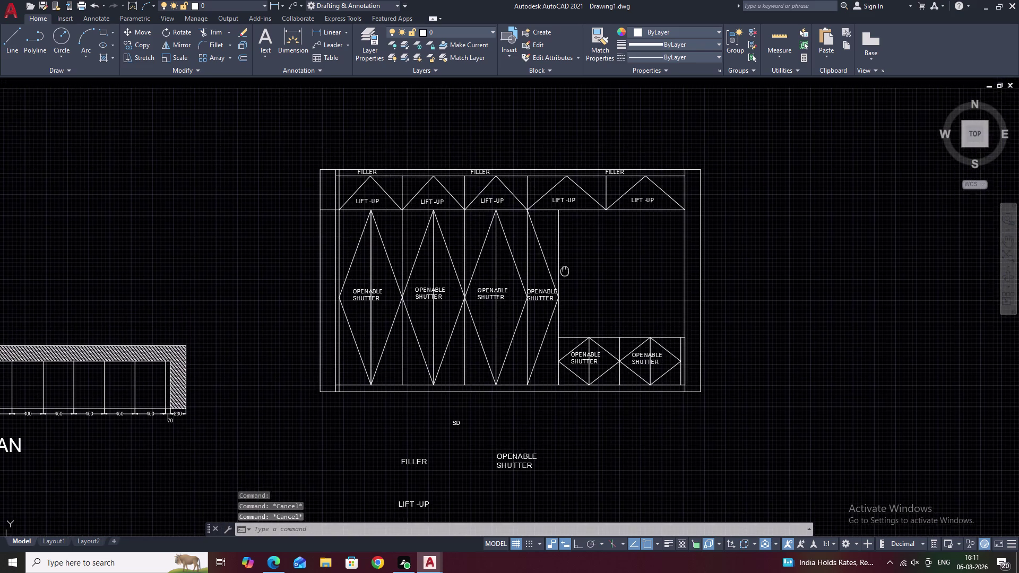
scroll(up, 3)
middle_drag(435, 198, 654, 198)
click(595, 181)
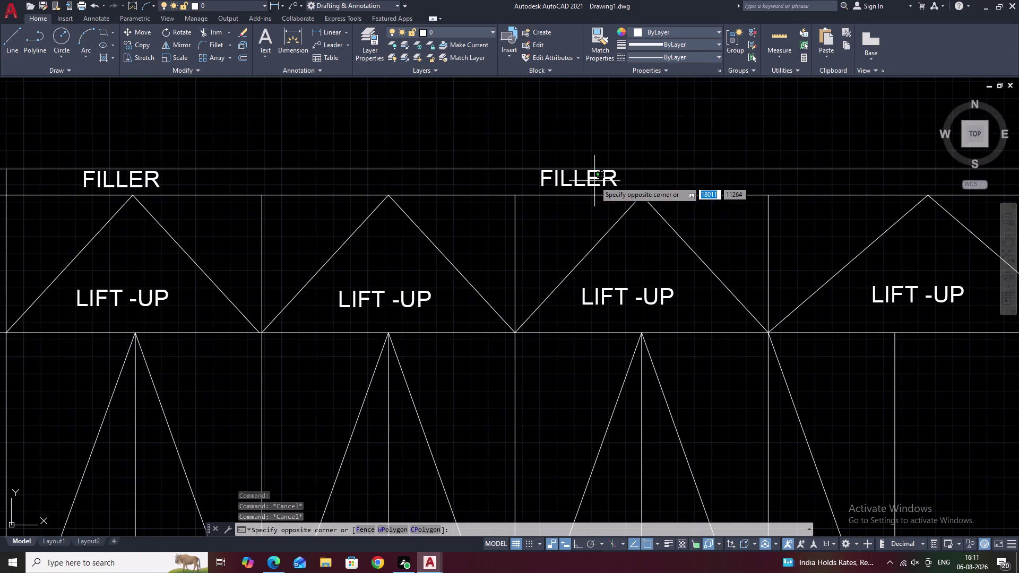
key(Escape)
scroll(down, 3)
middle_drag(633, 253, 669, 205)
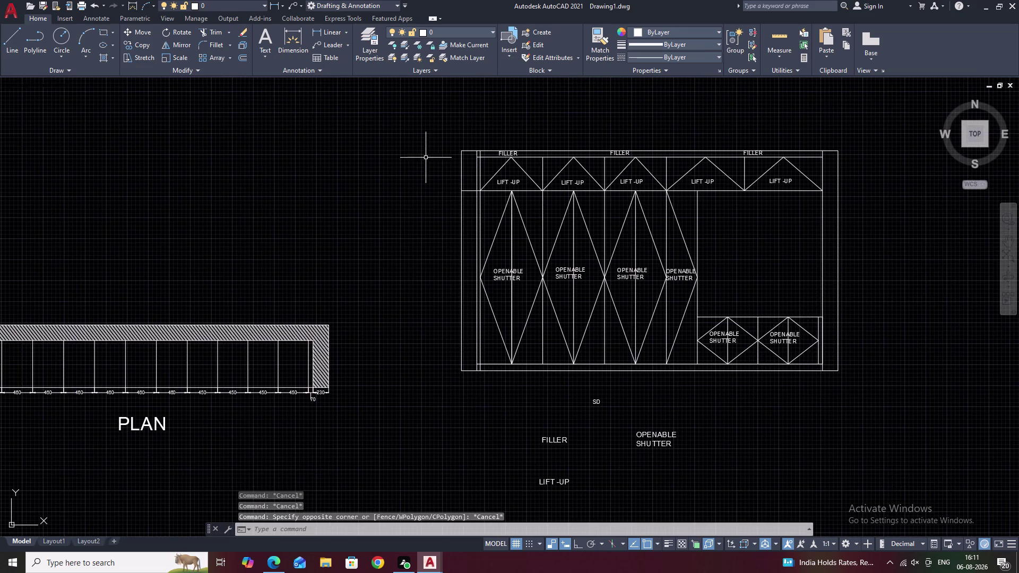
scroll(up, 3)
scroll(up, 3)
scroll(down, 3)
middle_drag(656, 269, 521, 92)
middle_drag(629, 176, 567, 211)
key(Escape)
middle_drag(714, 451, 675, 293)
drag(668, 302, 384, 296)
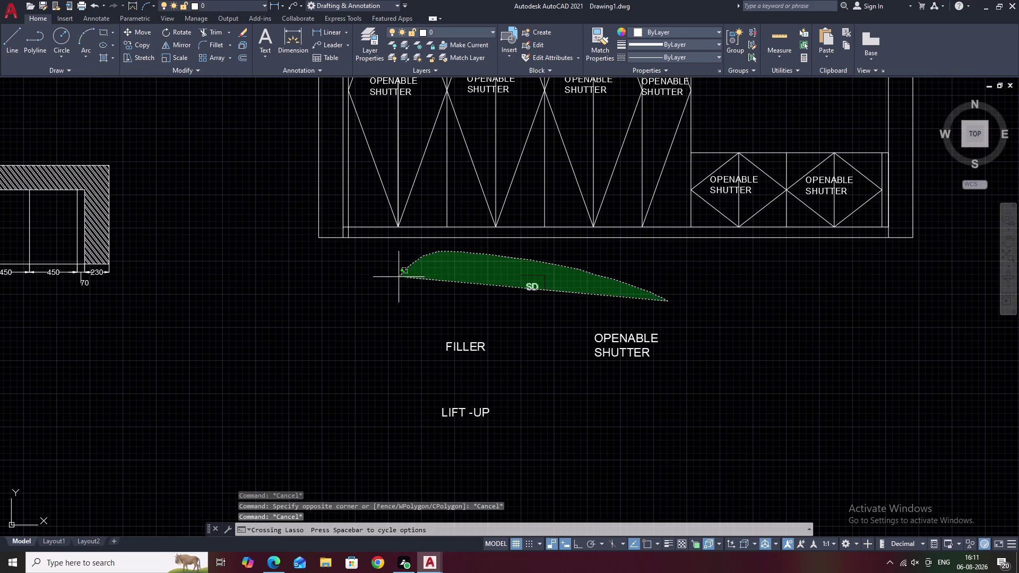
drag(384, 296, 649, 445)
text(E)
key(space)
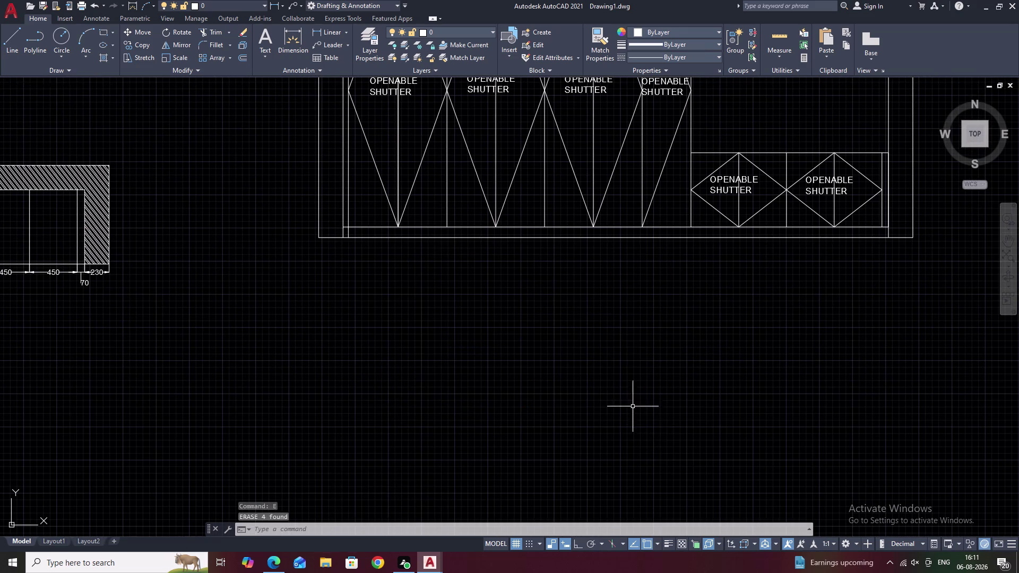
Bring the cabinet's left side into view and begin a linear dimension.
scroll(down, 3)
middle_drag(576, 340, 601, 386)
scroll(up, 3)
middle_drag(533, 346, 611, 317)
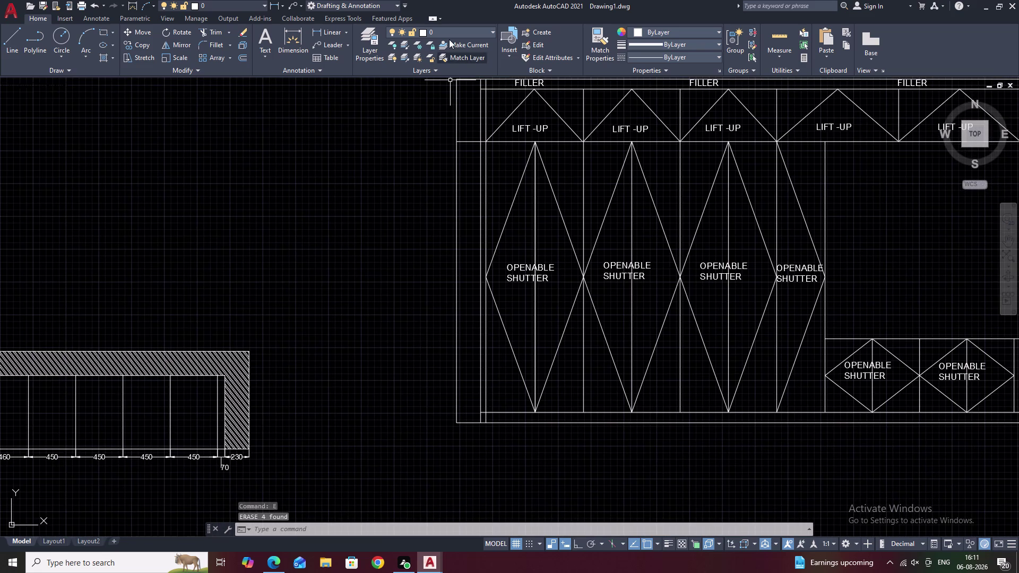
click(325, 32)
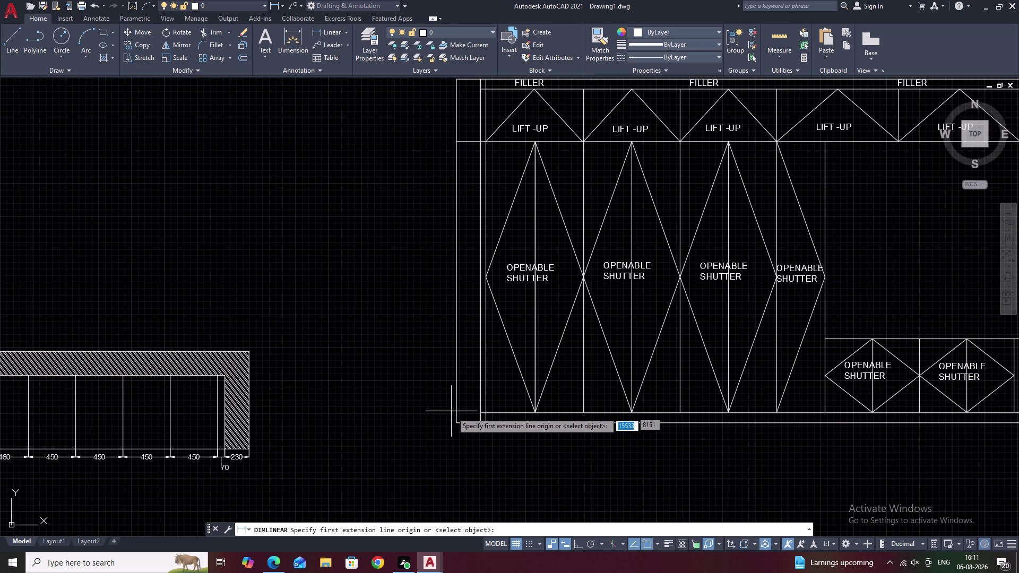
Dimension the cabinet's left side with a vertical 3273 overall height dimension.
click(455, 422)
middle_drag(458, 283, 471, 411)
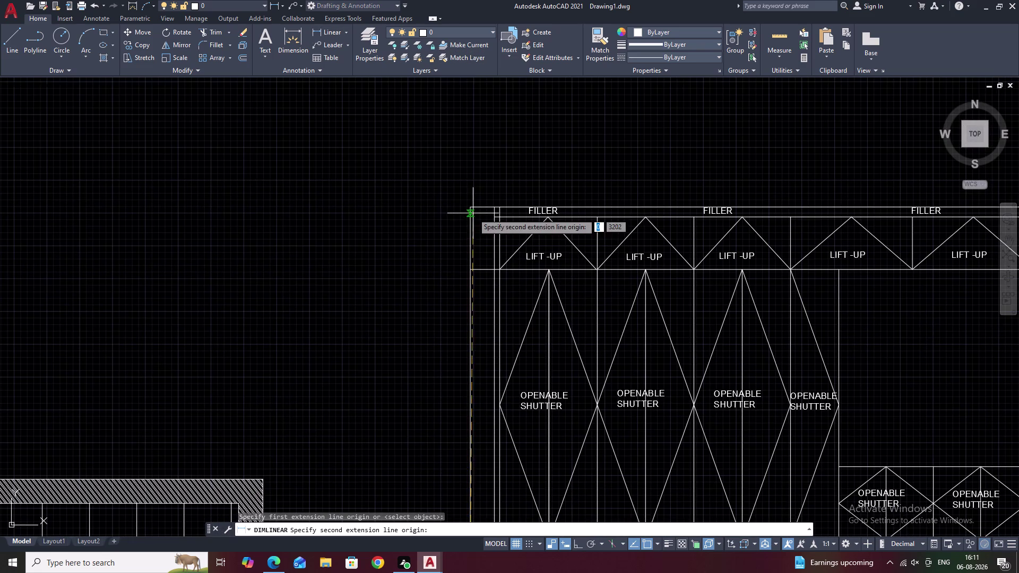
click(471, 209)
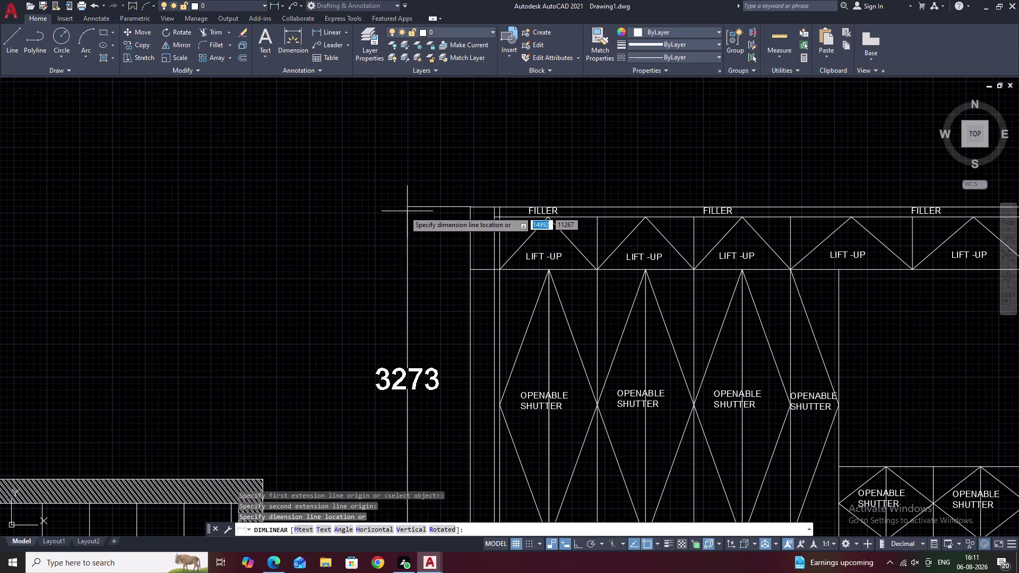
click(404, 211)
scroll(down, 3)
middle_drag(429, 322, 443, 276)
scroll(up, 3)
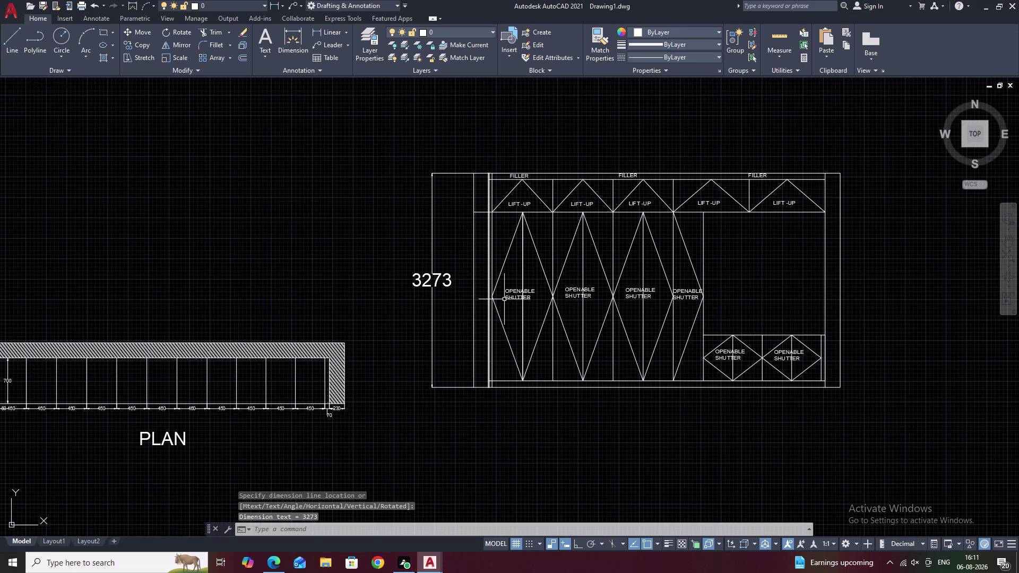
Open the Dimension Style Manager with D and review Copy of Standard's arrow and text settings.
text(D)
key(space)
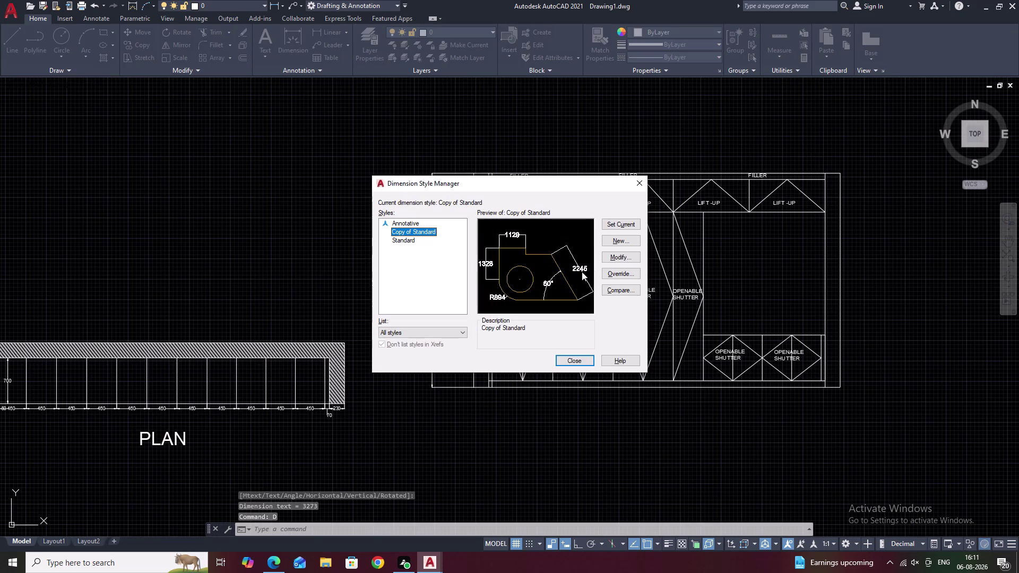
click(612, 258)
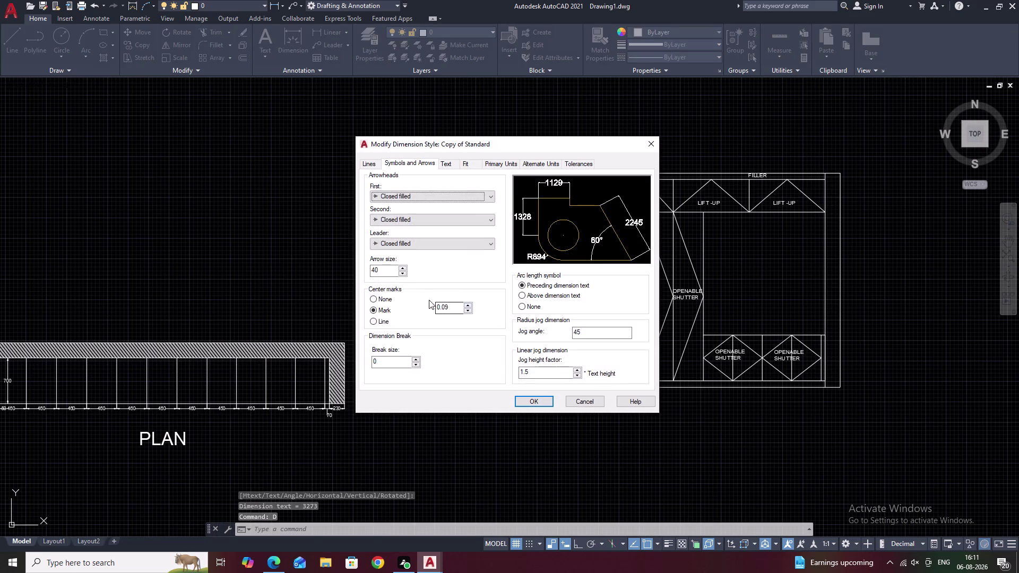
click(499, 164)
click(449, 164)
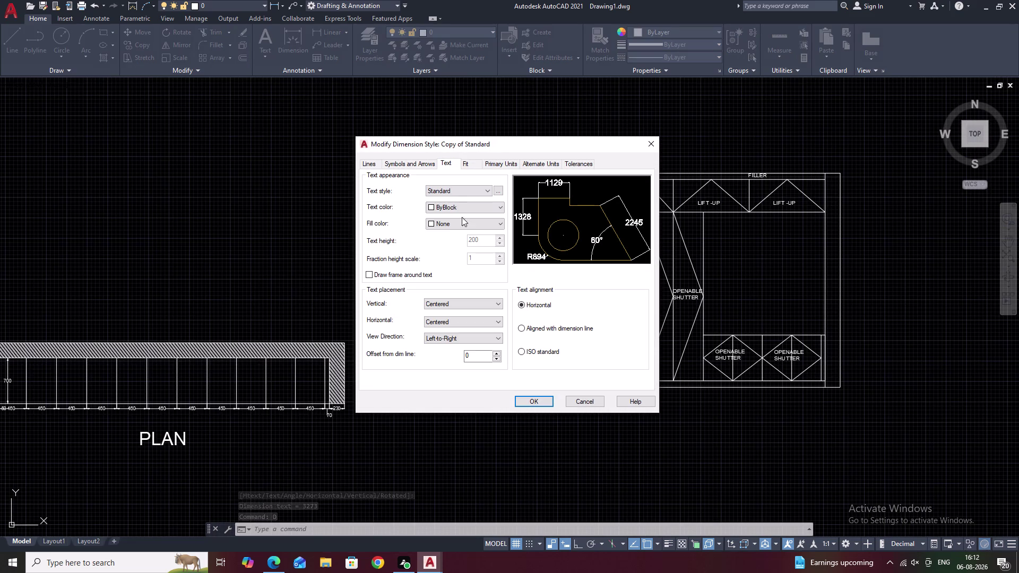
key(Escape)
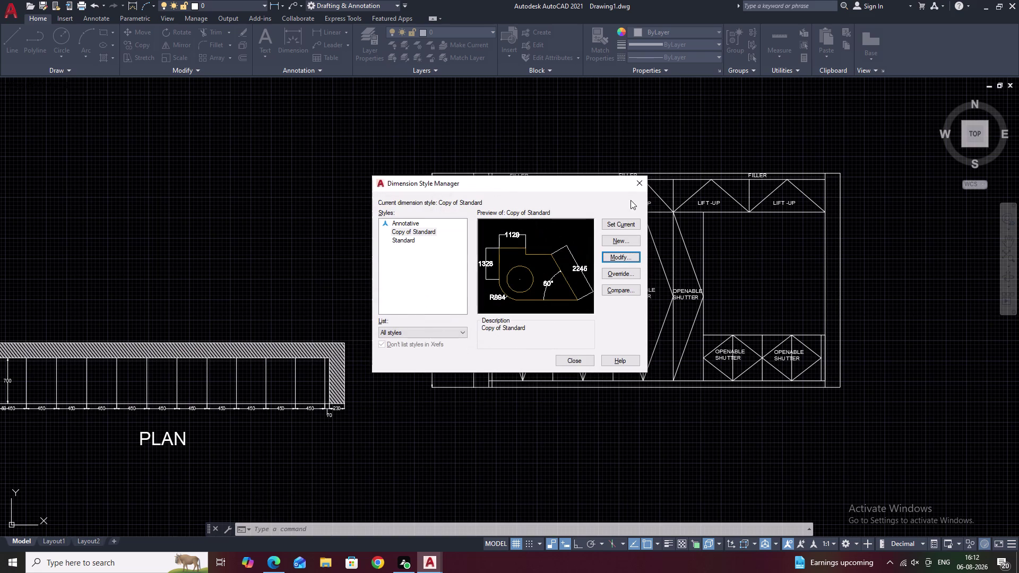
Recheck Copy of Standard's text settings, then close both dimension style dialogs.
click(417, 231)
click(616, 258)
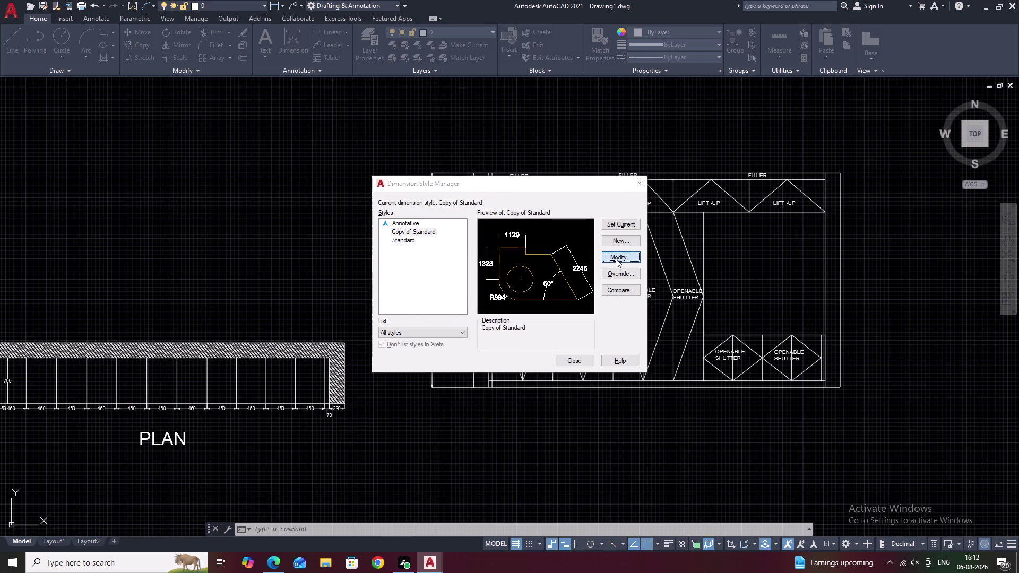
click(616, 259)
click(452, 165)
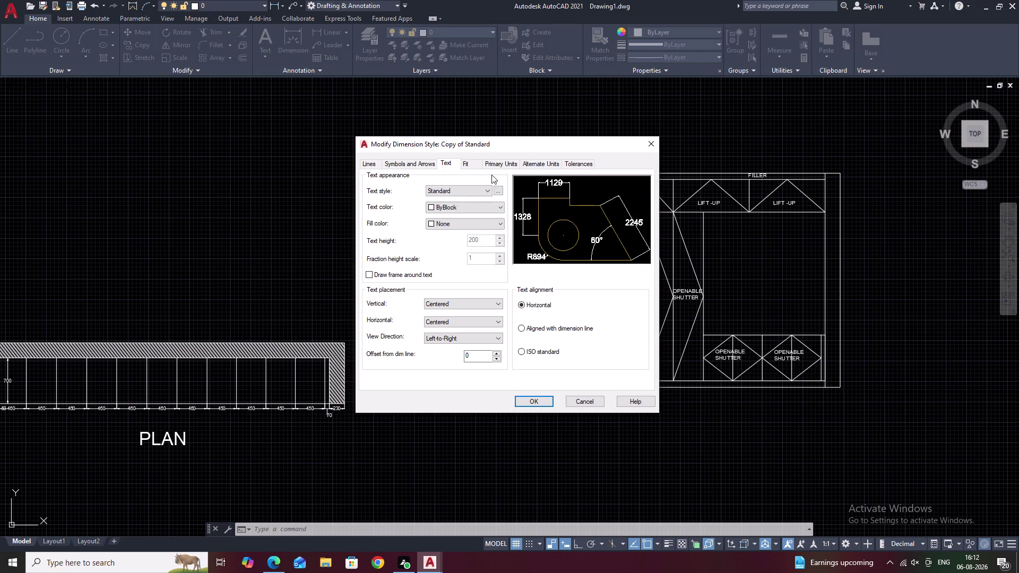
click(652, 149)
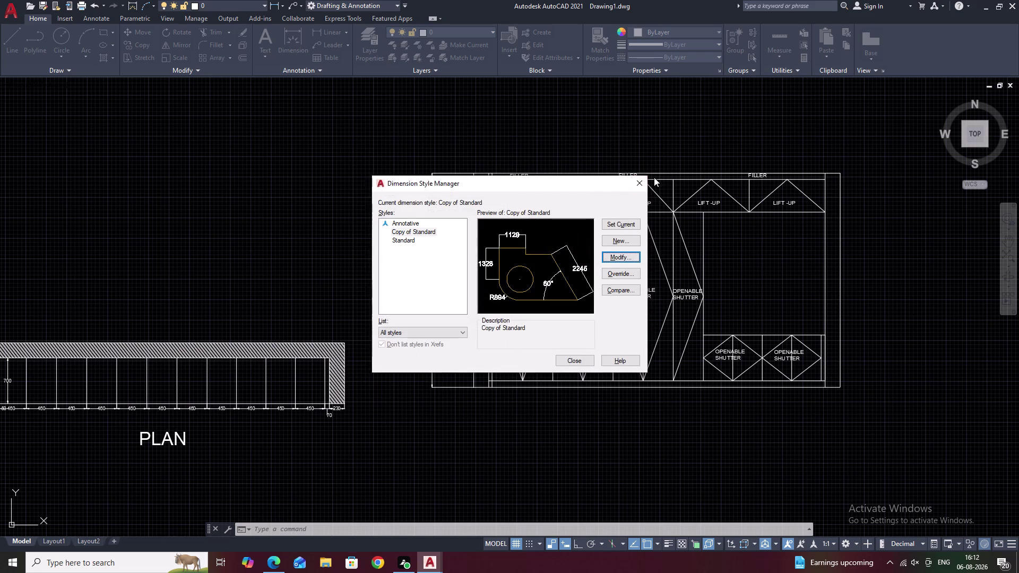
click(654, 177)
click(634, 182)
key(Escape)
Change the Standard text style height from 200 to 80, apply it, and close.
key(s)
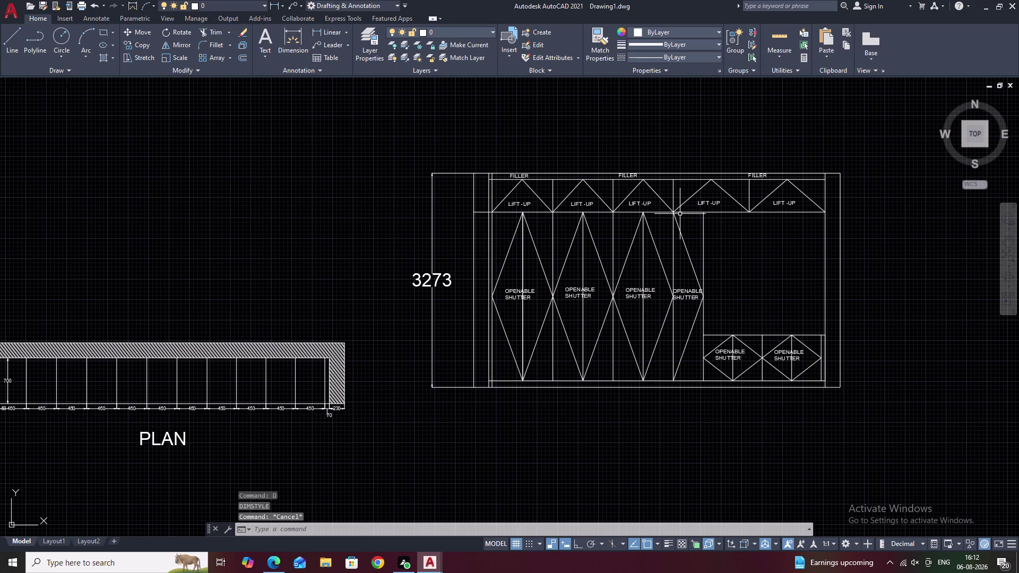
text(TY)
key(space)
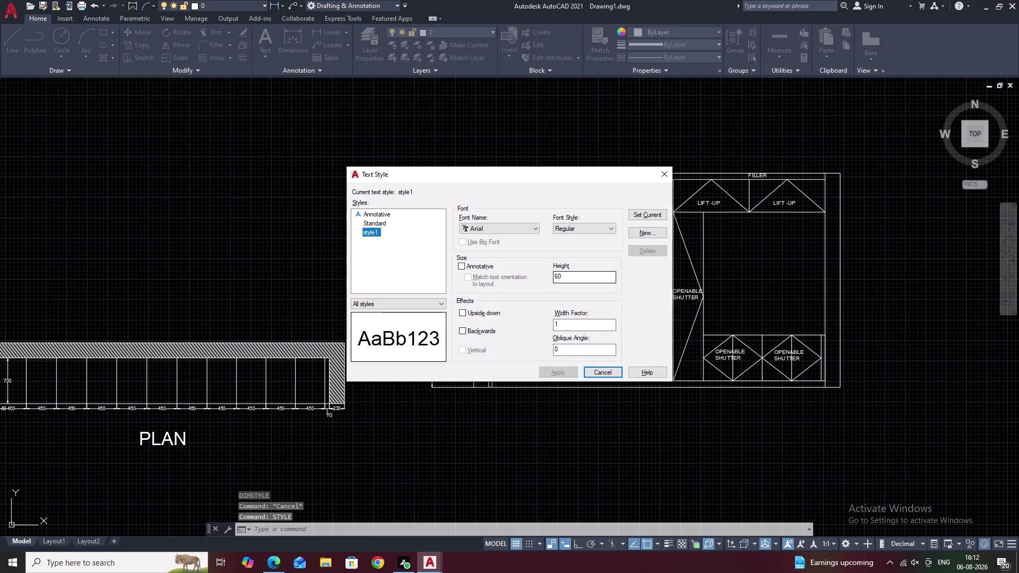
click(377, 217)
click(378, 221)
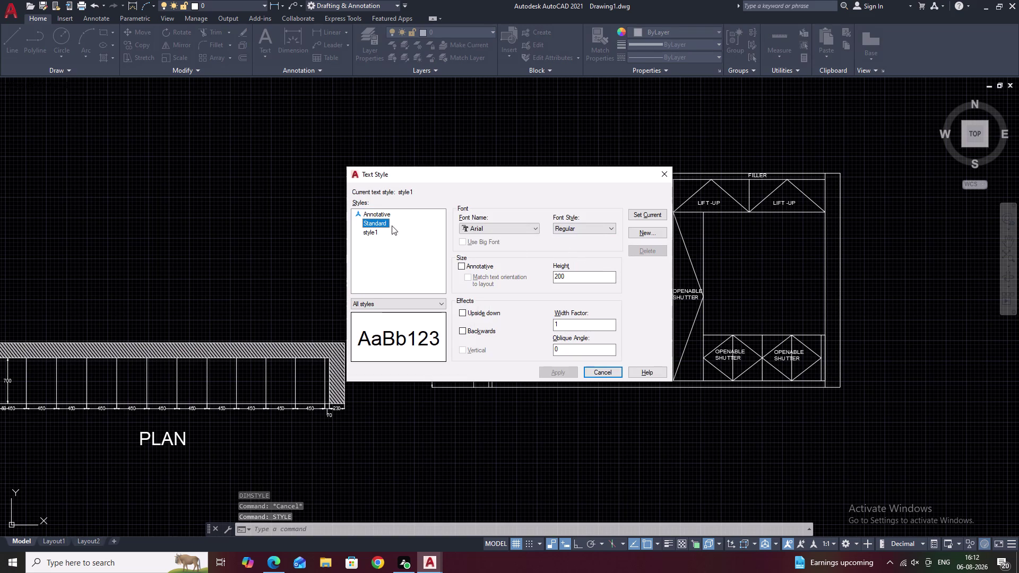
drag(591, 277, 515, 278)
key(BackSpace)
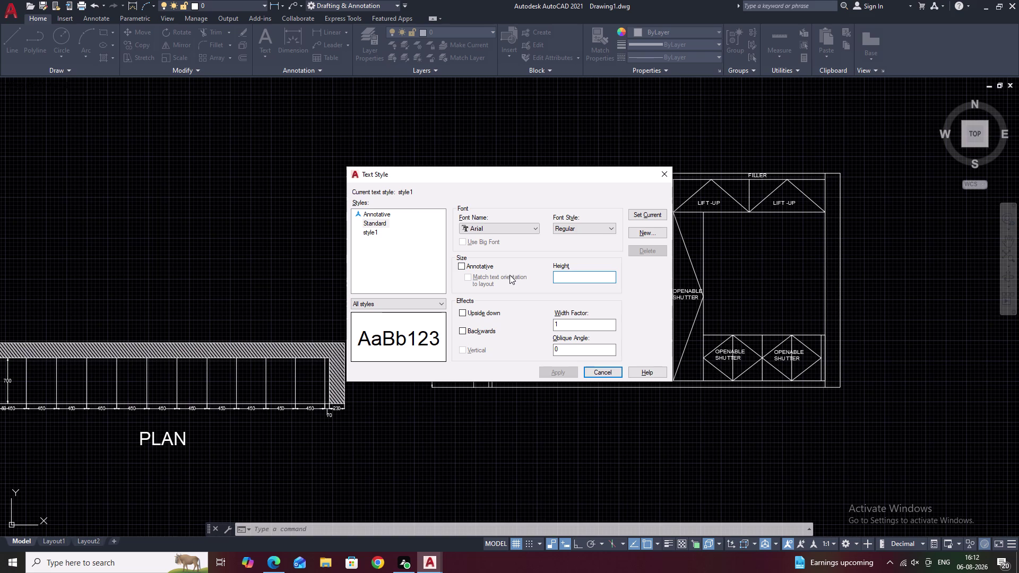
text(80)
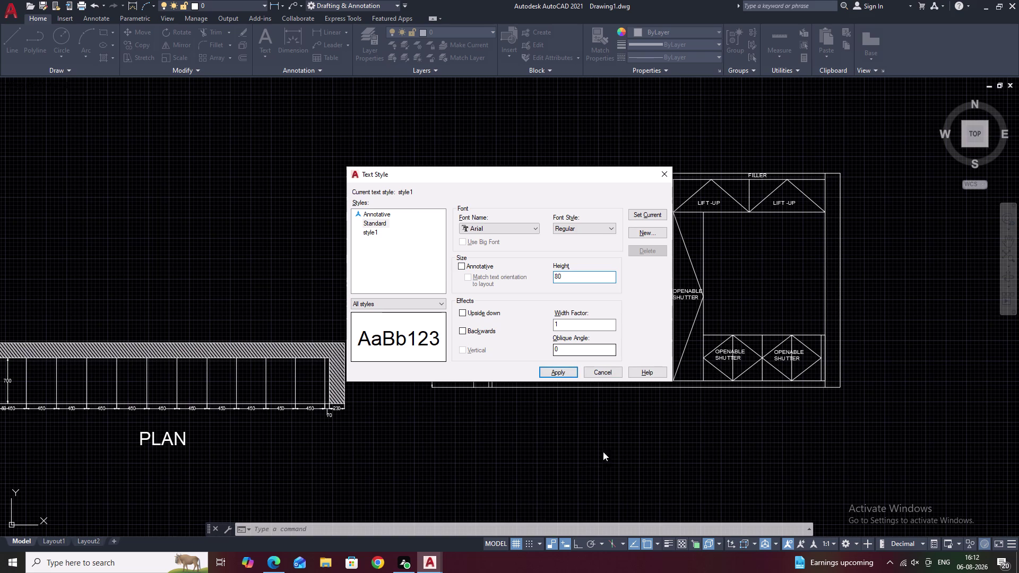
click(557, 370)
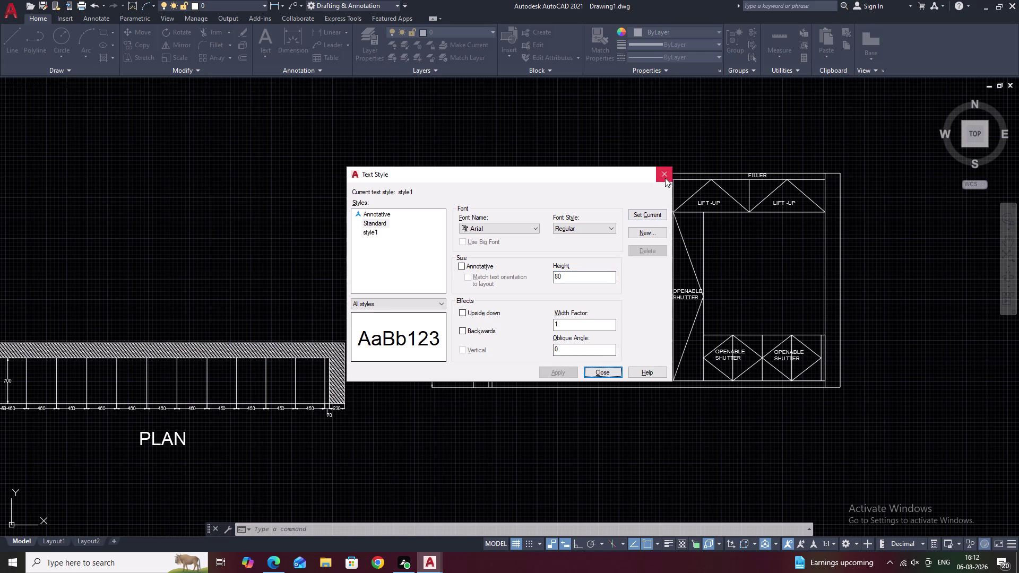
click(665, 178)
Leave the 3273 dimension text unchanged and reopen the Dimension Style Manager with D.
double_click(443, 283)
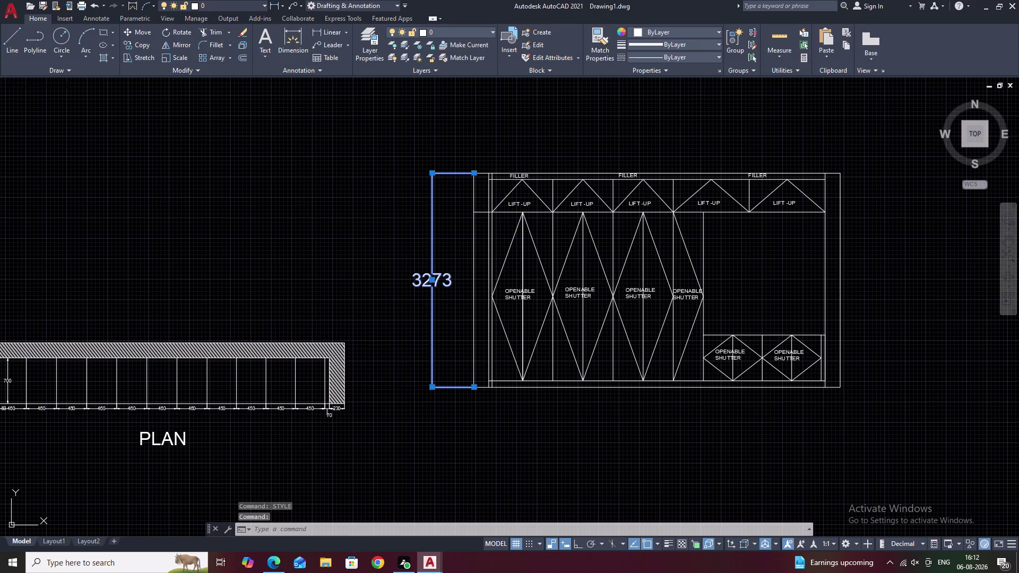
key(Escape)
key(Escape)
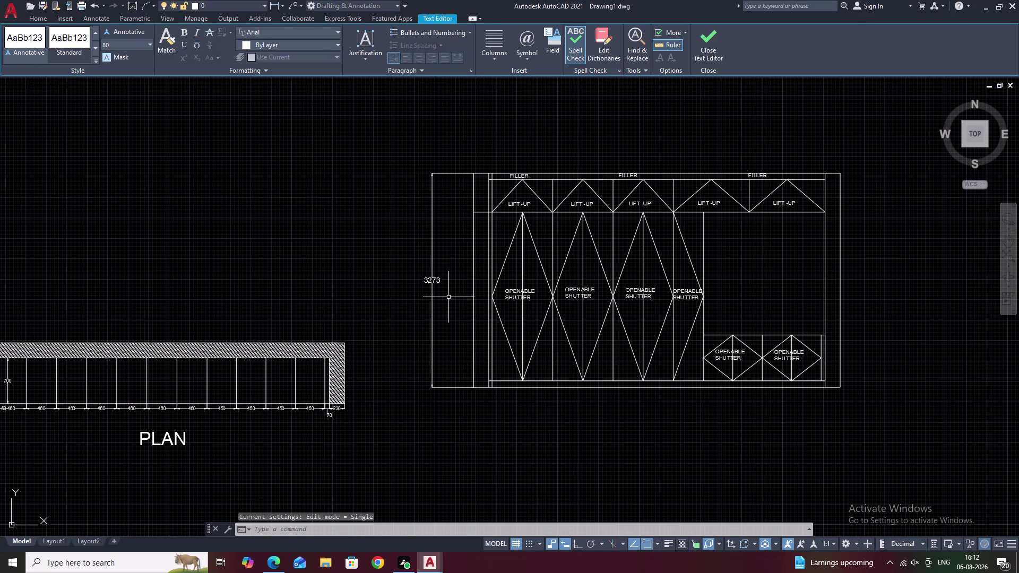
scroll(up, 3)
key(d)
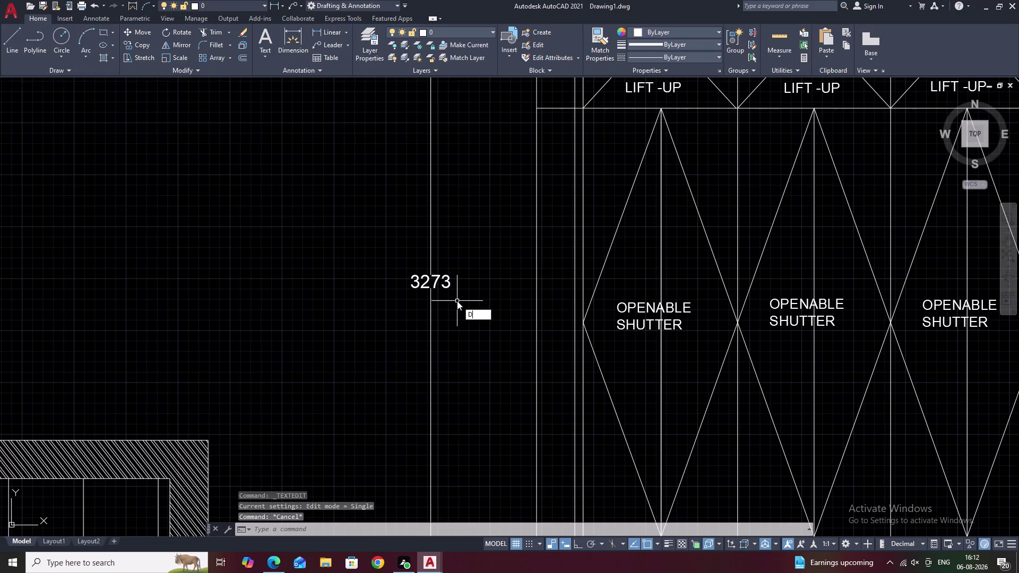
key(space)
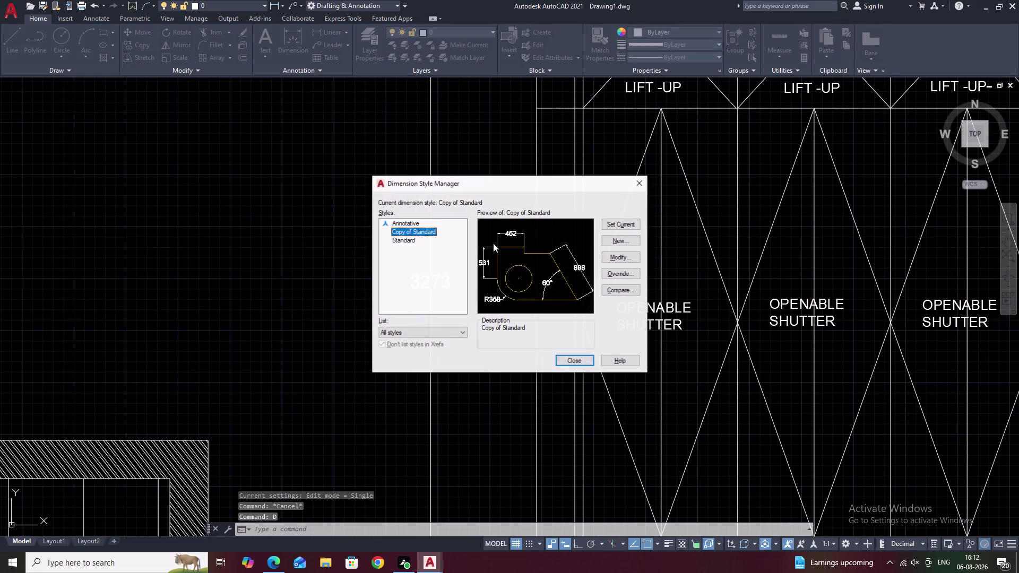
click(617, 255)
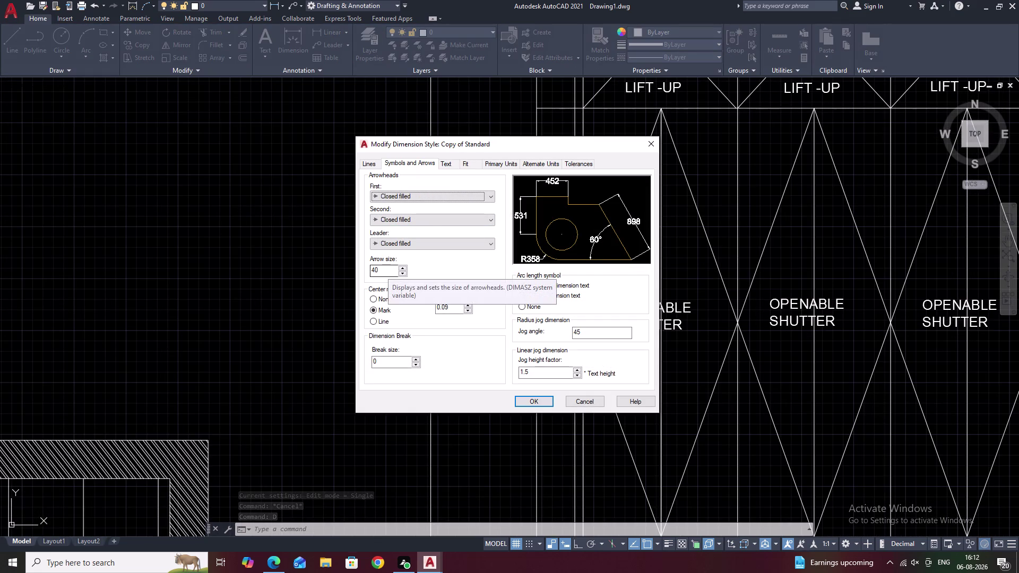
click(656, 149)
Modify the Standard dimension style, changing its arrow size from 0.18 to 40.
click(401, 240)
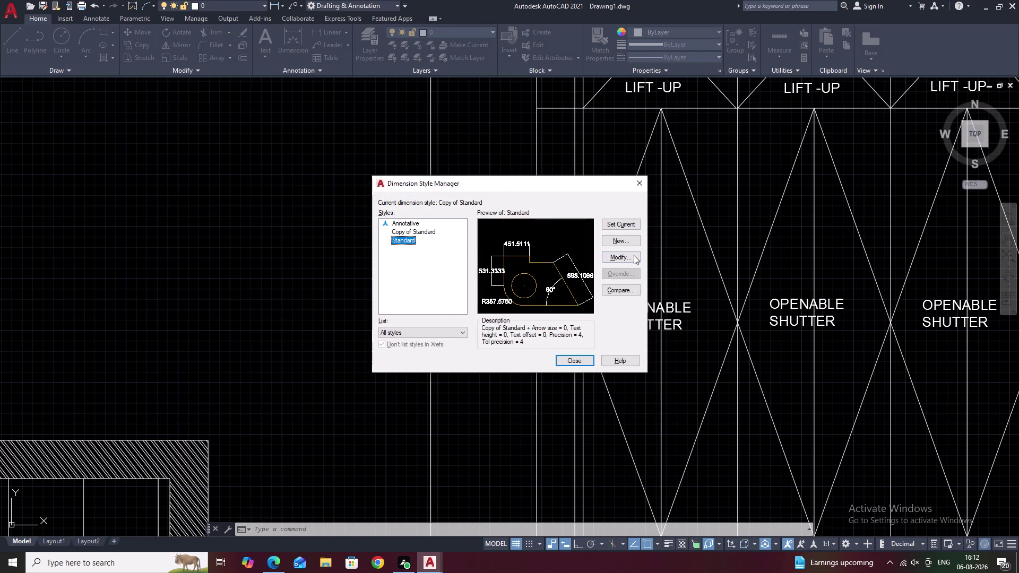
click(634, 255)
click(397, 270)
drag(392, 271, 345, 273)
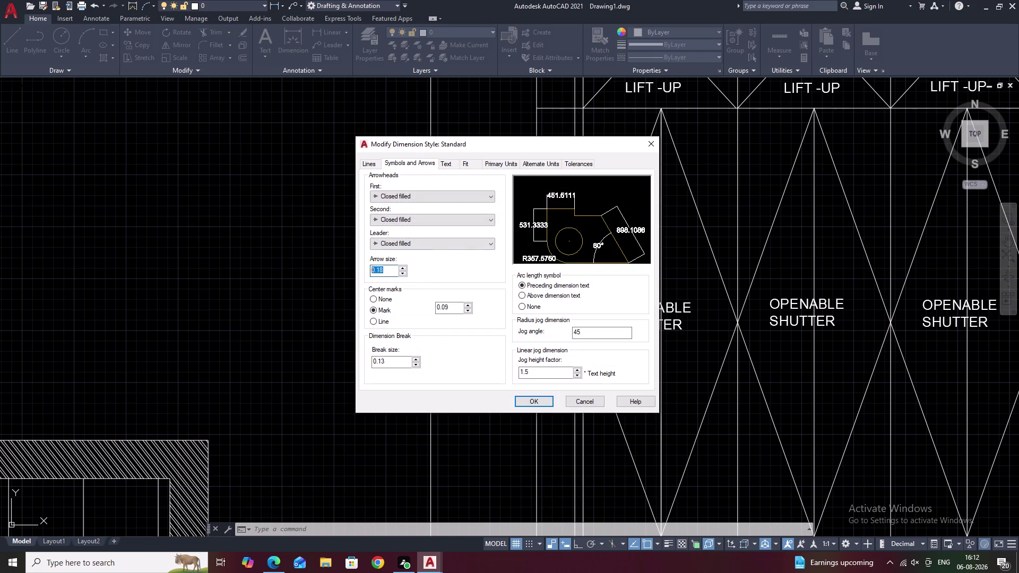
drag(345, 272, 334, 273)
key(BackSpace)
text(40)
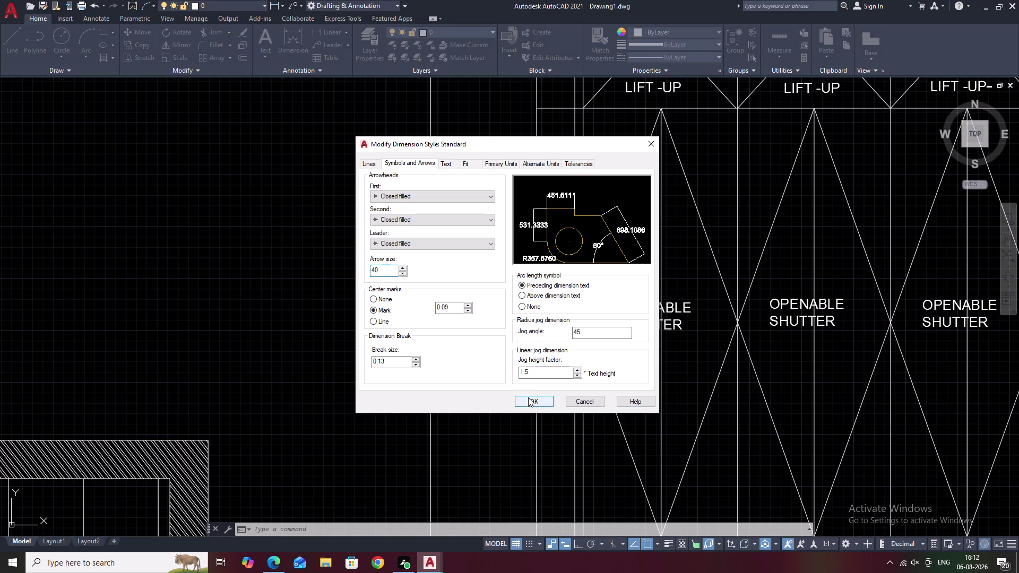
Set Standard's primary linear precision to 0, save it, and close the manager.
click(496, 165)
double_click(460, 200)
click(454, 203)
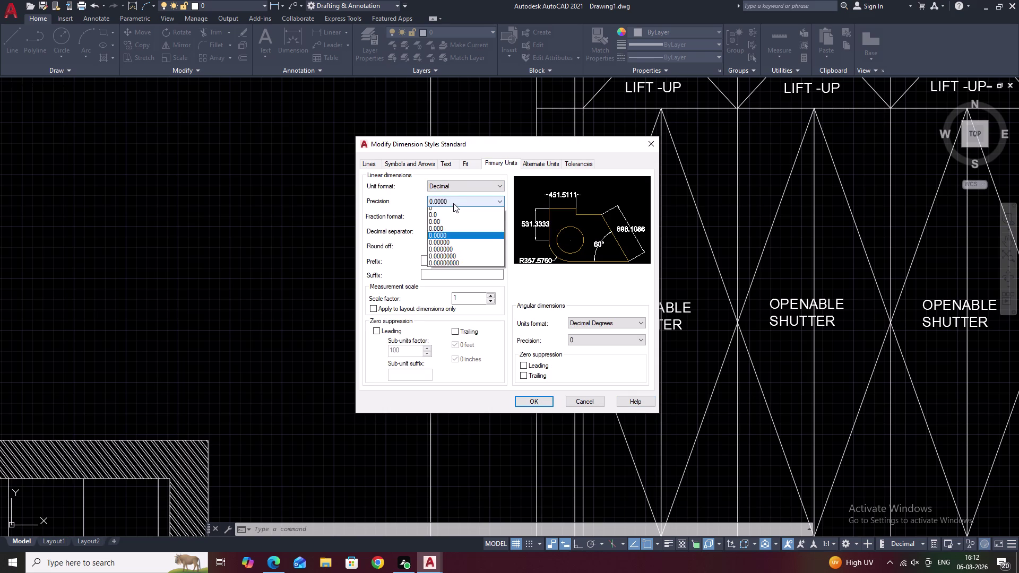
click(449, 210)
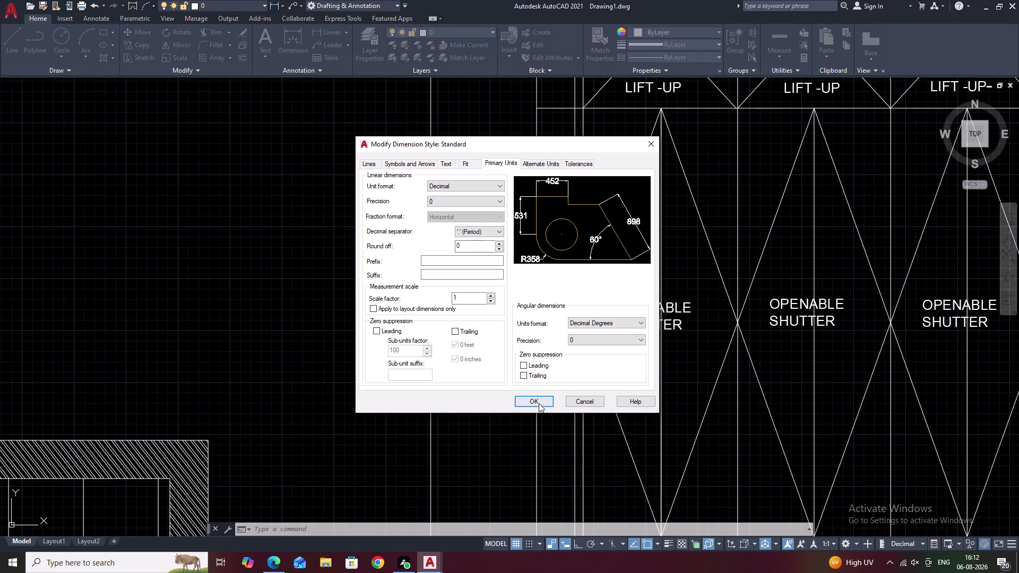
click(539, 401)
click(582, 366)
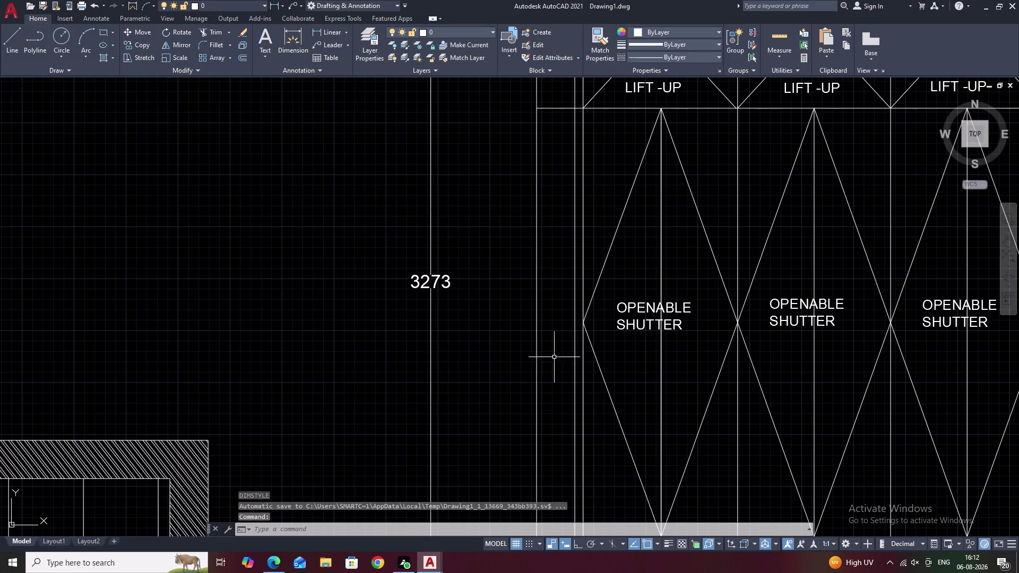
Dimension the first 469 shutter width below the cabinet using DLI.
scroll(down, 3)
middle_drag(462, 321, 493, 333)
scroll(up, 3)
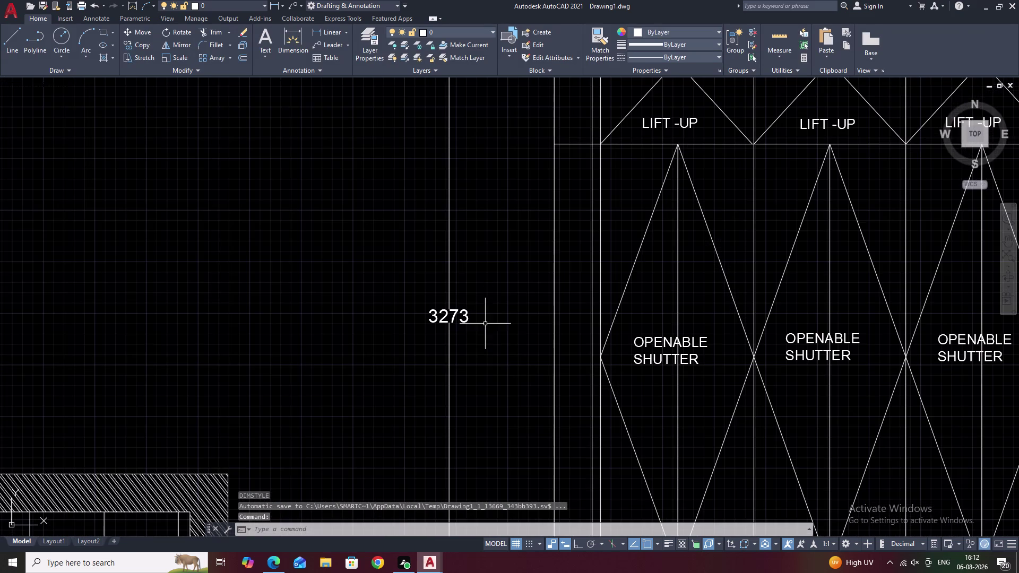
middle_drag(488, 342, 498, 322)
scroll(down, 3)
scroll(up, 3)
middle_drag(496, 449, 491, 421)
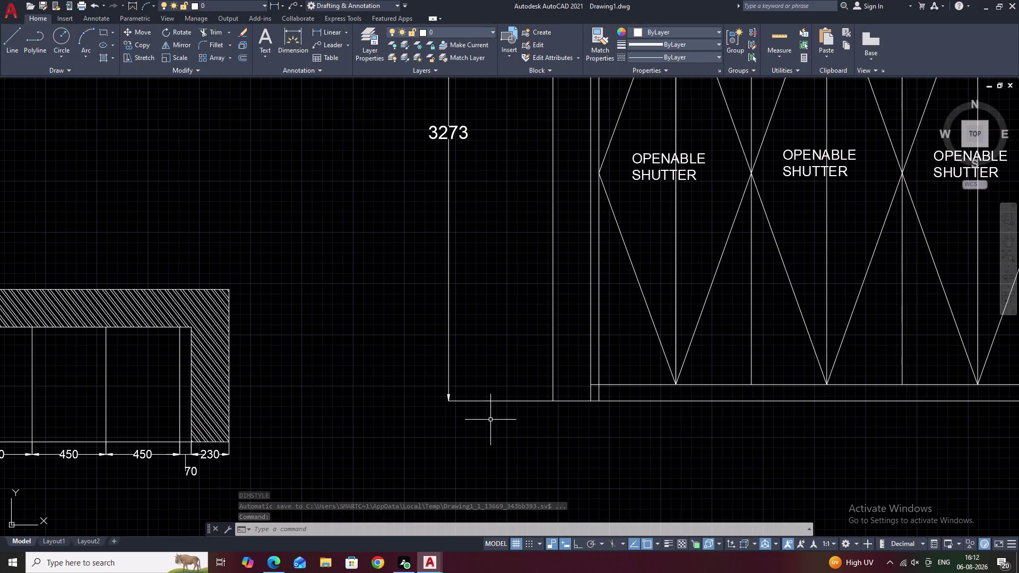
key(Escape)
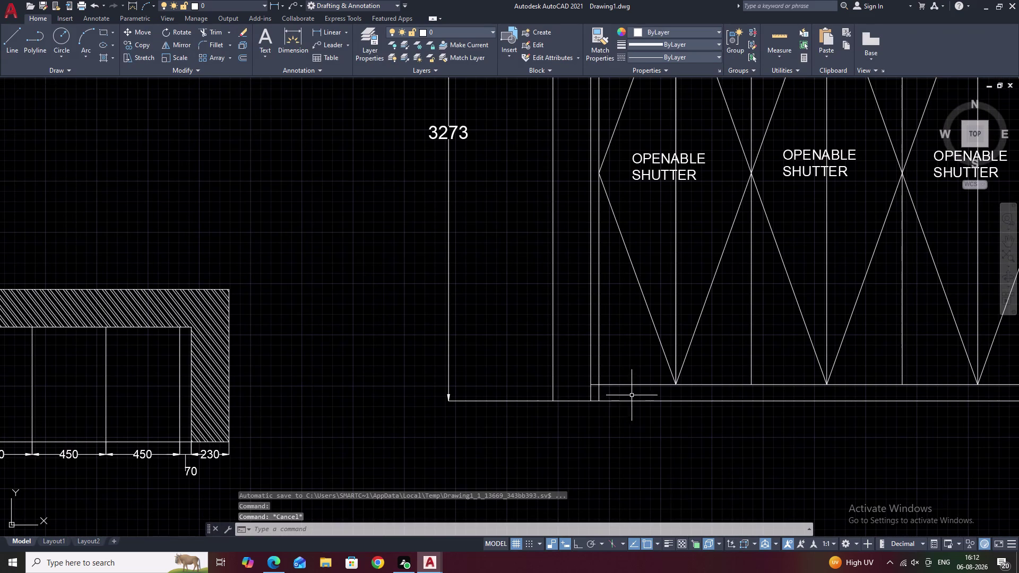
text(DLI)
key(space)
click(600, 383)
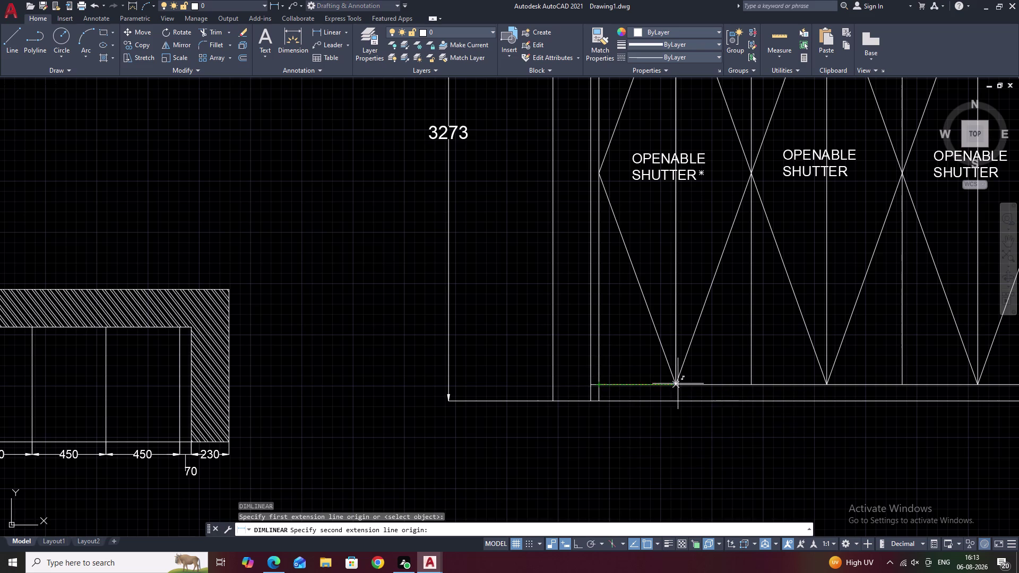
click(677, 384)
click(671, 432)
Add the next 460 linear width dimension beside the 469.
key(space)
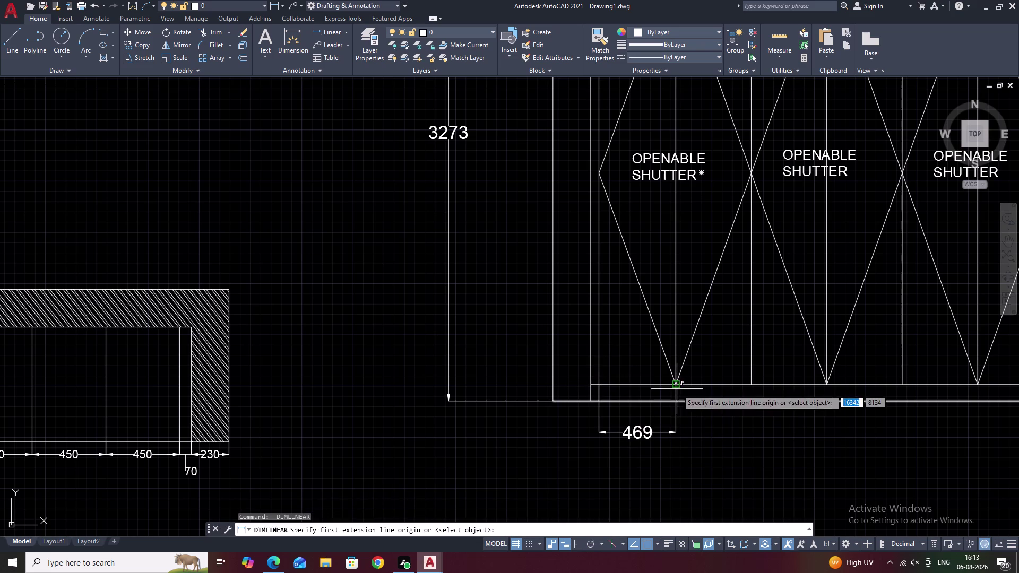
click(677, 386)
click(752, 385)
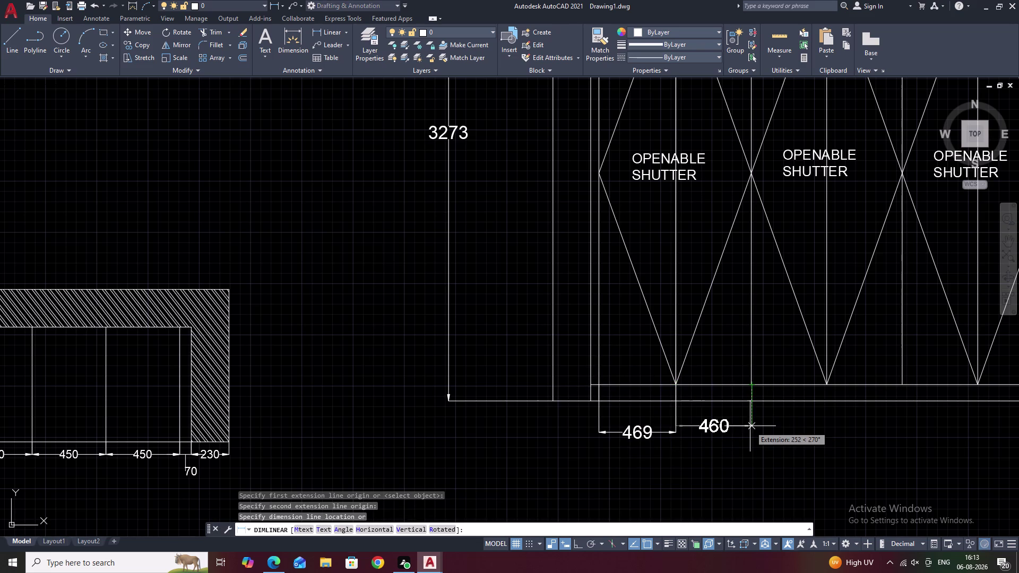
click(750, 432)
middle_drag(777, 424, 603, 428)
key(Escape)
Continue the chain from the last dimension with further 460 shutter widths.
click(100, 18)
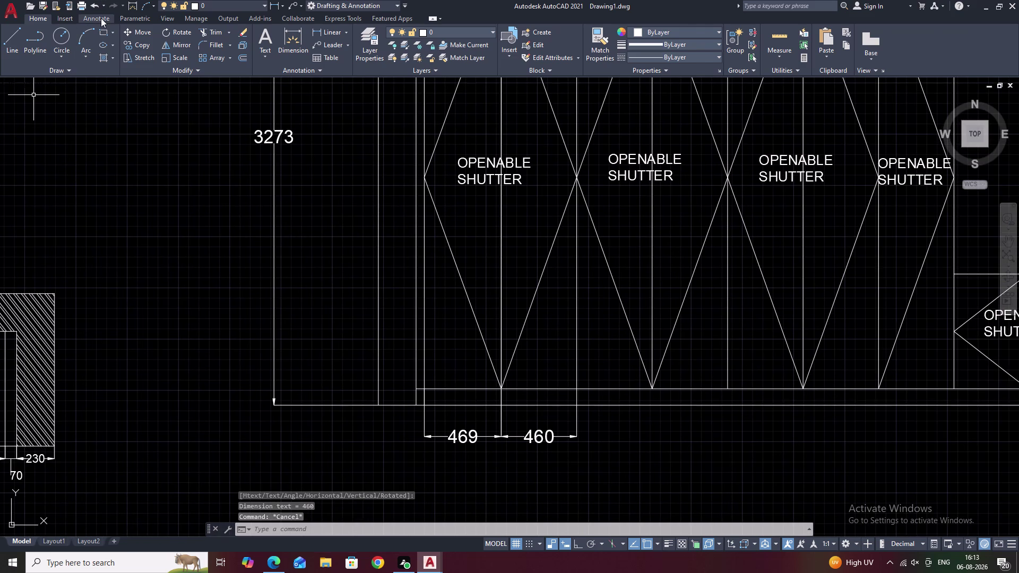
click(285, 56)
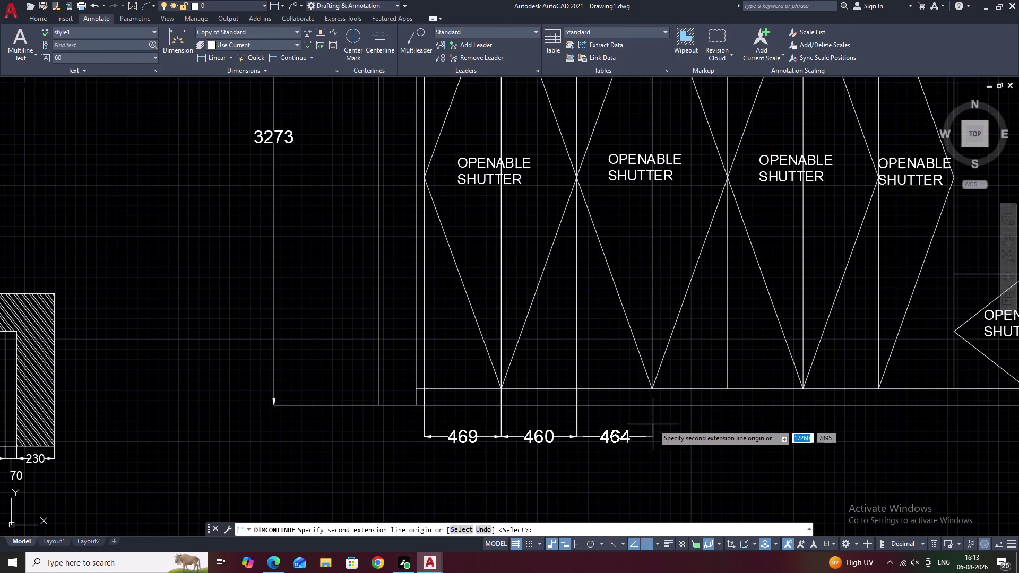
click(652, 388)
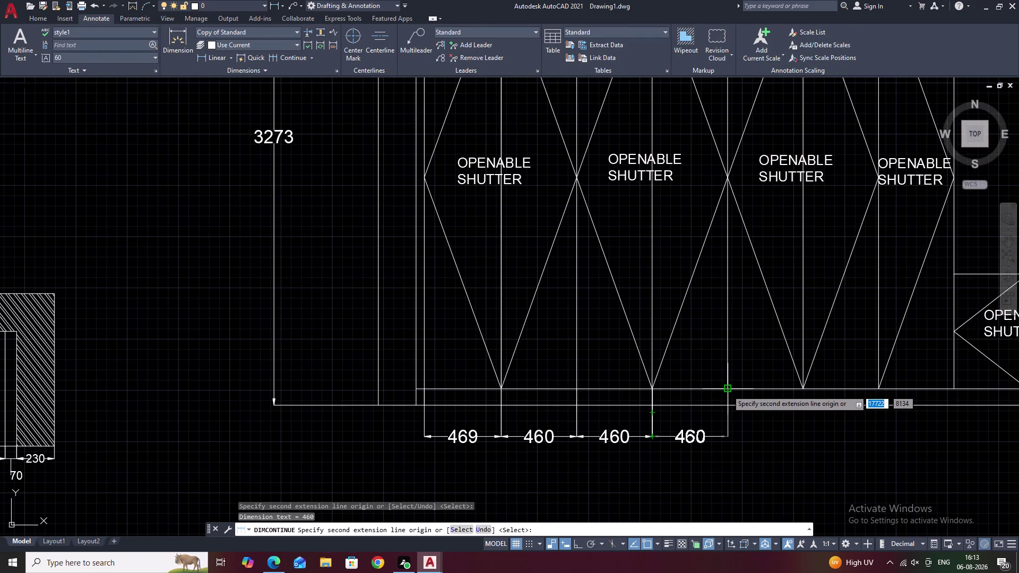
click(728, 390)
click(806, 387)
middle_drag(807, 392, 541, 407)
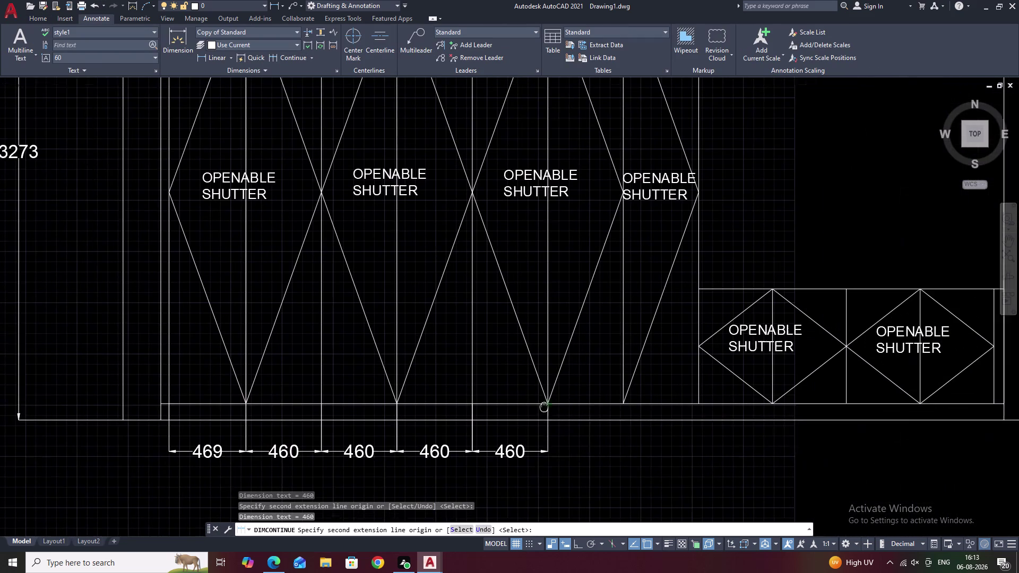
Chain the remaining 460 widths and the 450 widths under the lower shutters.
double_click(615, 405)
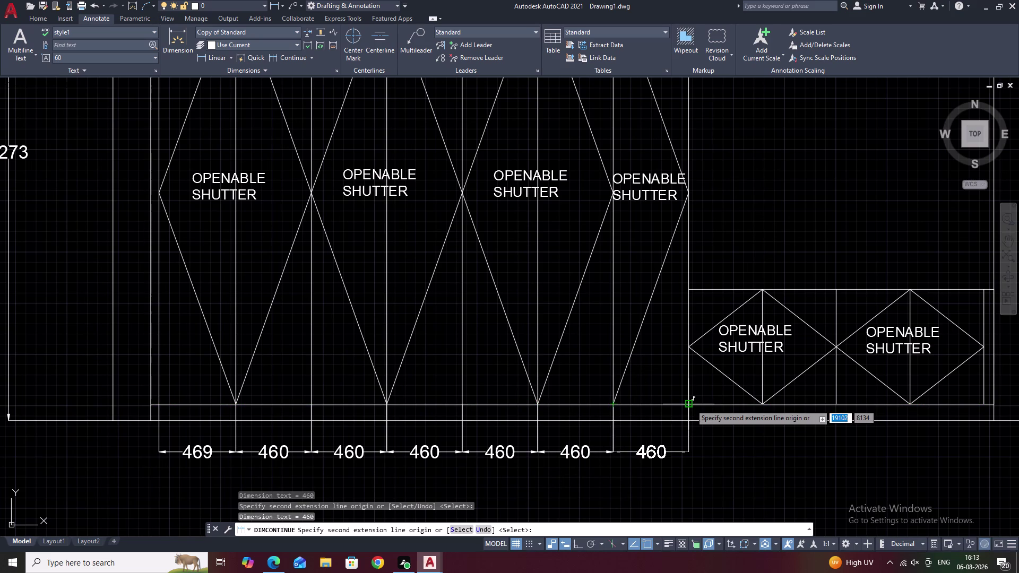
click(691, 405)
click(763, 403)
middle_drag(793, 416, 565, 429)
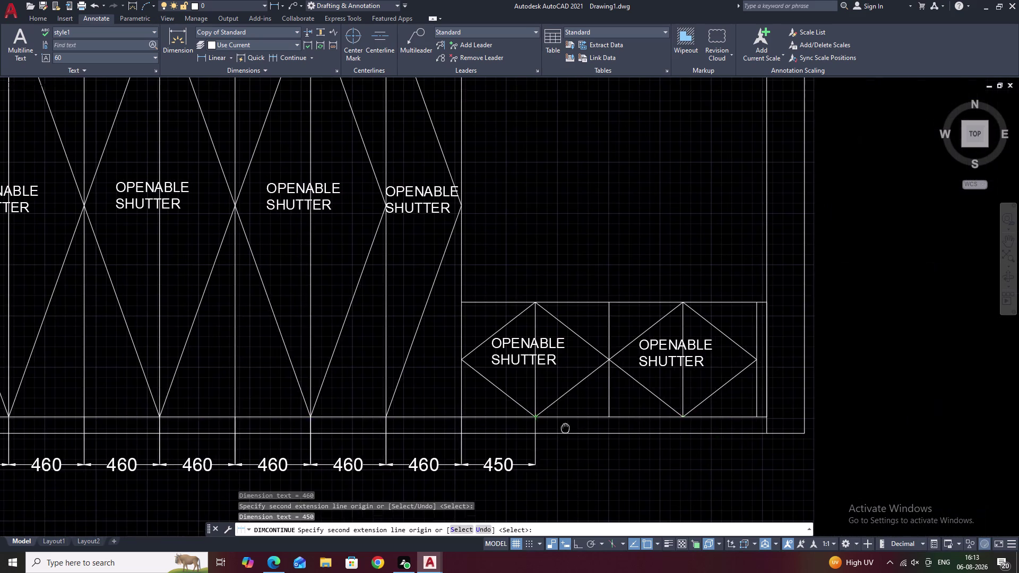
click(611, 418)
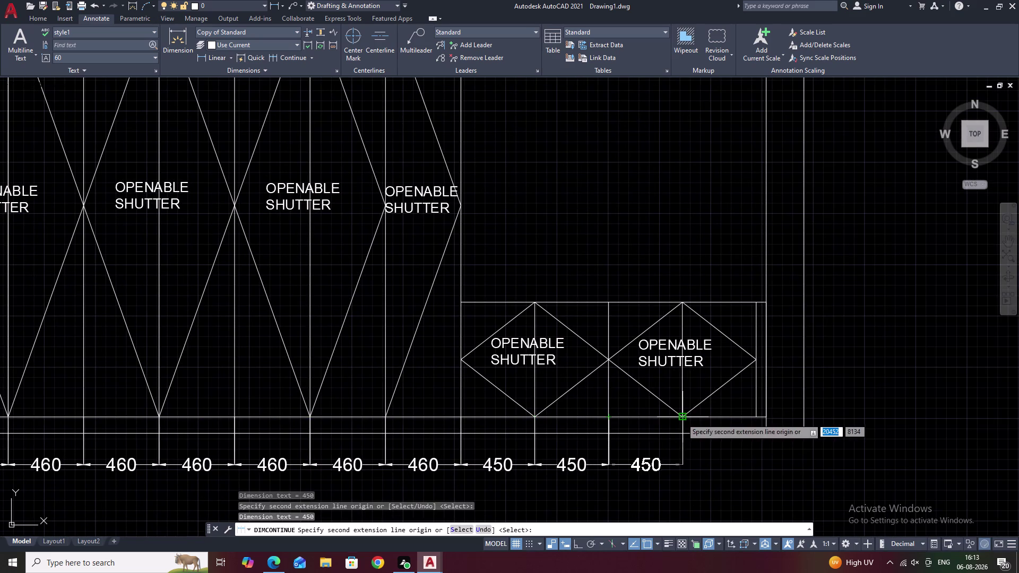
click(682, 419)
click(758, 418)
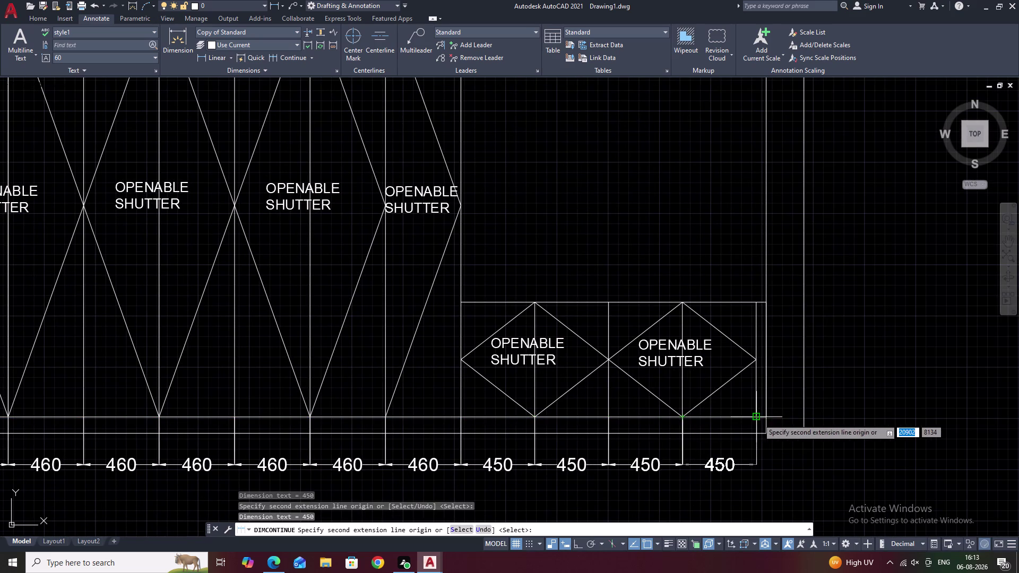
click(769, 419)
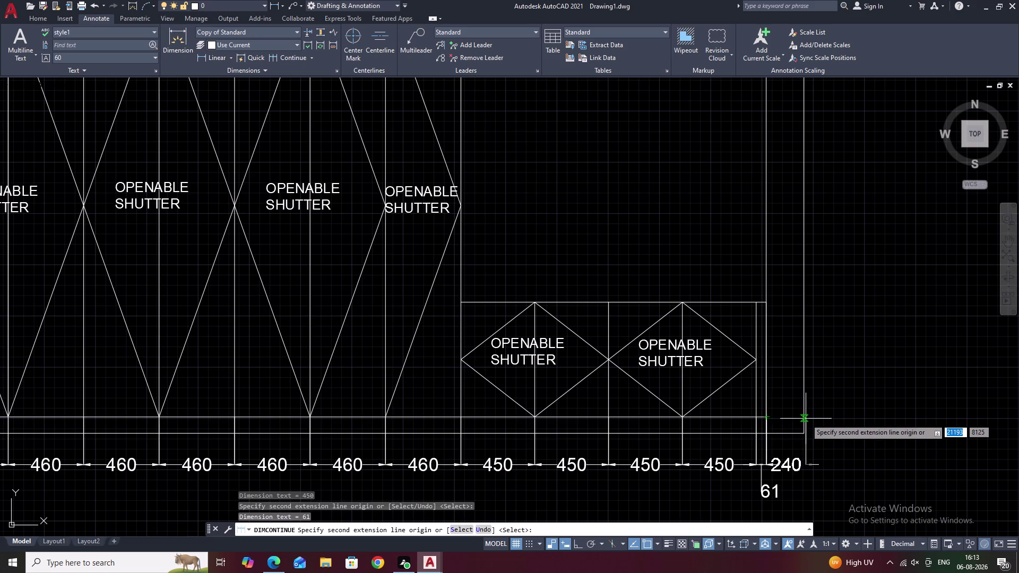
End the chain at the cabinet's right edge with the final 230 width.
scroll(up, 3)
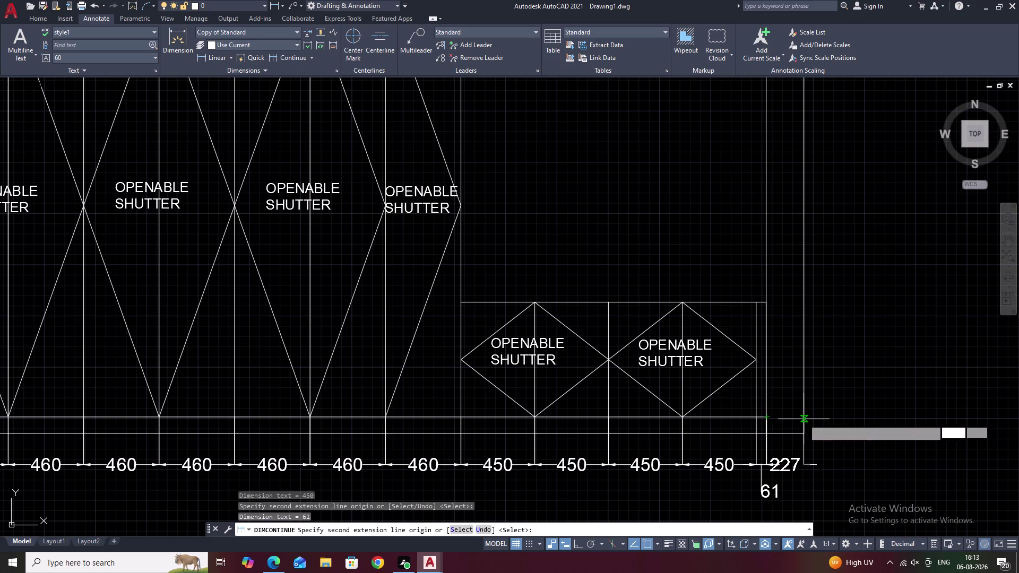
scroll(up, 3)
middle_drag(799, 433, 796, 429)
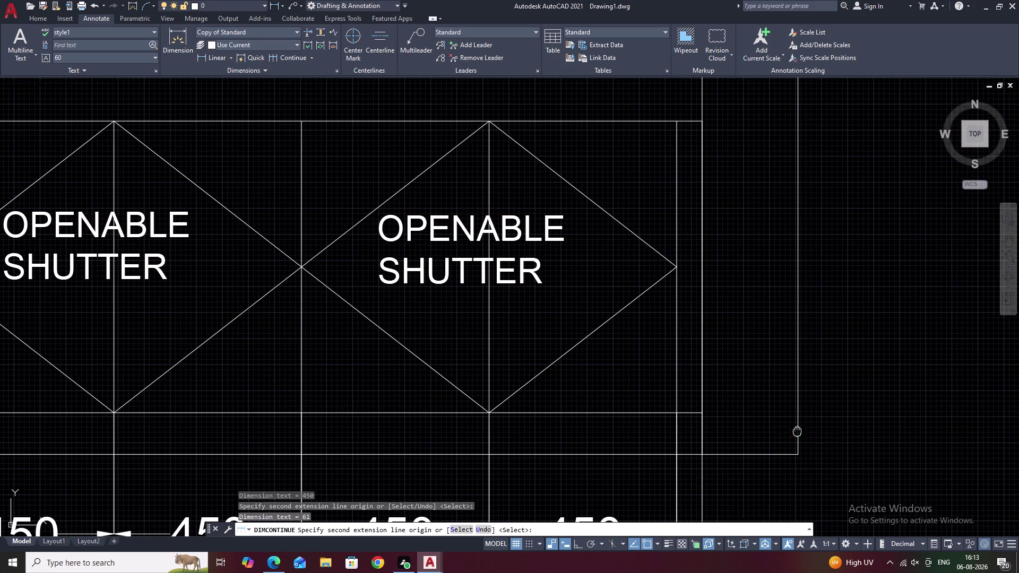
middle_drag(796, 429, 786, 377)
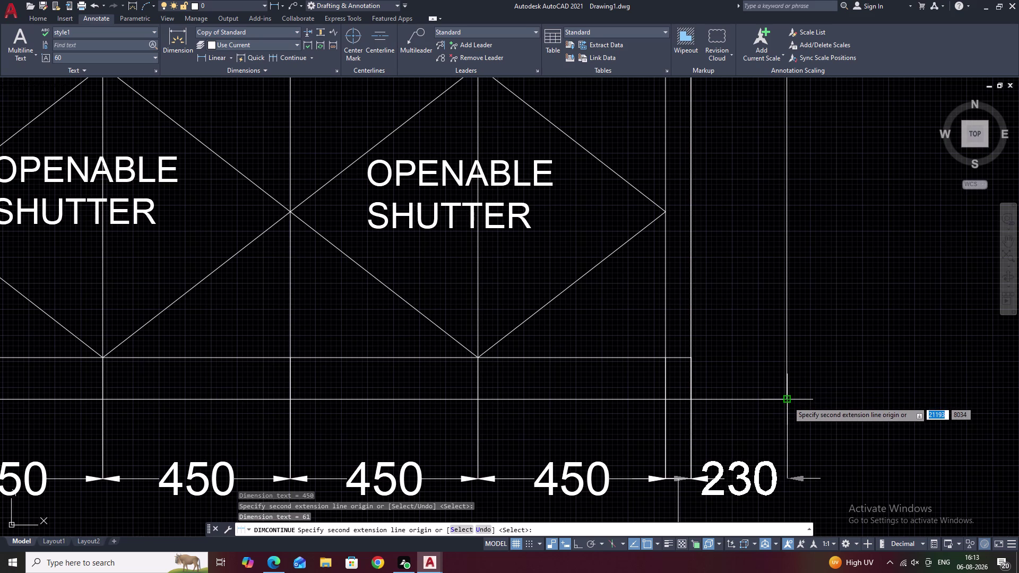
click(788, 401)
right_click(788, 401)
click(788, 401)
right_click(788, 402)
Cancel the dimension command and pan out to view the whole elevation.
scroll(down, 3)
key(Escape)
scroll(down, 3)
middle_drag(605, 445, 805, 411)
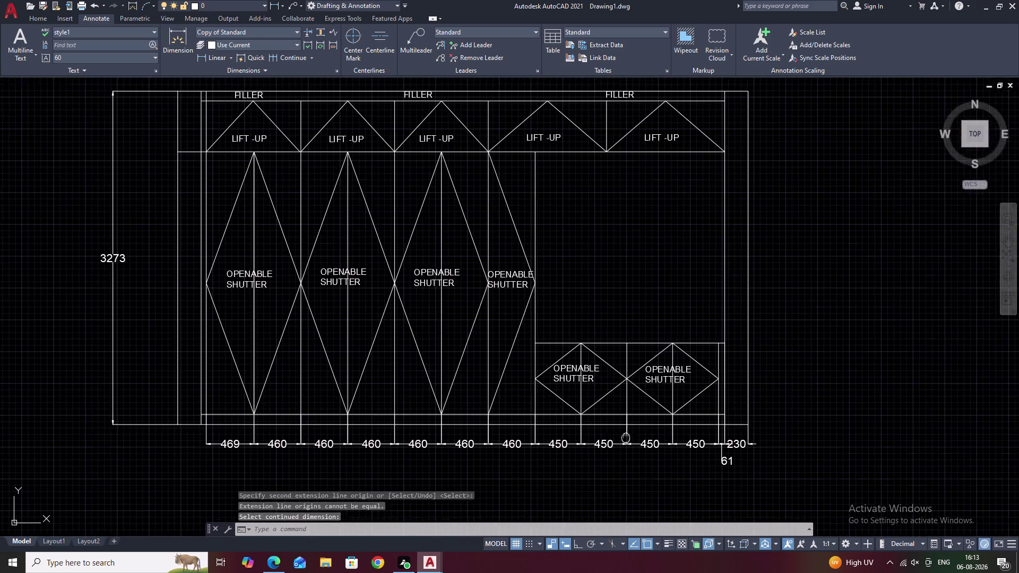
middle_drag(805, 411, 865, 402)
scroll(up, 3)
Add a 50 linear dimension at the cabinet's left corner, aligned with the 469 chain.
middle_drag(505, 393, 517, 372)
key(Escape)
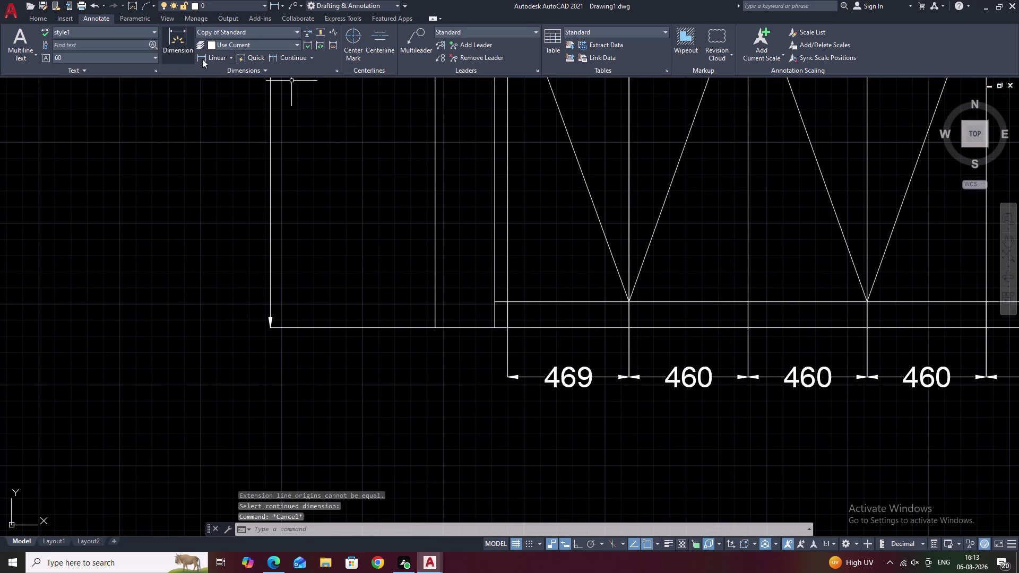
click(207, 59)
click(508, 328)
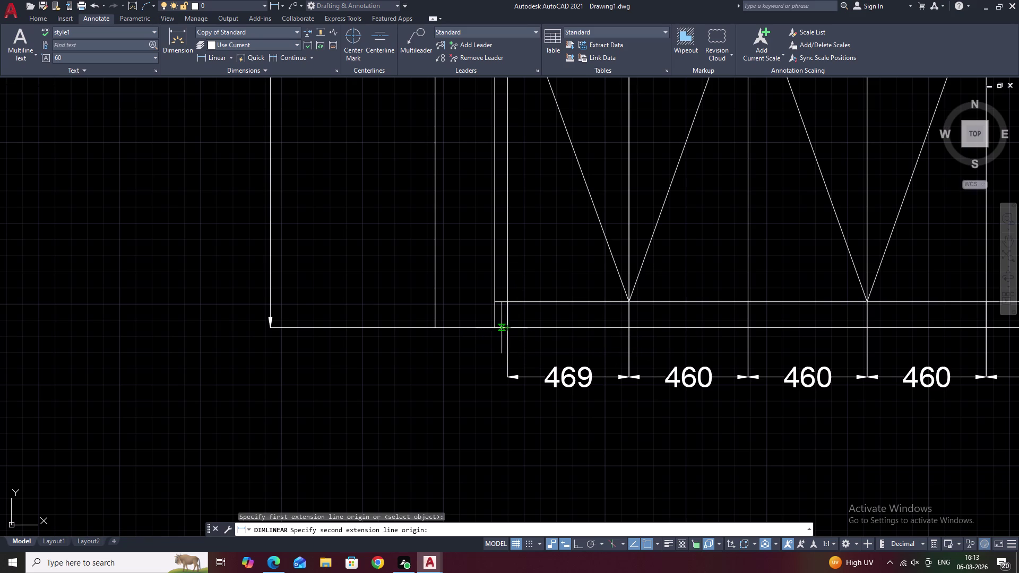
click(495, 328)
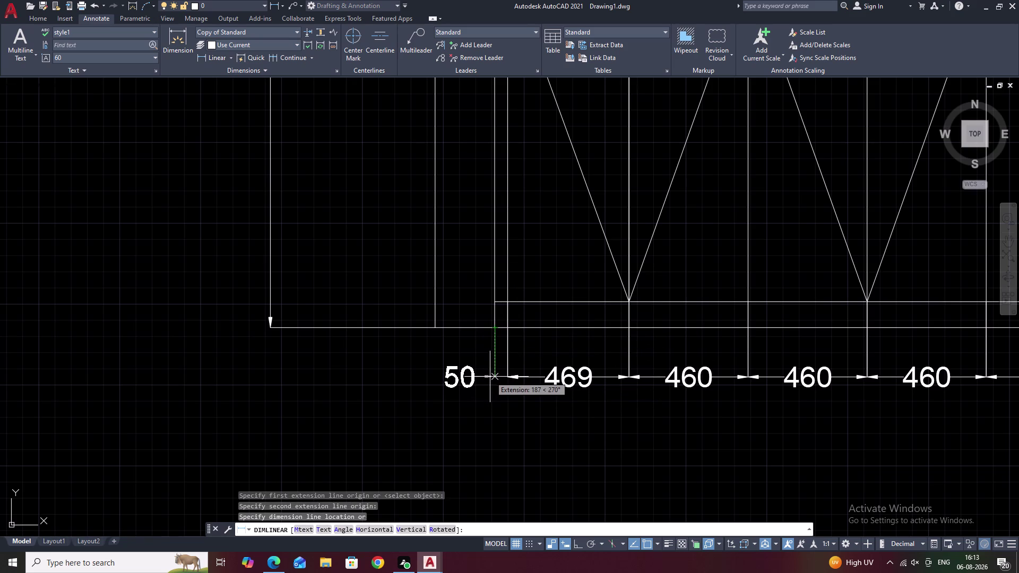
click(490, 377)
key(Escape)
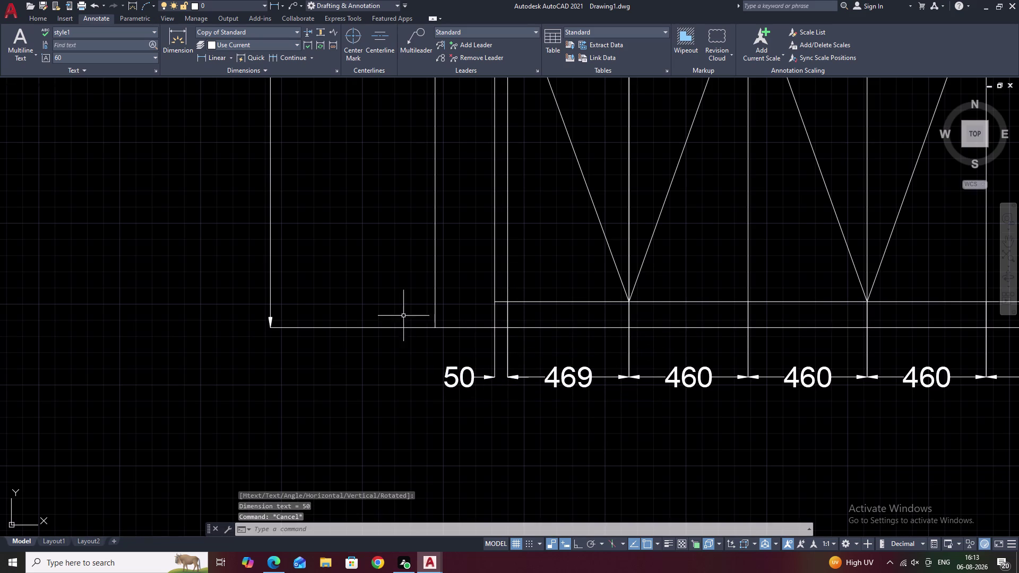
middle_drag(337, 251, 402, 260)
scroll(down, 3)
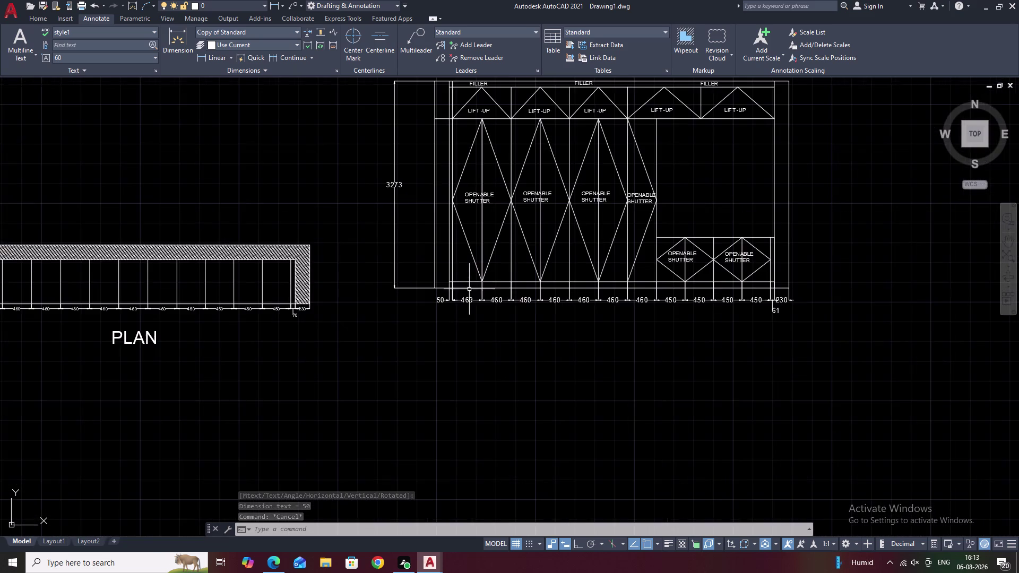
middle_drag(482, 285, 310, 361)
scroll(up, 3)
middle_drag(338, 358, 630, 313)
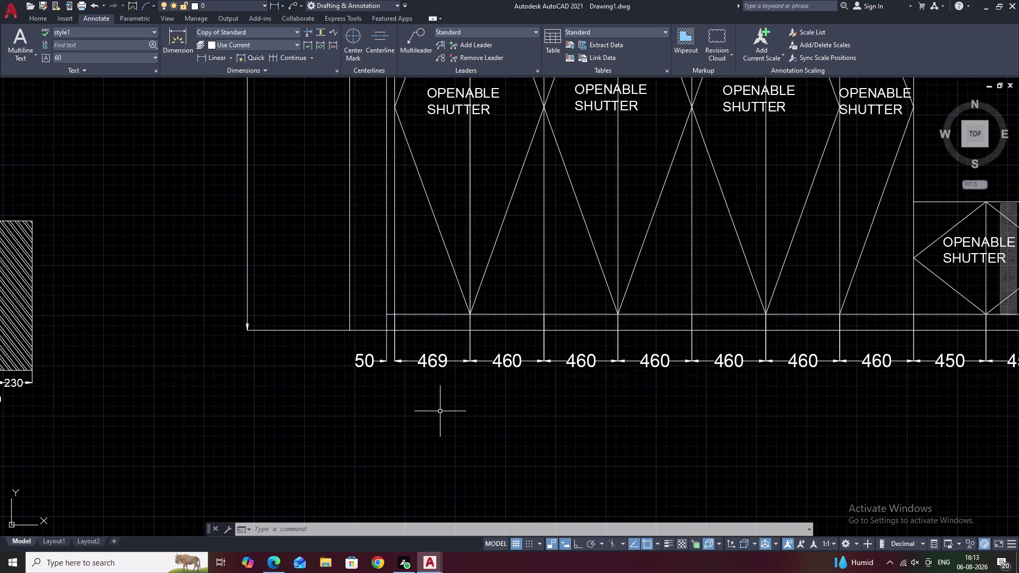
Review the Copy of Standard dimension style's text settings without changing anything.
text(D)
key(space)
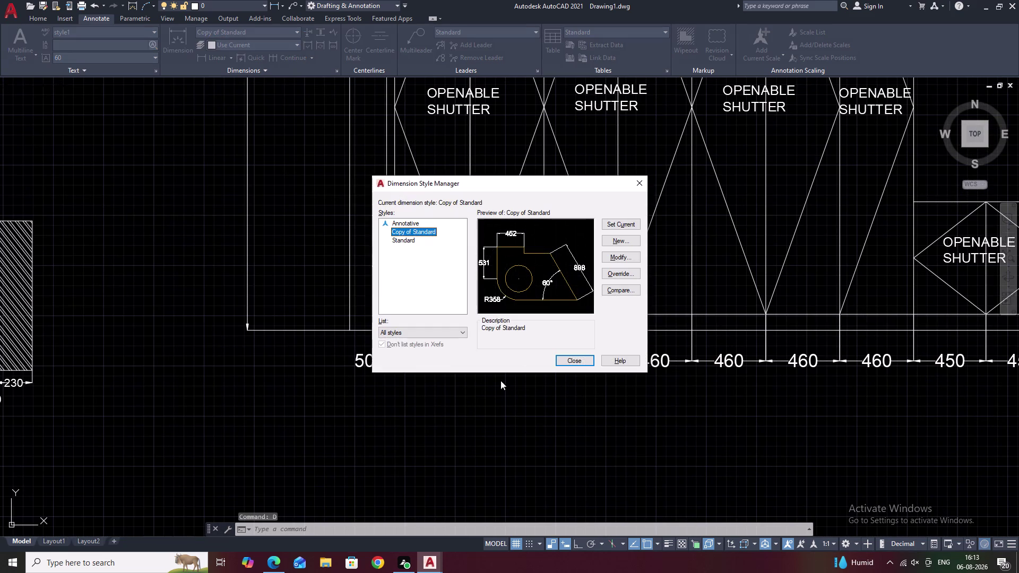
click(624, 259)
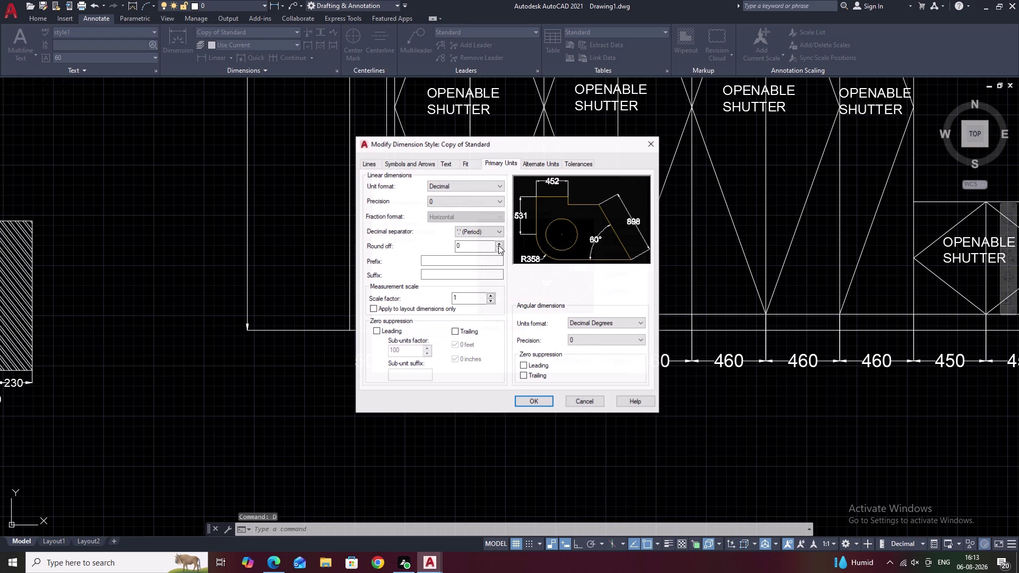
click(449, 166)
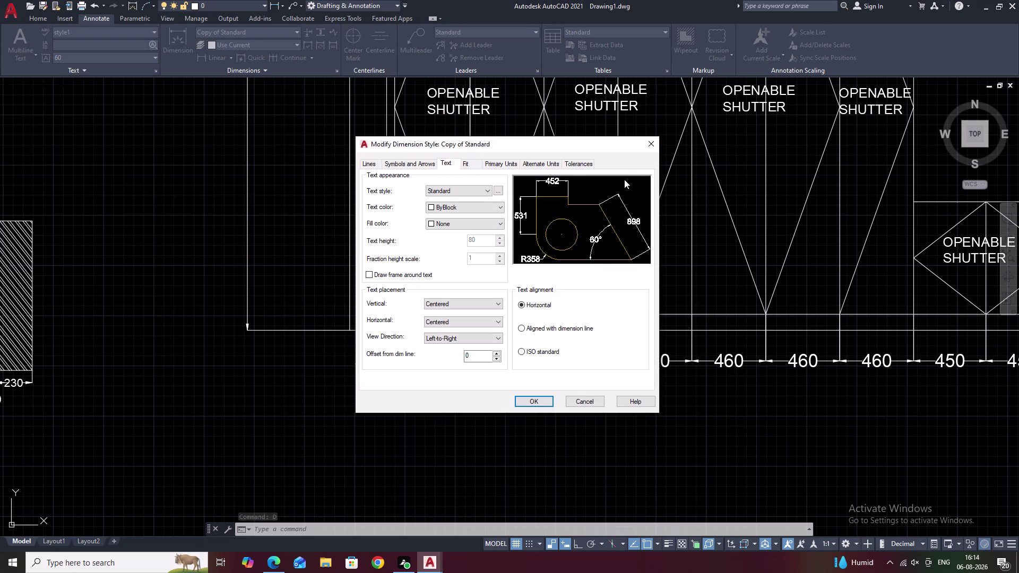
click(646, 147)
click(648, 181)
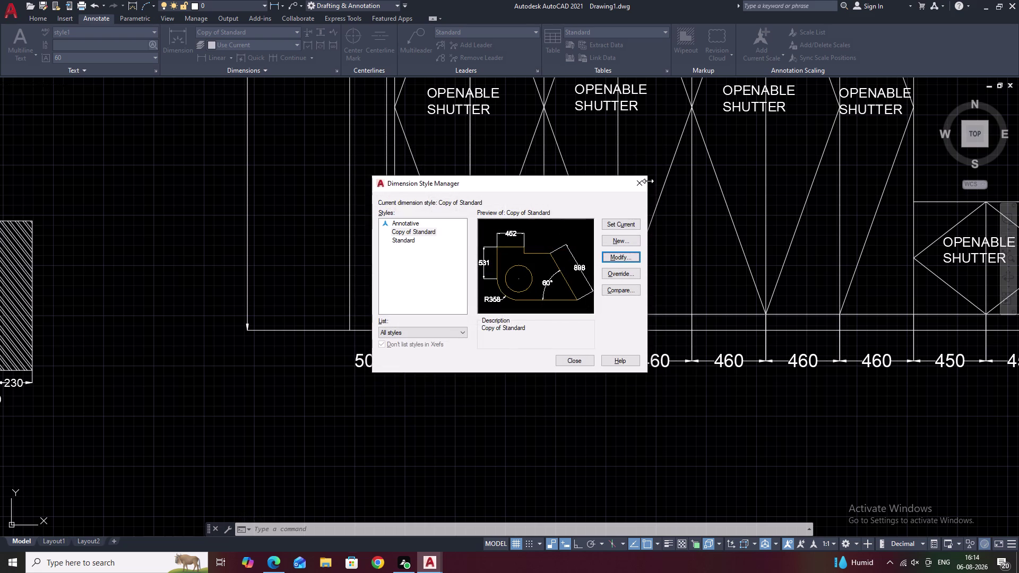
click(643, 182)
Give the Standard text style a height of 60 and make it current.
text(S)
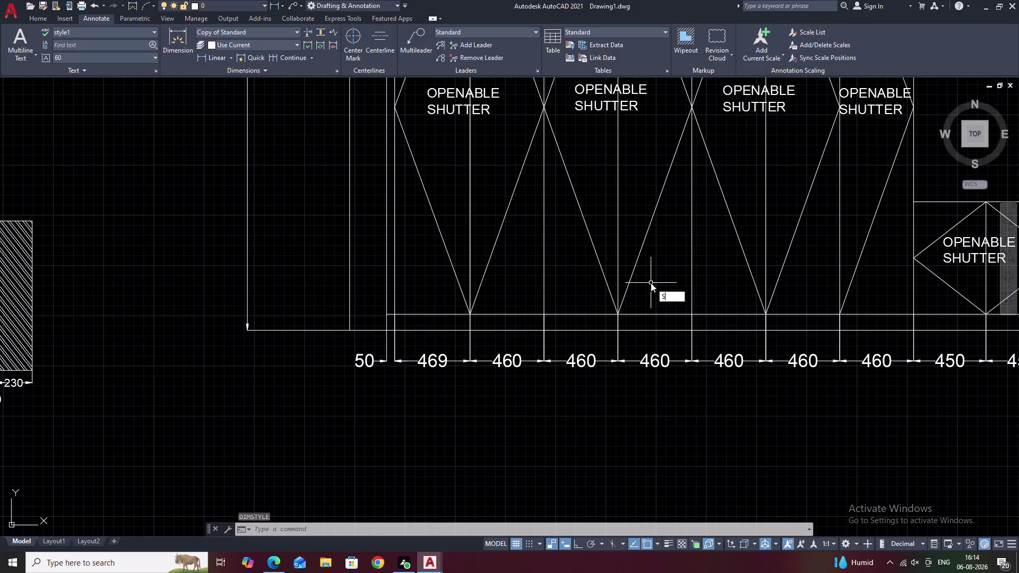
text(TY)
key(space)
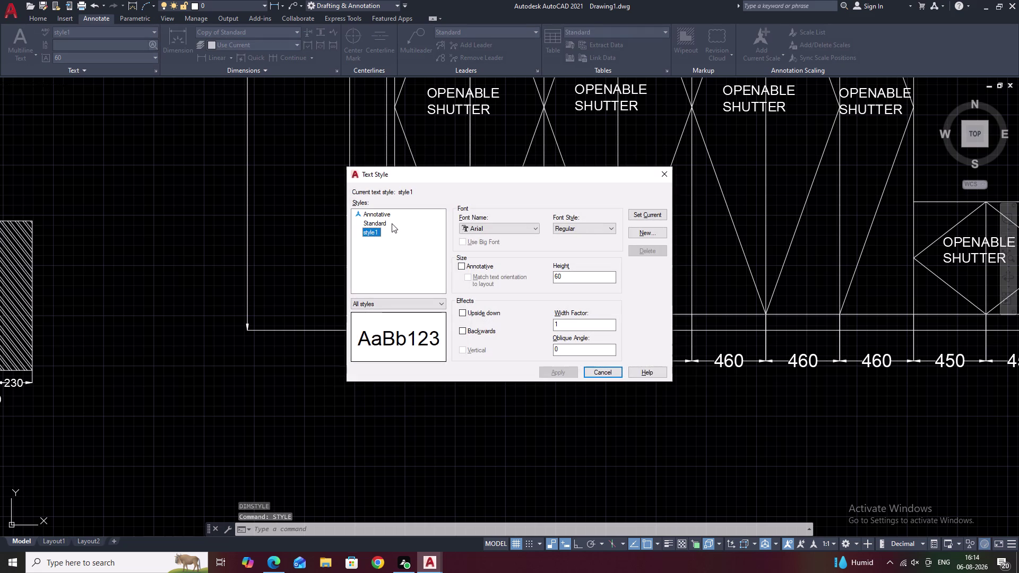
click(386, 224)
drag(584, 275, 526, 285)
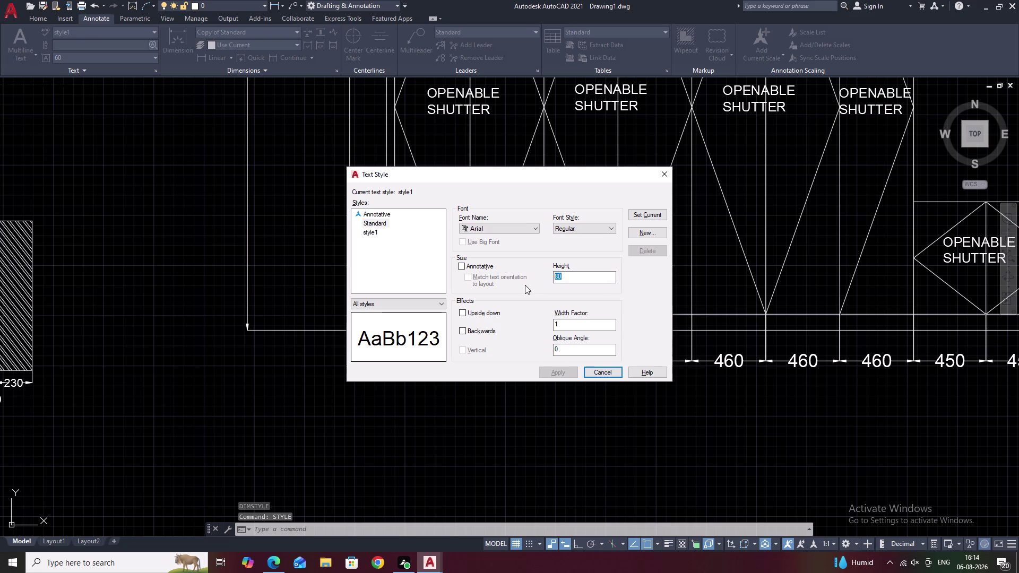
key(BackSpace)
text(60)
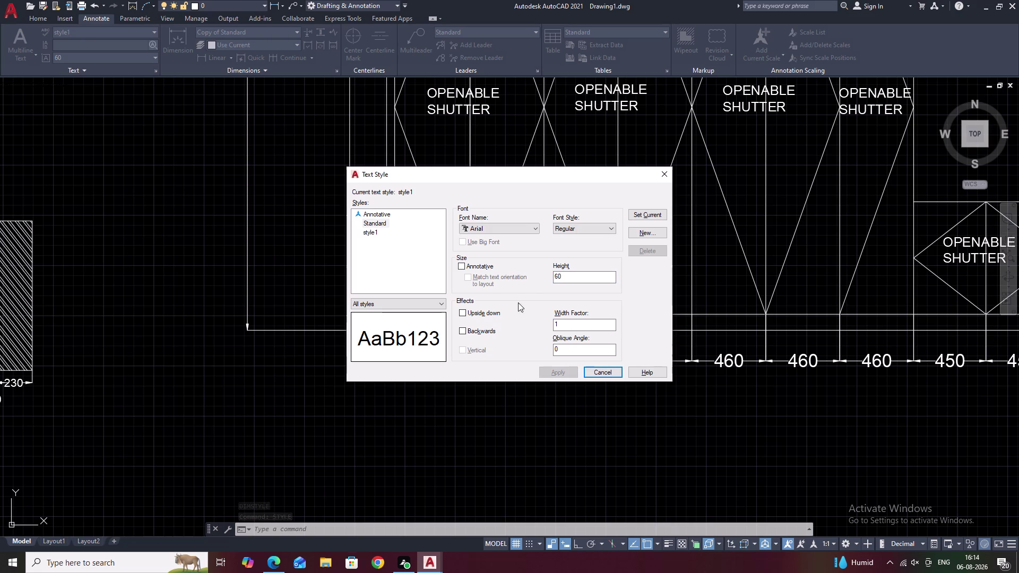
click(654, 215)
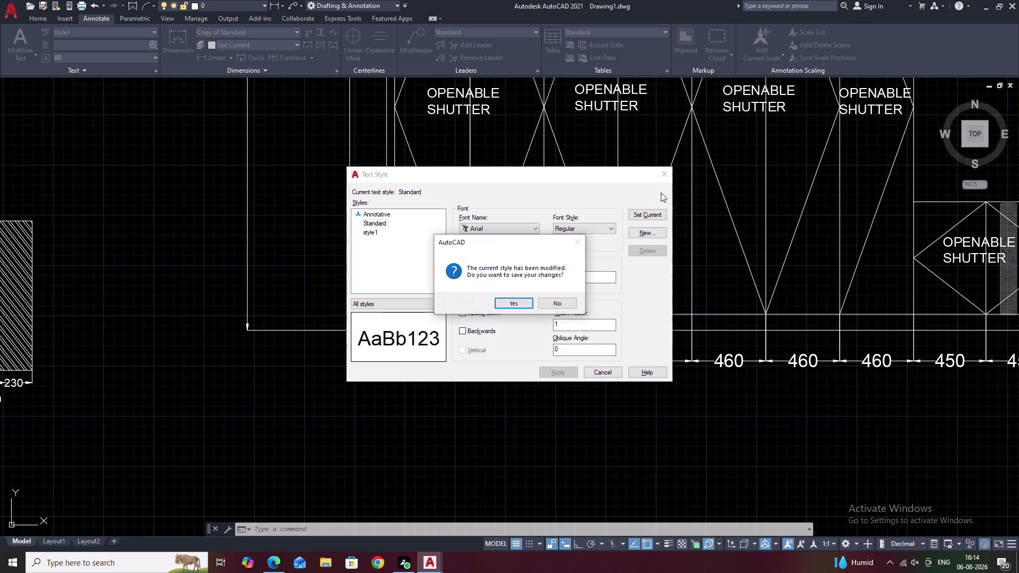
click(521, 306)
click(667, 182)
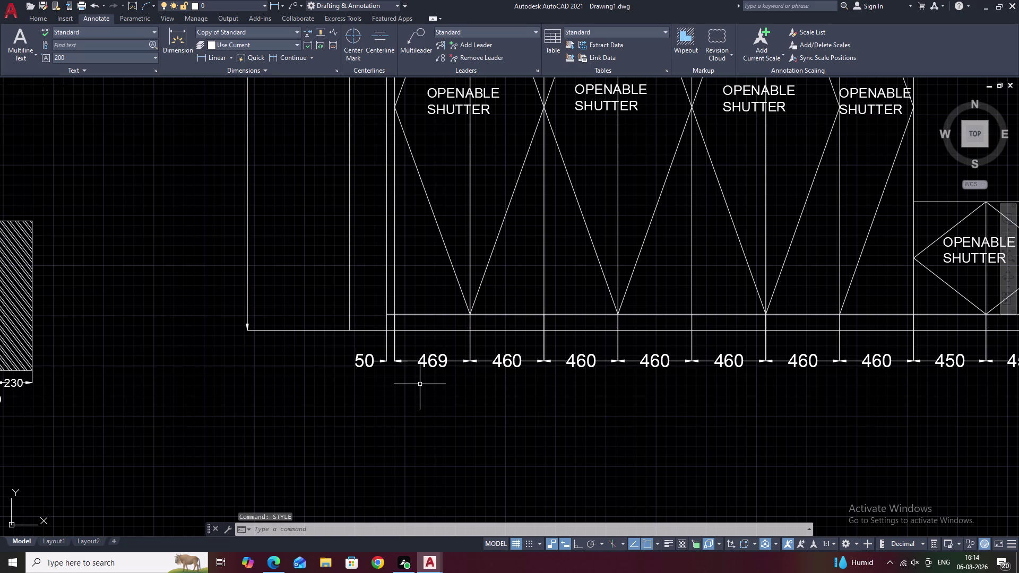
Re-enter 60 as the text style height and confirm Standard as the current style.
text(STY)
key(space)
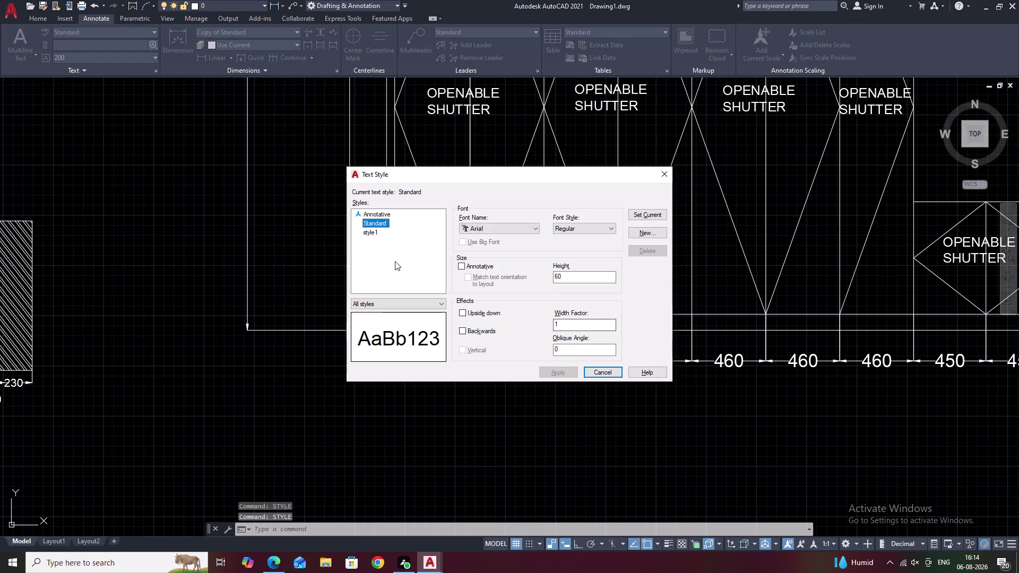
click(369, 231)
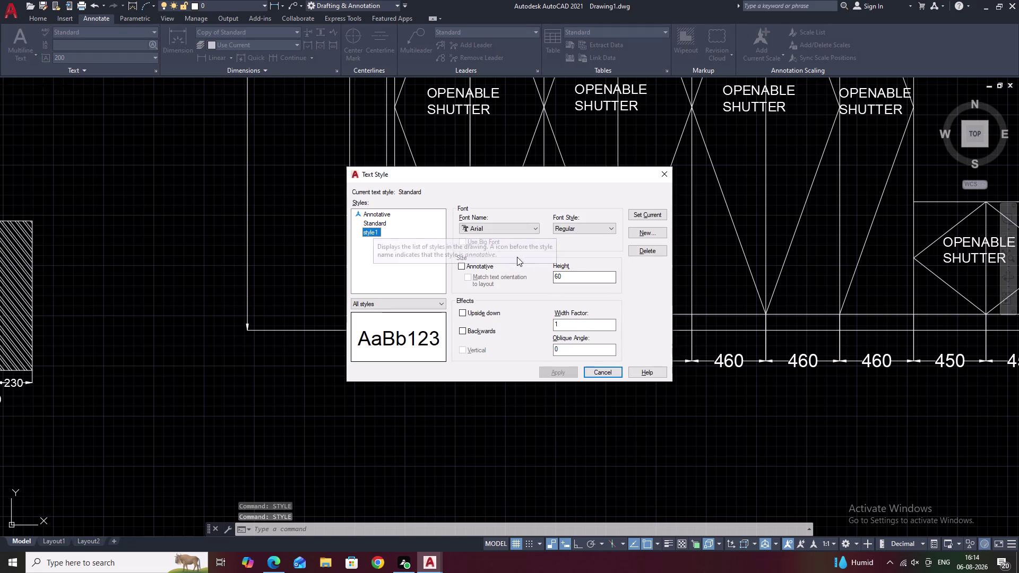
click(579, 276)
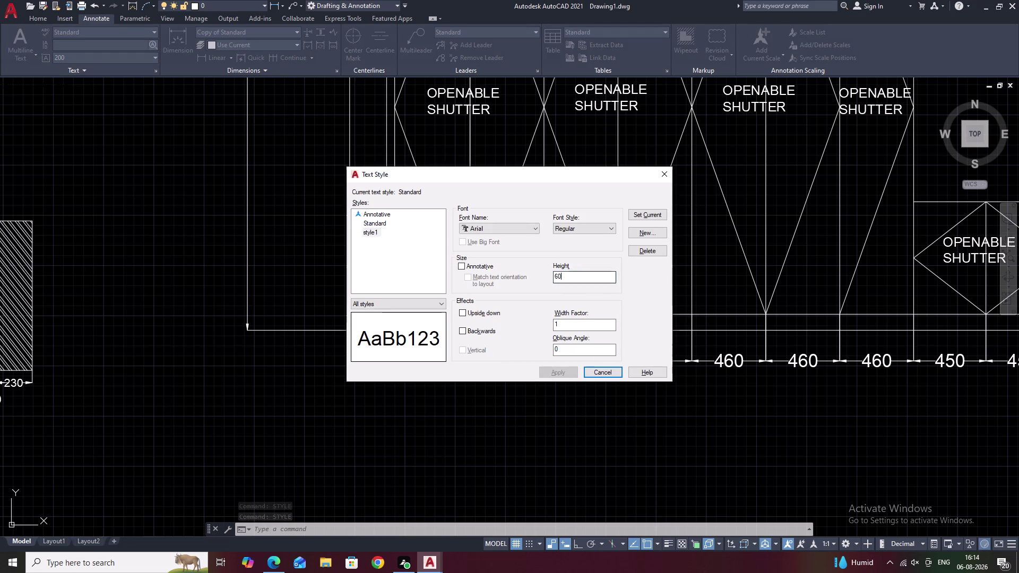
key(space)
key(BackSpace)
key(BackSpace)
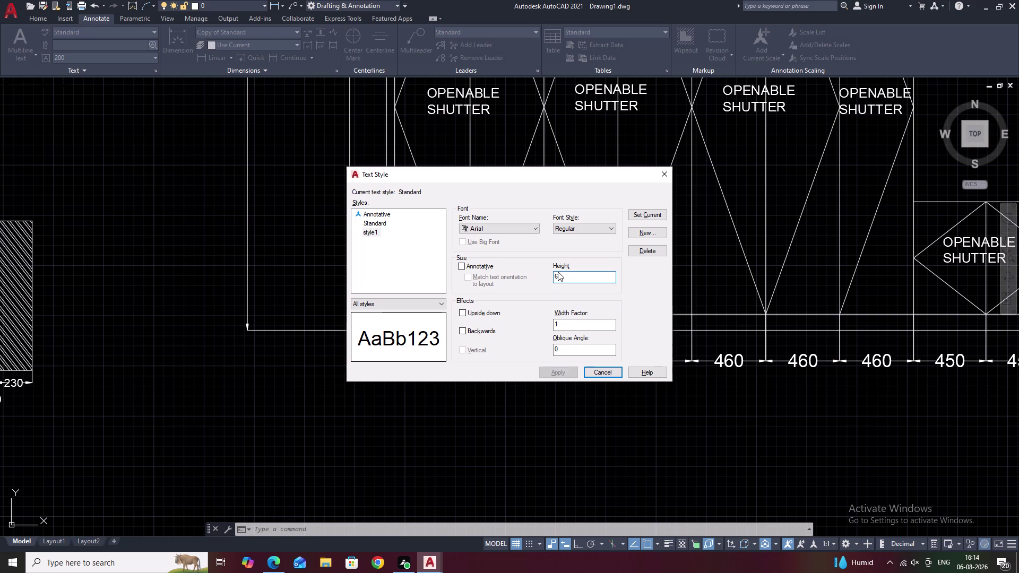
key(BackSpace)
text(60)
click(575, 368)
click(372, 223)
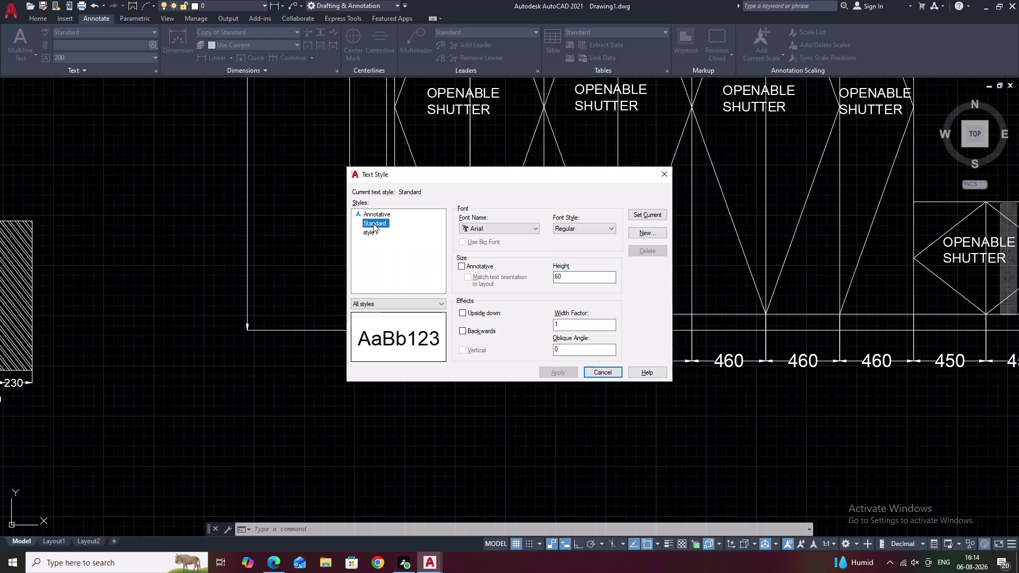
click(645, 217)
click(664, 180)
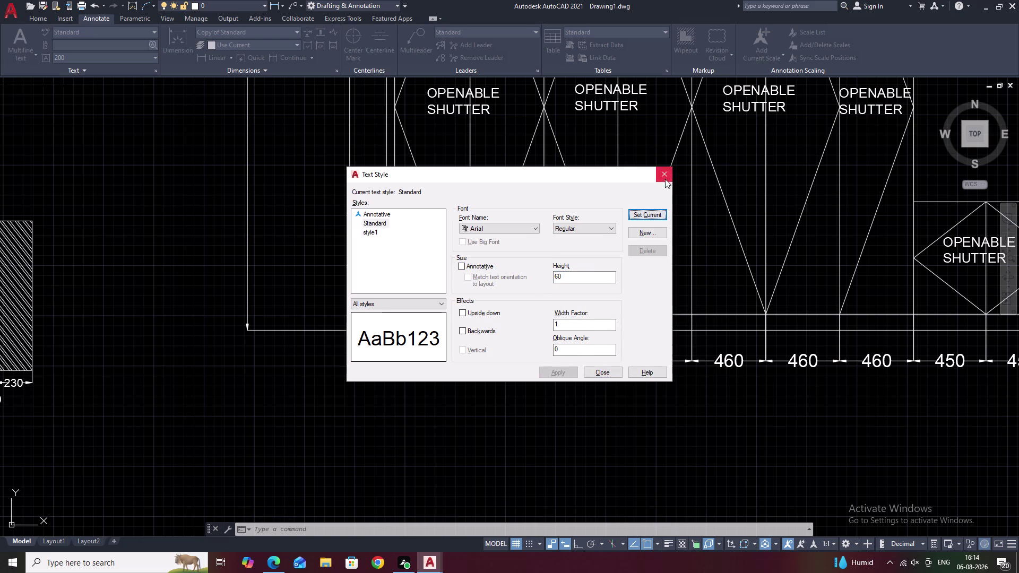
key(Escape)
key(Escape)
Resize the text of the left 460, 469 and 50 width dimensions to height 60.
double_click(587, 364)
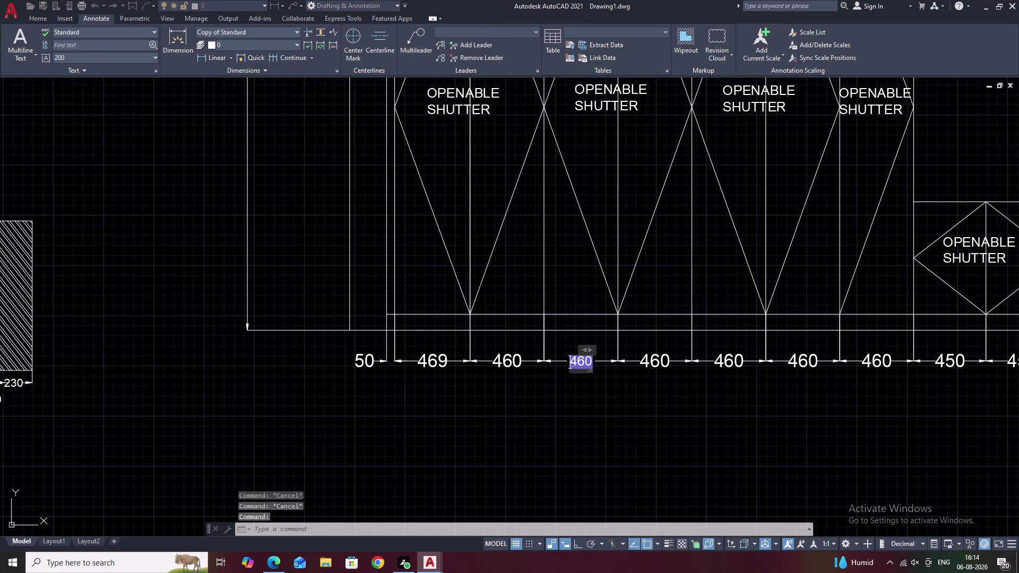
double_click(506, 360)
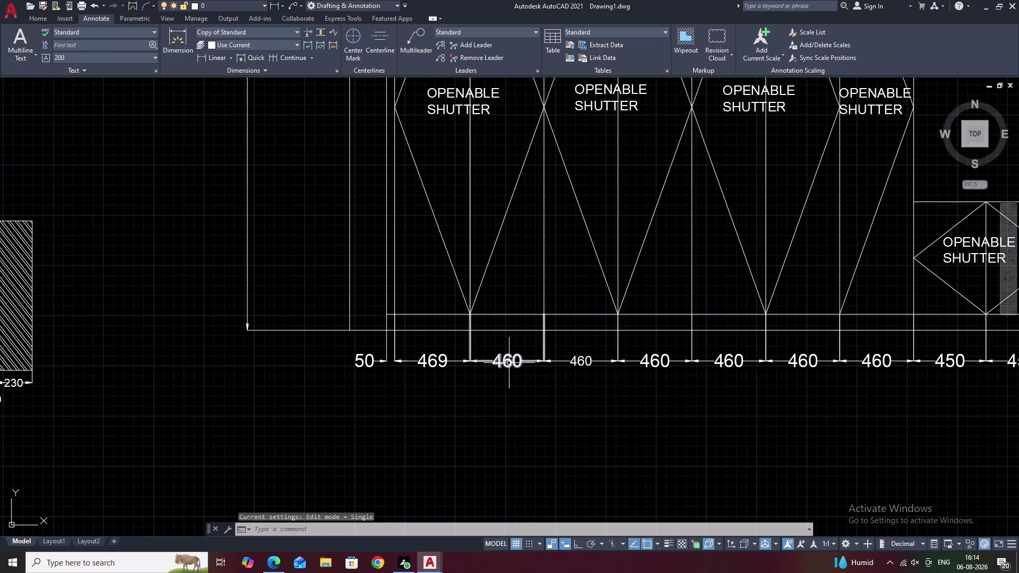
double_click(509, 363)
double_click(440, 362)
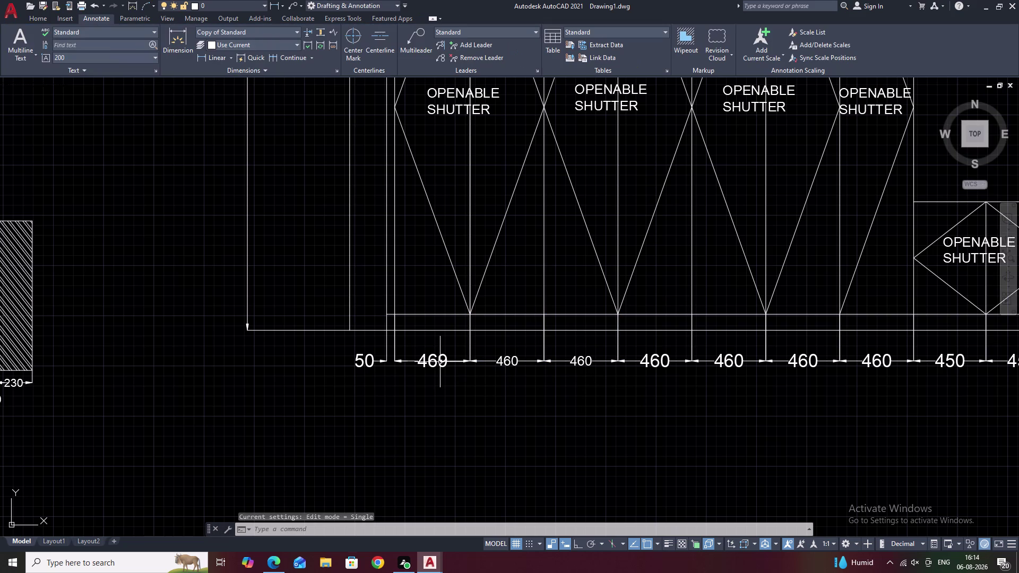
double_click(435, 362)
triple_click(370, 362)
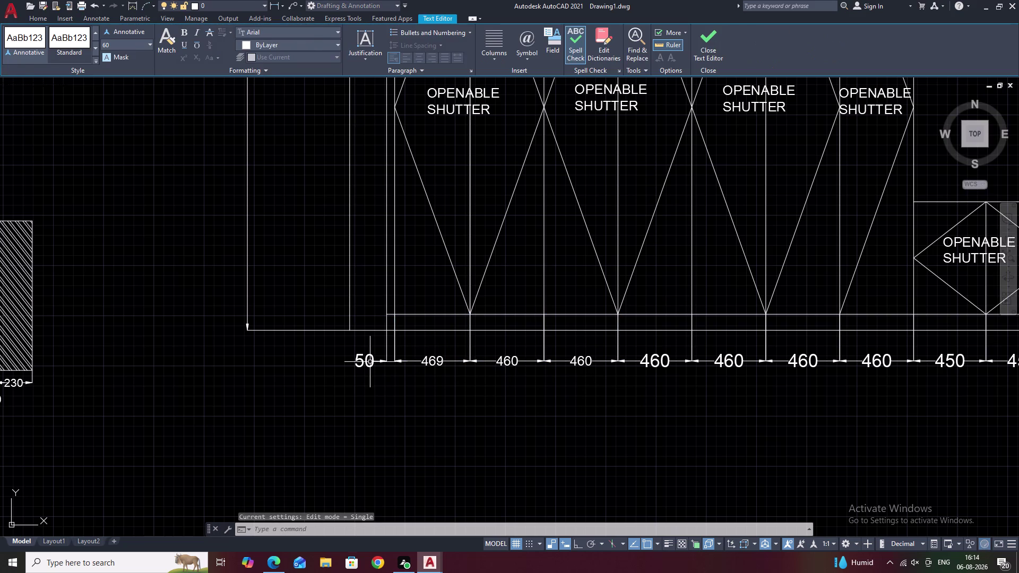
double_click(369, 362)
triple_click(365, 366)
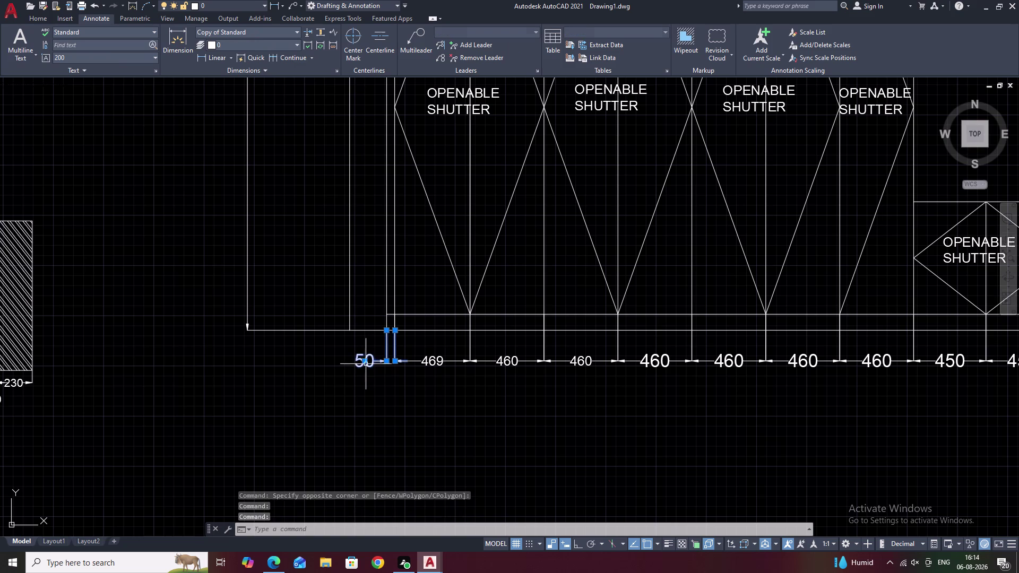
key(Escape)
middle_drag(584, 407, 378, 414)
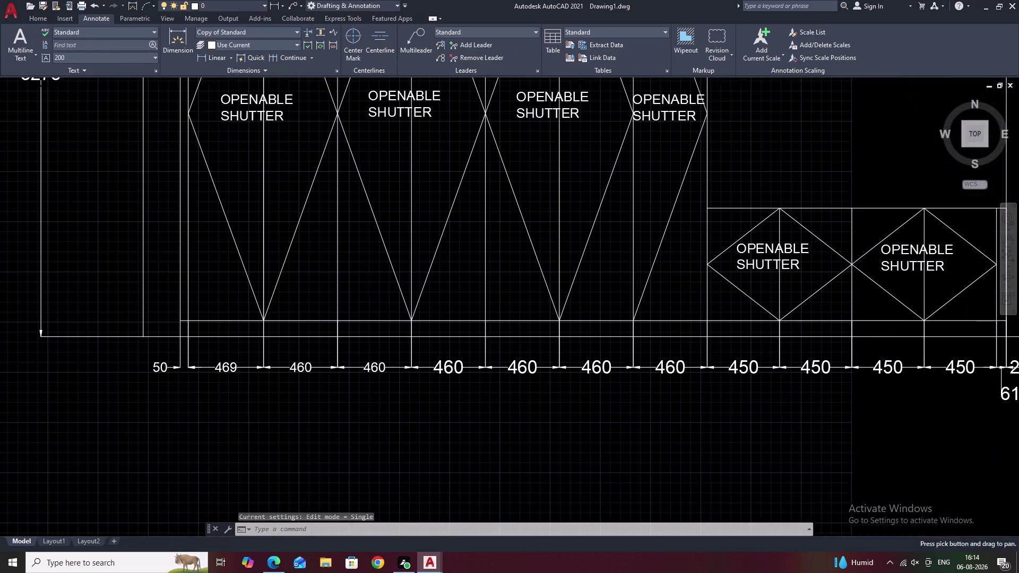
Resize the text of the following 460 width dimensions to height 60.
double_click(444, 368)
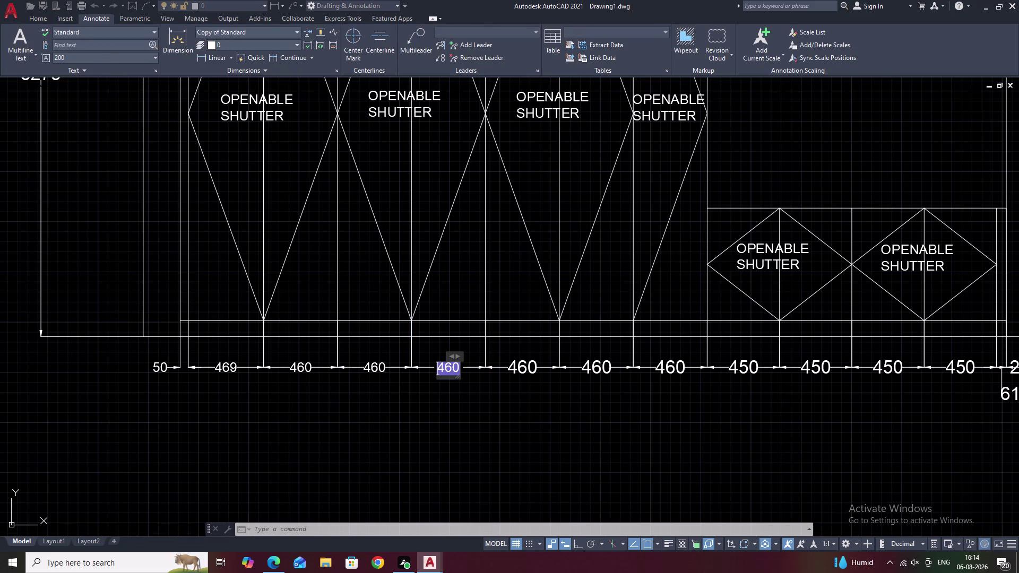
triple_click(519, 366)
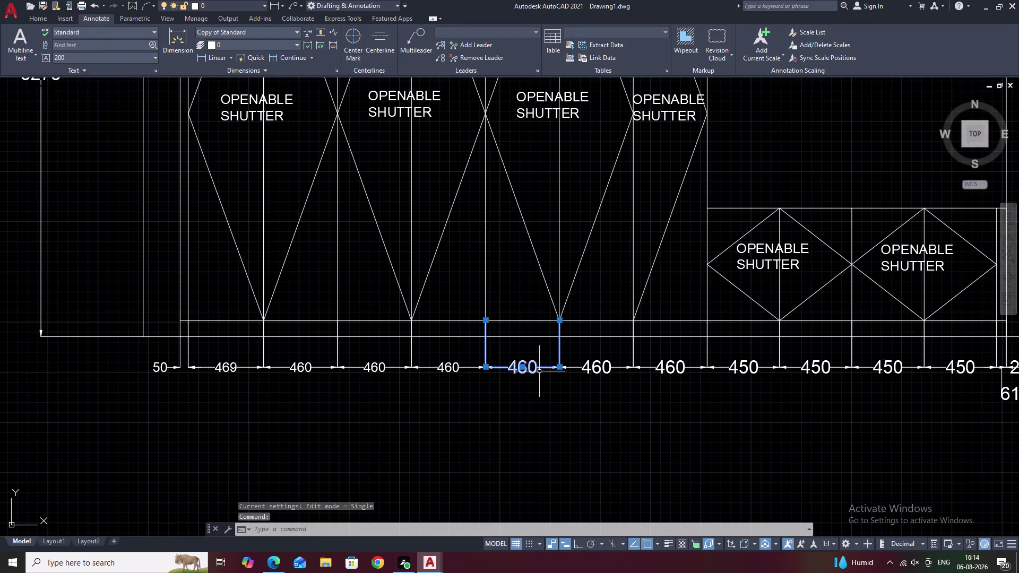
double_click(533, 371)
triple_click(594, 368)
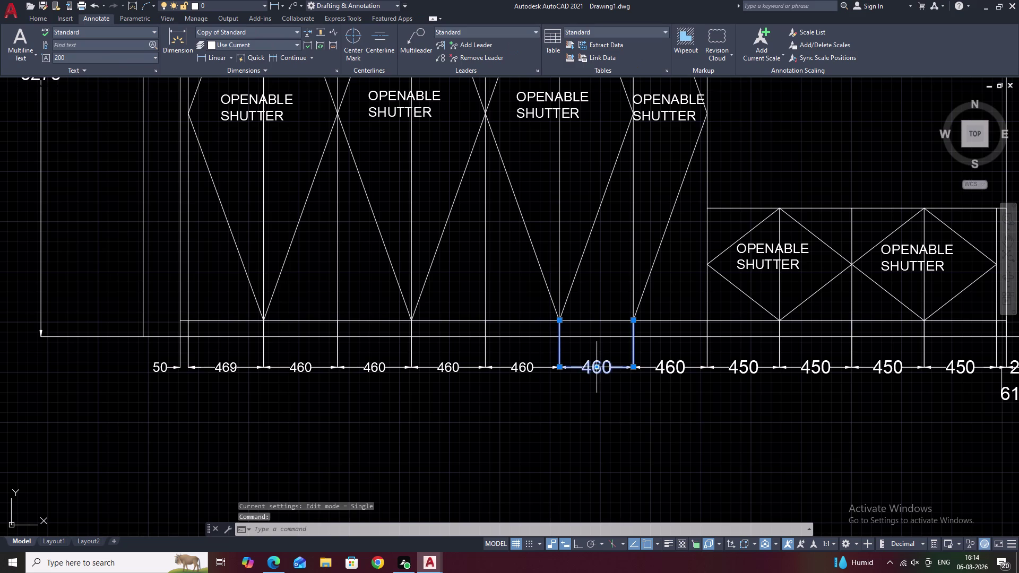
click(594, 369)
middle_drag(643, 378, 526, 408)
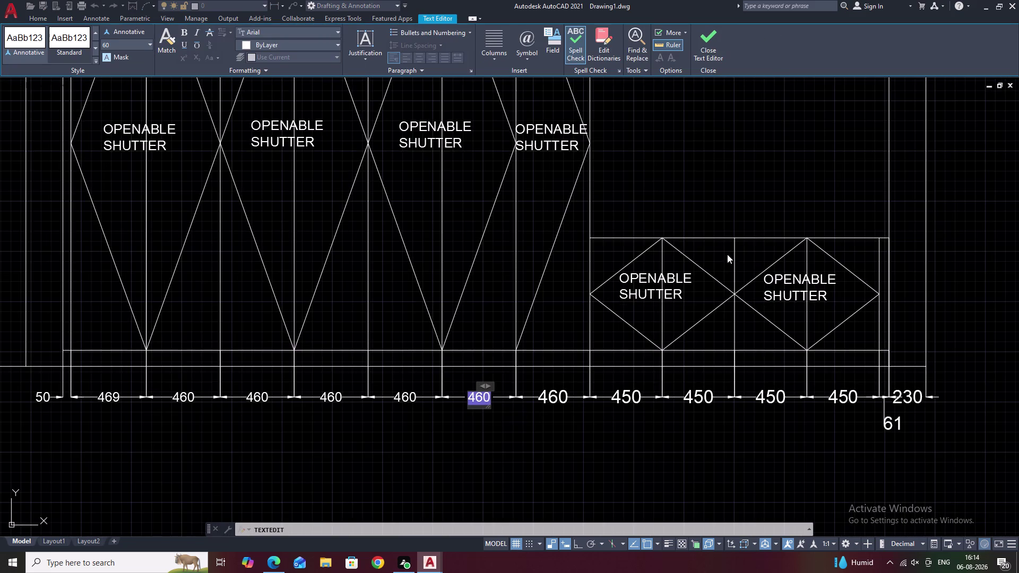
triple_click(559, 395)
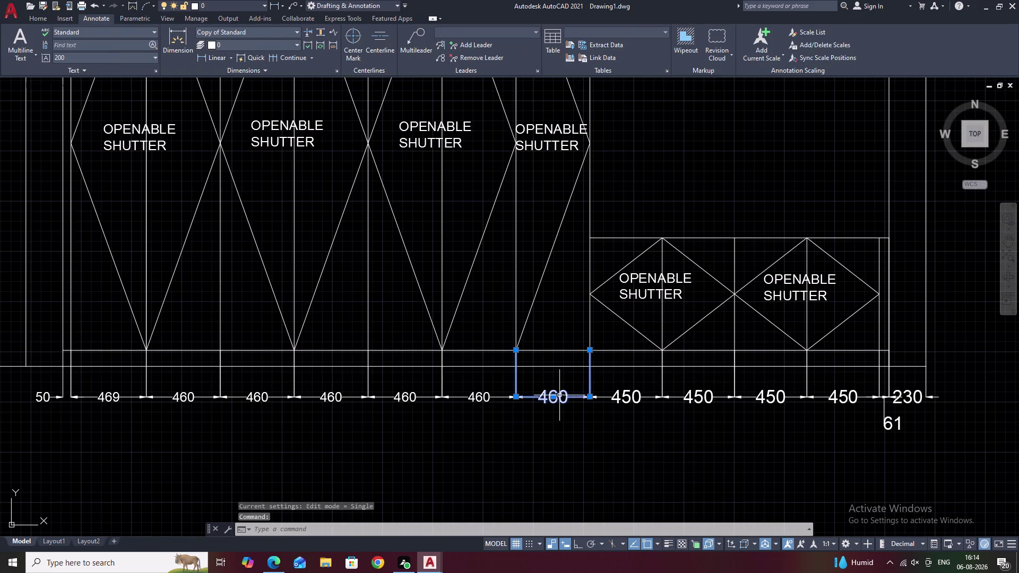
double_click(560, 395)
click(627, 395)
right_click(627, 395)
triple_click(626, 395)
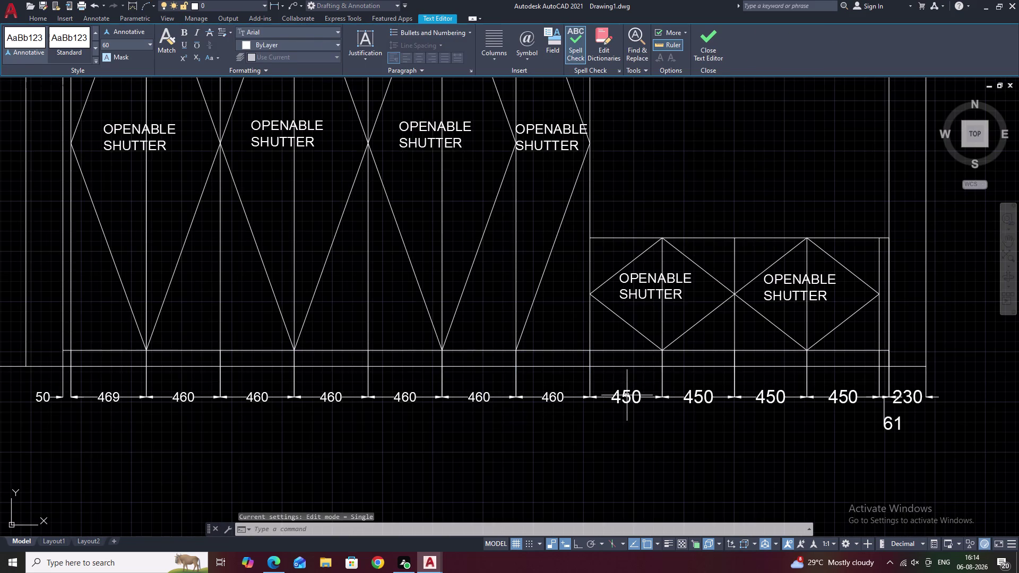
click(627, 395)
Resize the text of the three 450 dimensions and the 61 dimension to height 60.
triple_click(702, 397)
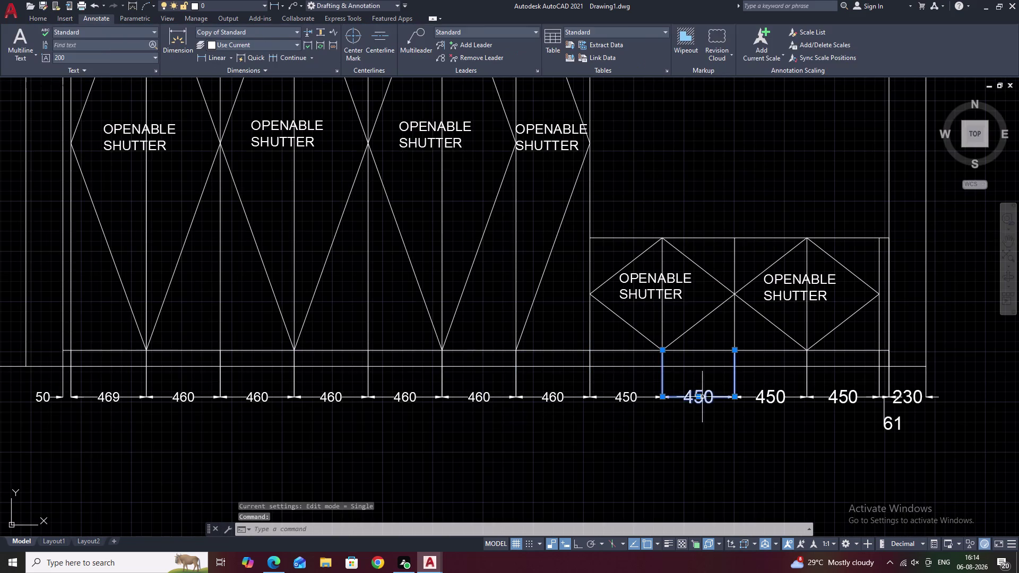
click(702, 397)
triple_click(774, 394)
click(774, 394)
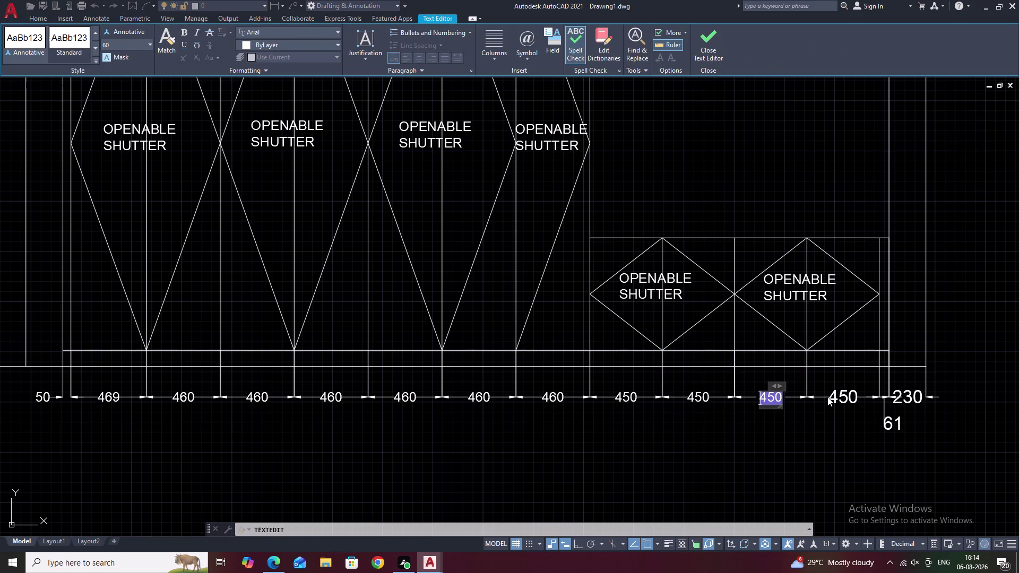
triple_click(845, 397)
click(845, 397)
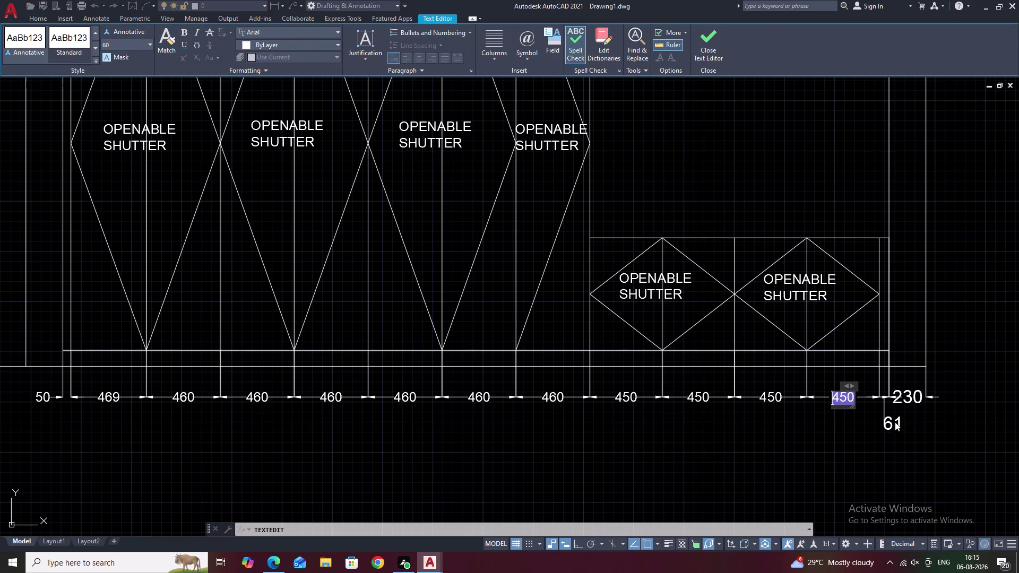
triple_click(894, 425)
double_click(895, 426)
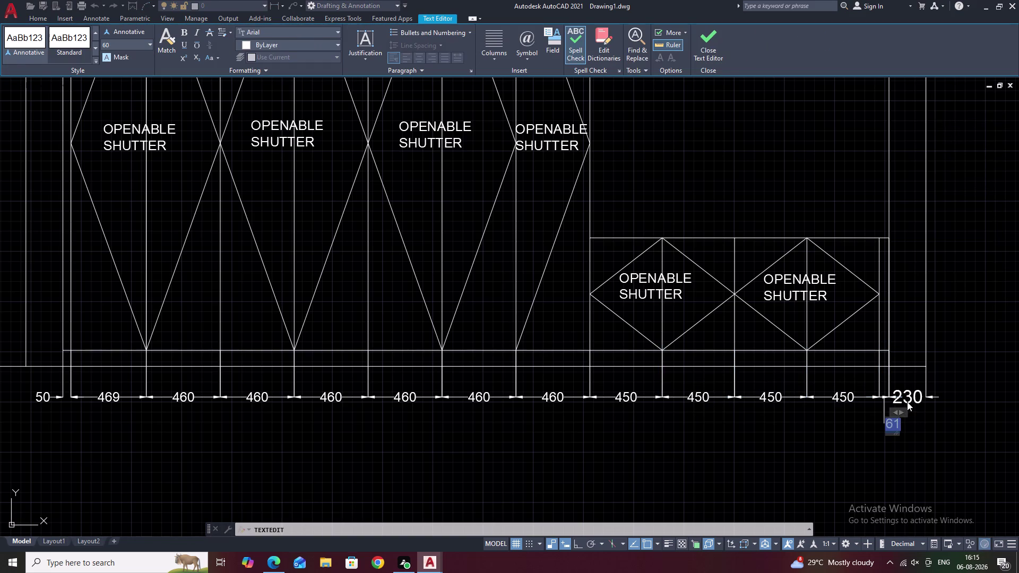
triple_click(910, 398)
click(910, 398)
middle_drag(558, 435, 890, 417)
middle_drag(541, 397, 635, 413)
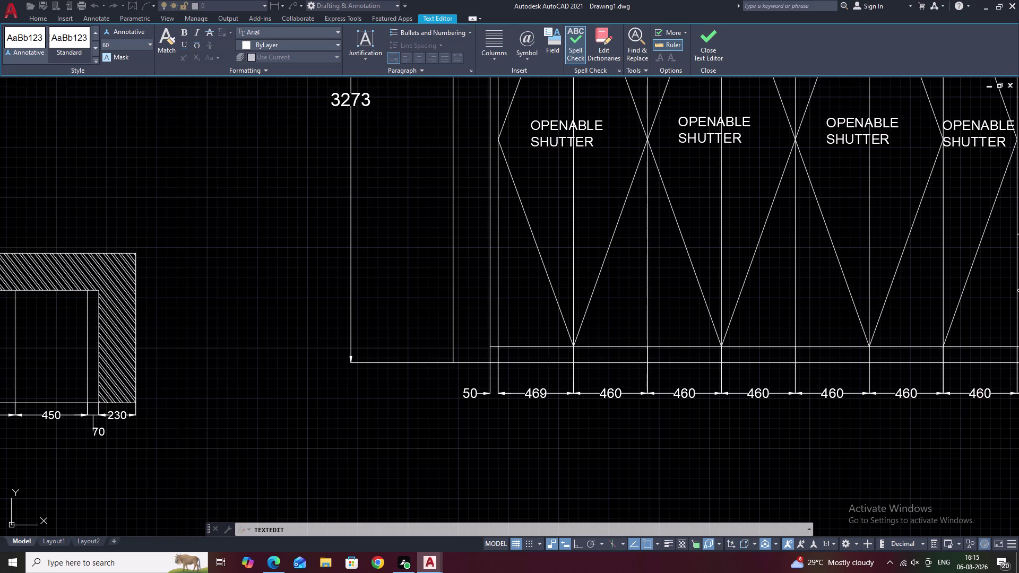
key(Escape)
scroll(down, 3)
middle_drag(564, 352, 492, 422)
middle_drag(615, 385, 583, 407)
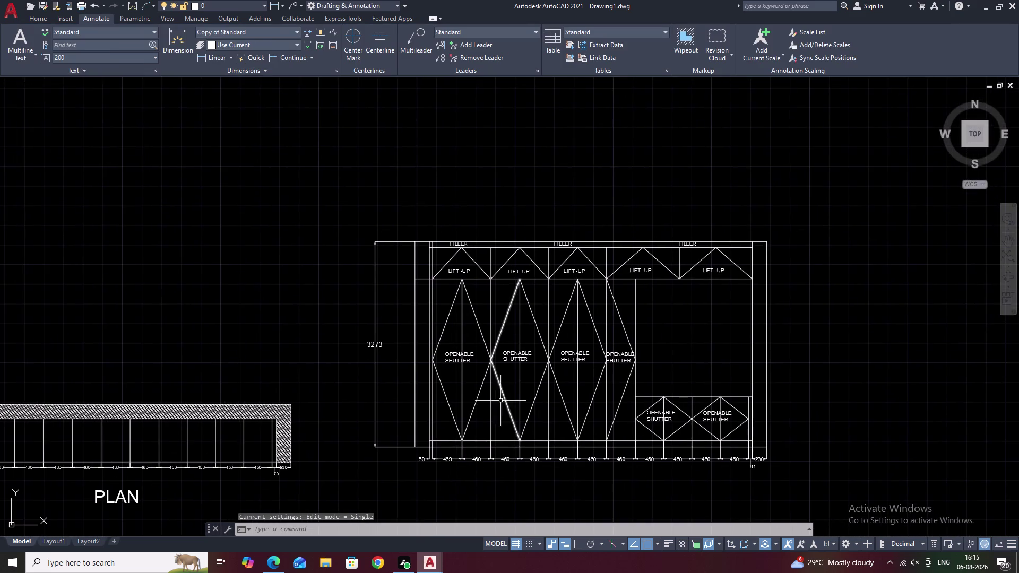
Pan to the plinth at the bottom-left corner of the cabinet elevation.
scroll(up, 3)
middle_drag(443, 394, 520, 383)
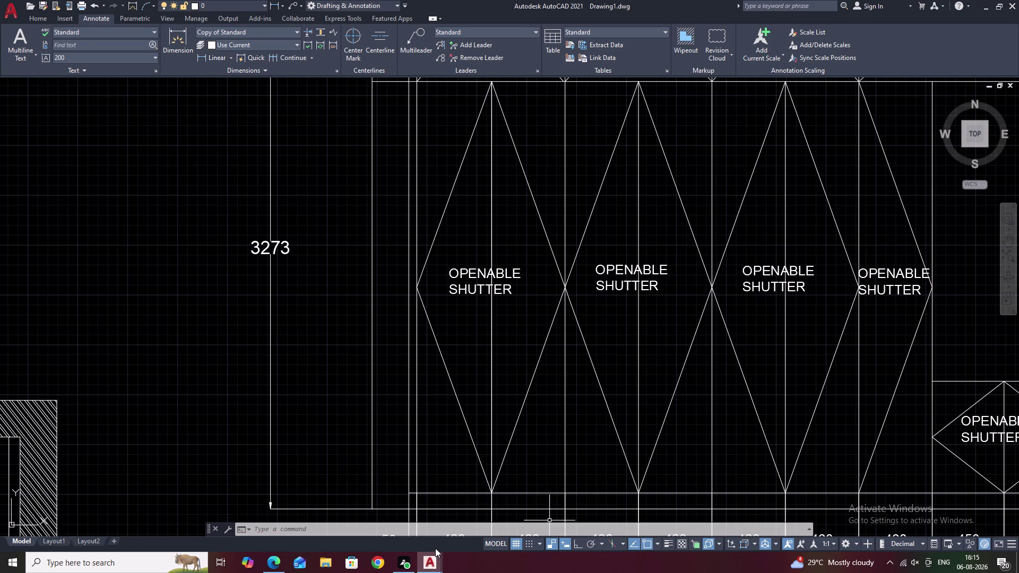
middle_drag(390, 487, 427, 413)
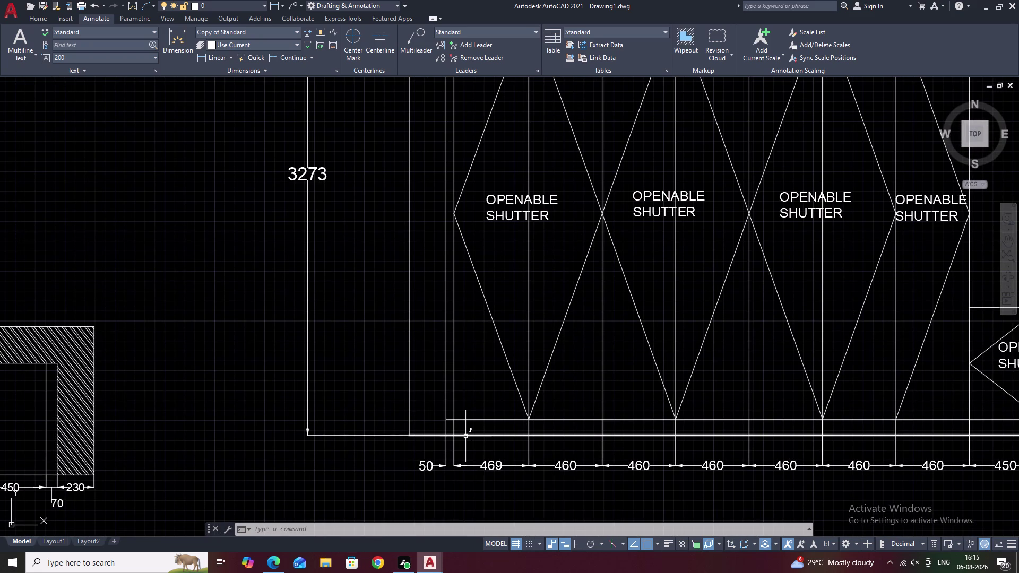
Add a vertical 100 dimension for the plinth height, placed to its left.
text(DLI)
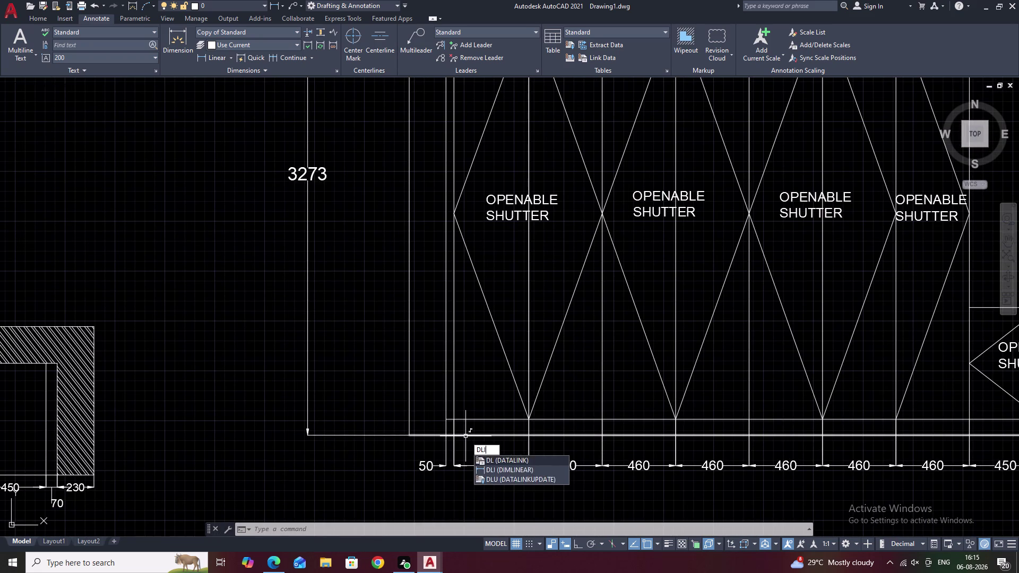
key(space)
scroll(up, 3)
click(445, 423)
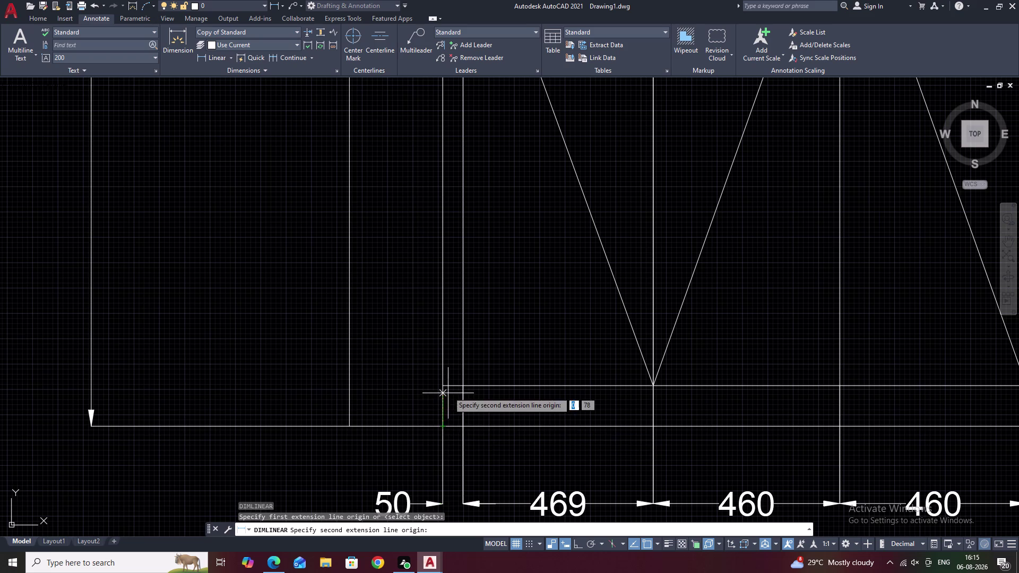
click(441, 385)
click(288, 383)
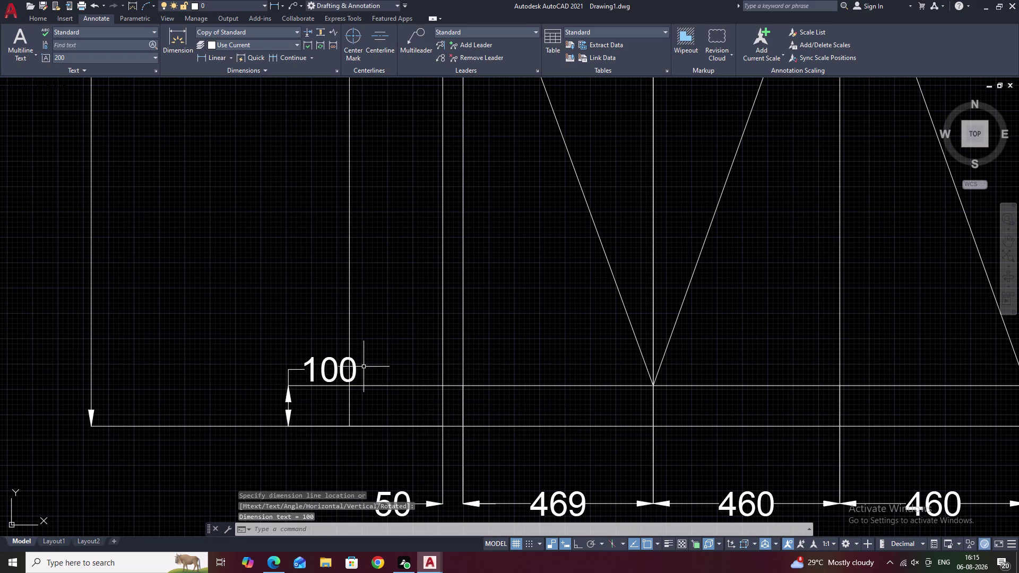
middle_drag(364, 367, 413, 442)
scroll(down, 3)
middle_drag(420, 419, 422, 456)
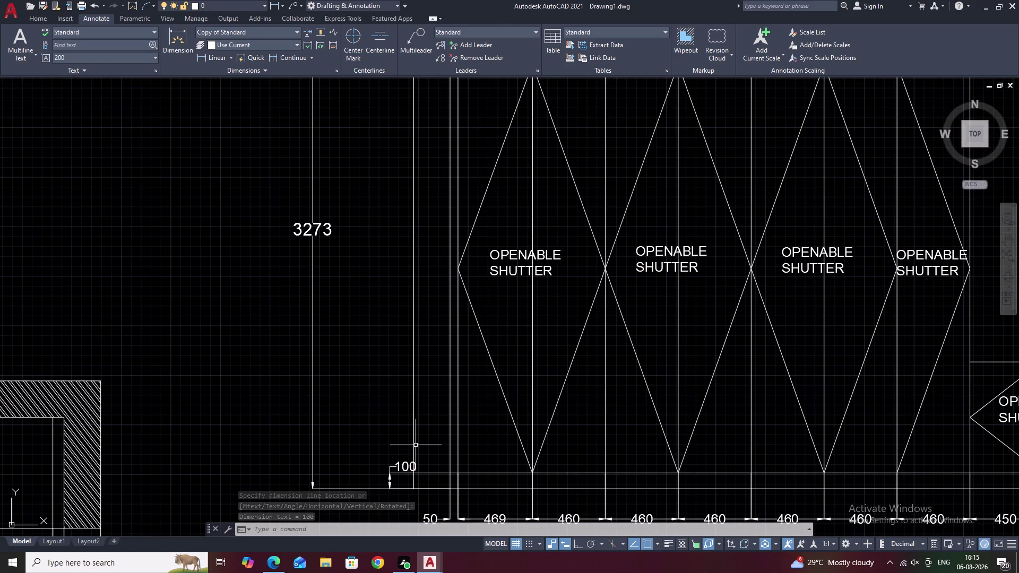
middle_drag(457, 222, 448, 380)
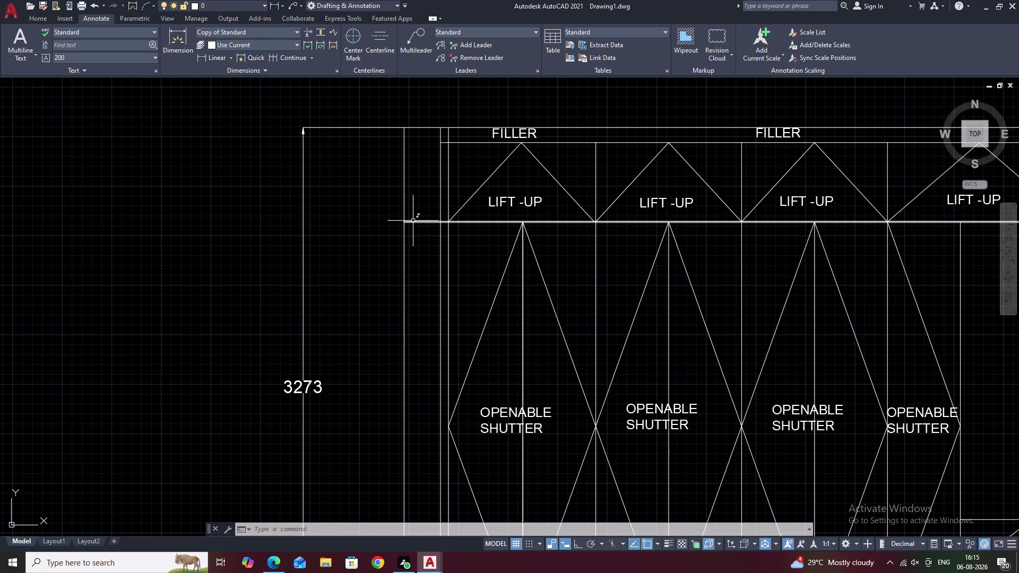
Add a vertical 2578 dimension from the lift-up units' base to the plinth top, placed left.
key(space)
click(402, 223)
right_click(402, 223)
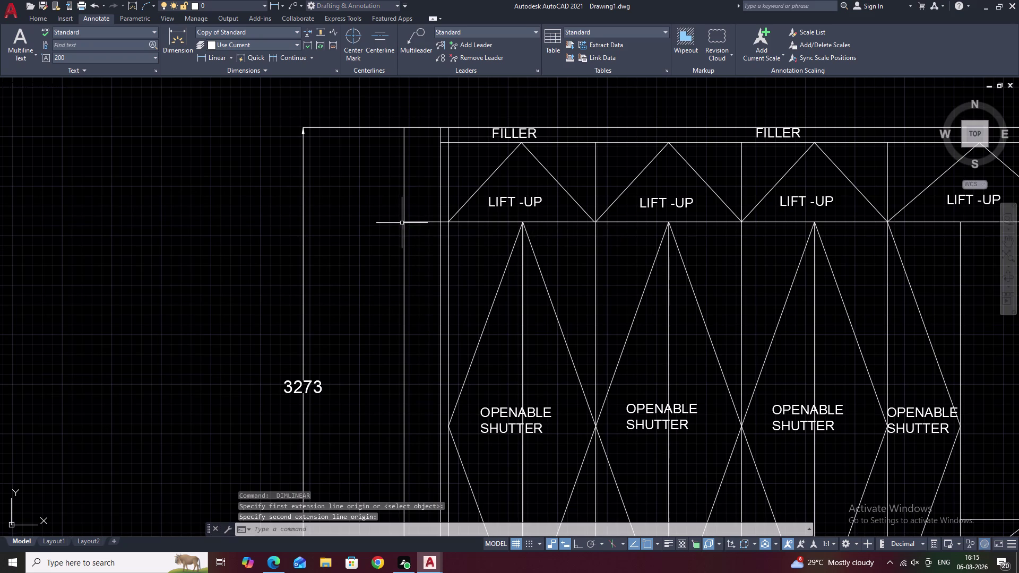
key(space)
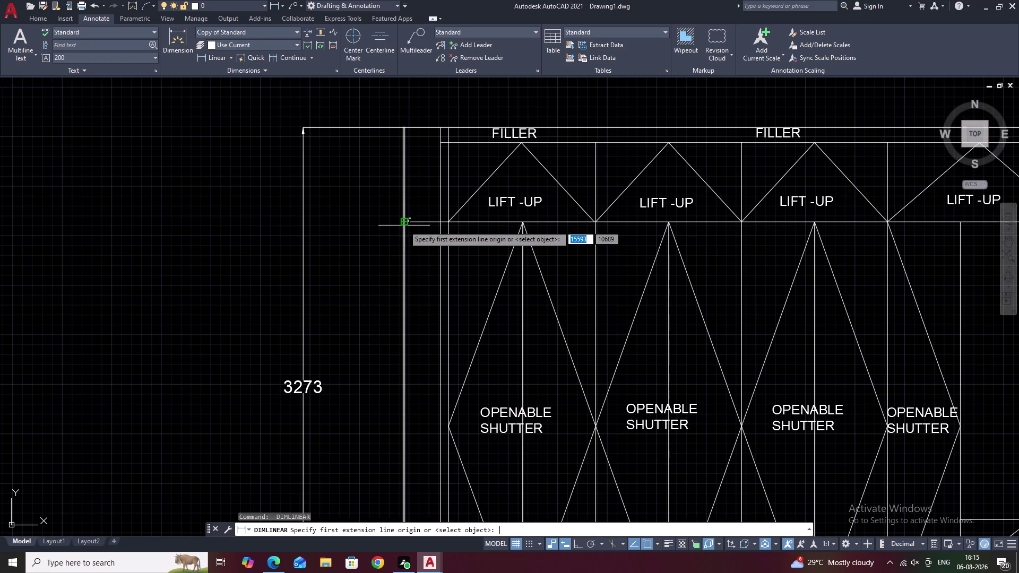
click(404, 224)
middle_drag(349, 326, 442, 190)
scroll(down, 3)
middle_drag(482, 349, 493, 262)
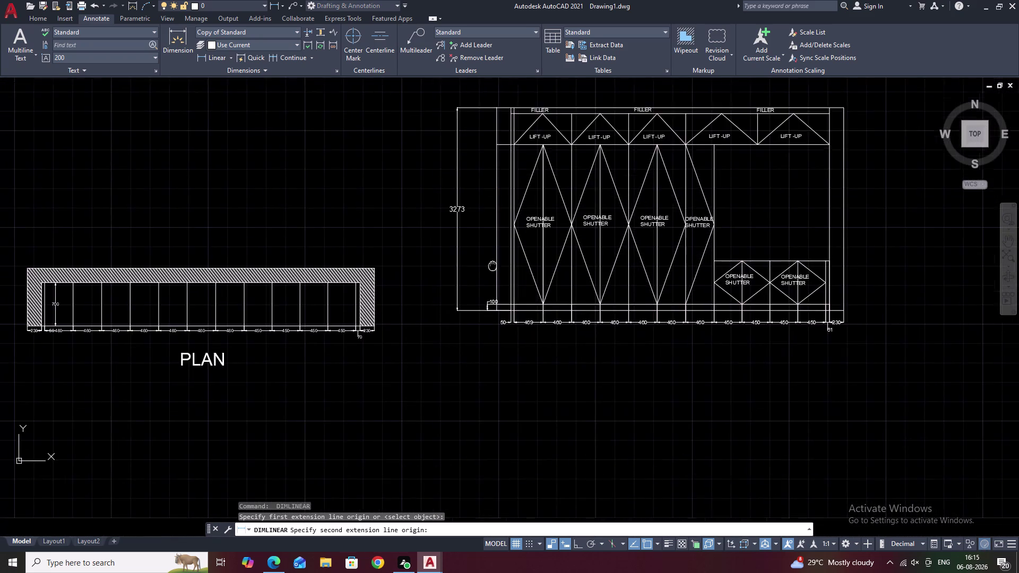
middle_drag(493, 261, 494, 258)
scroll(up, 3)
scroll(up, 3)
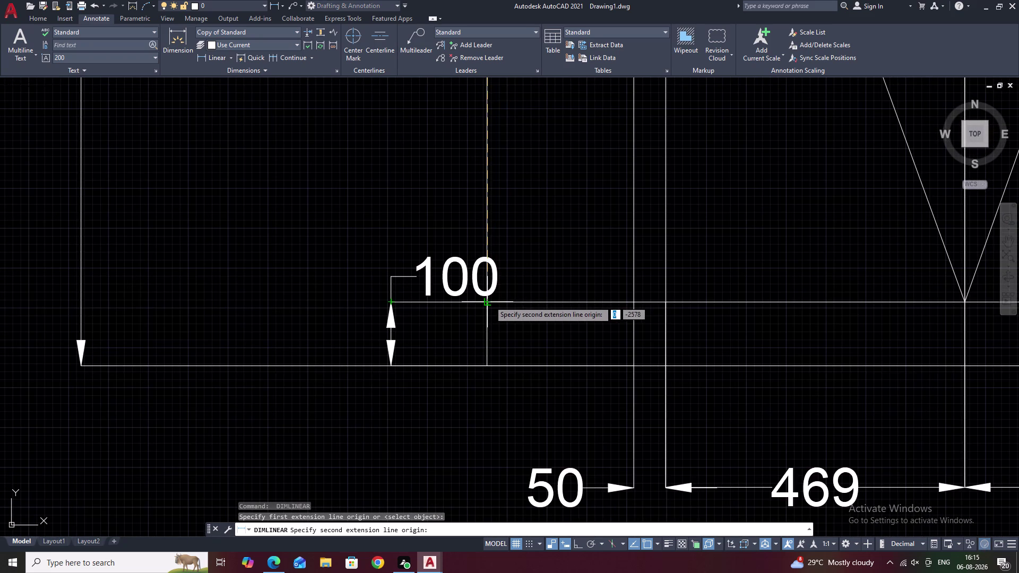
click(489, 301)
click(391, 296)
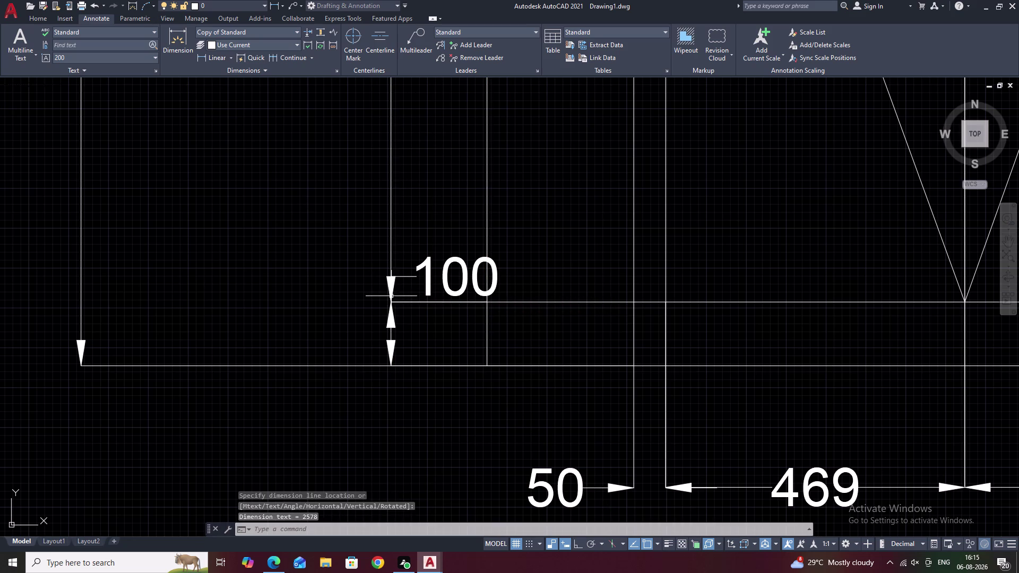
scroll(down, 3)
middle_drag(435, 216, 438, 345)
scroll(down, 3)
middle_drag(438, 232, 427, 330)
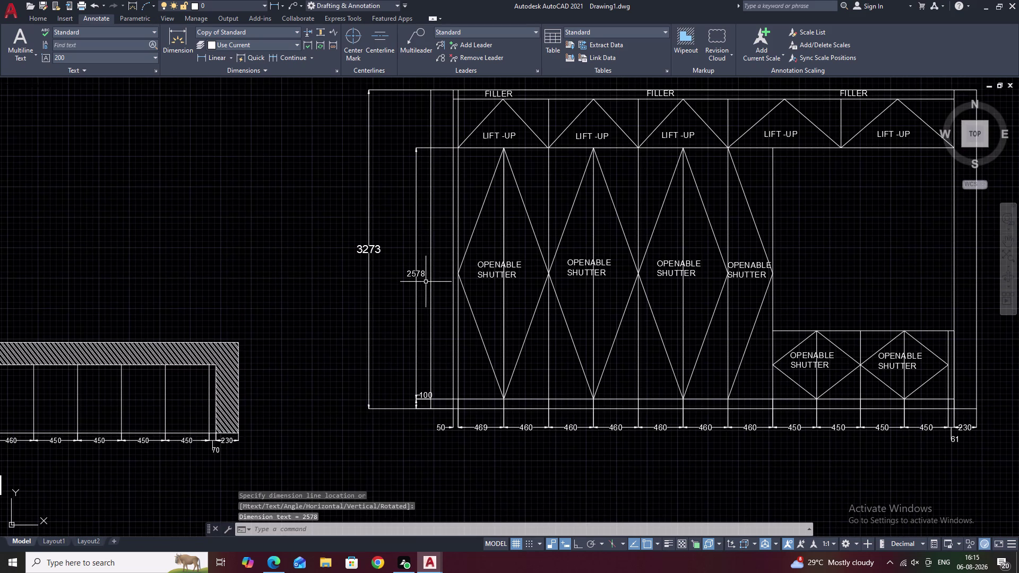
key(Escape)
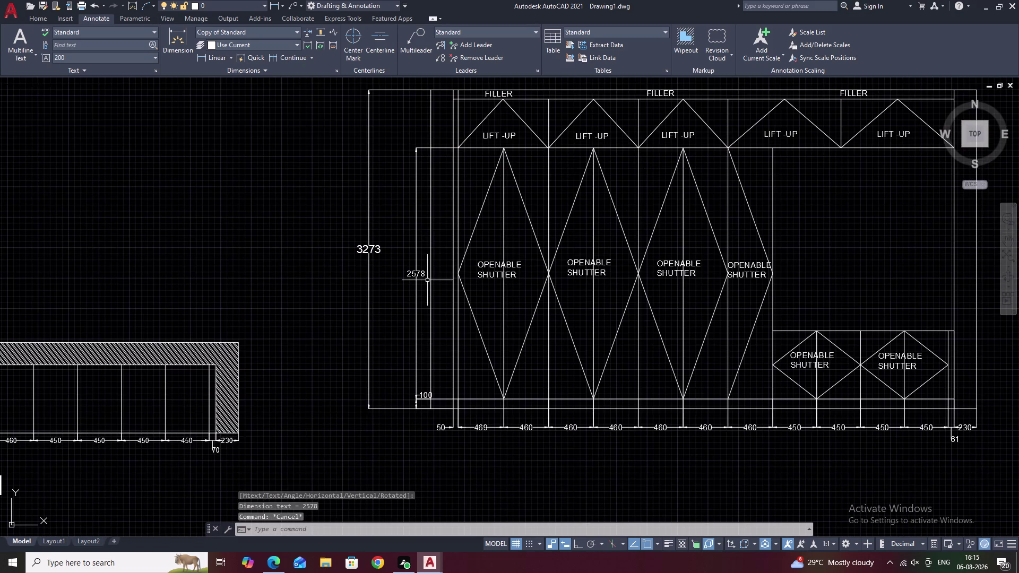